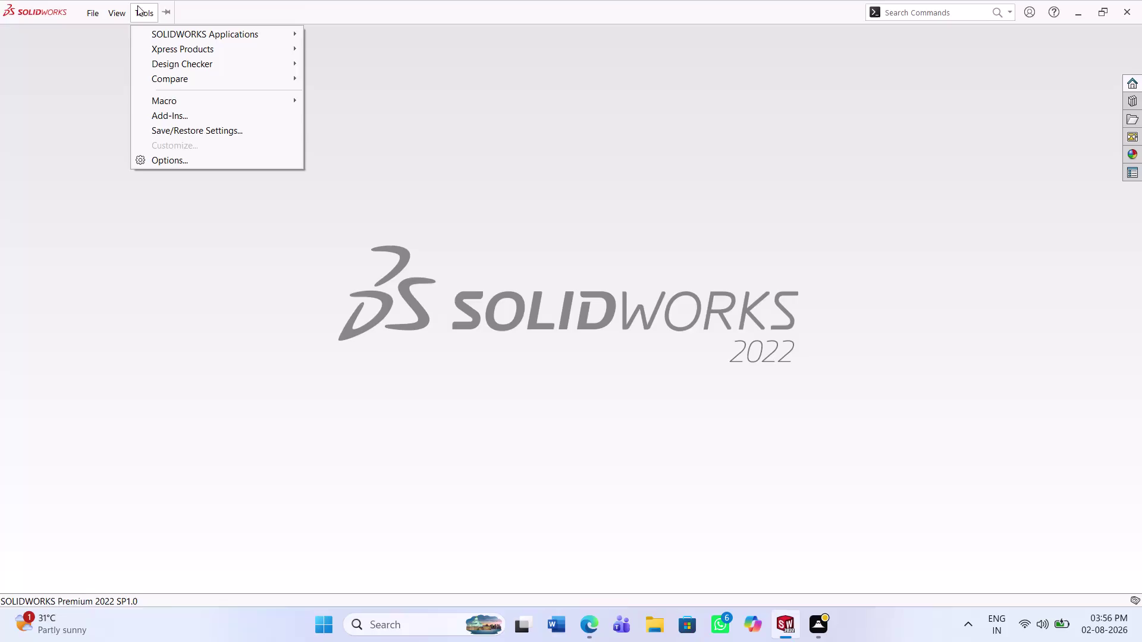
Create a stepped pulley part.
Create a new part document.
click(202, 291)
click(130, 13)
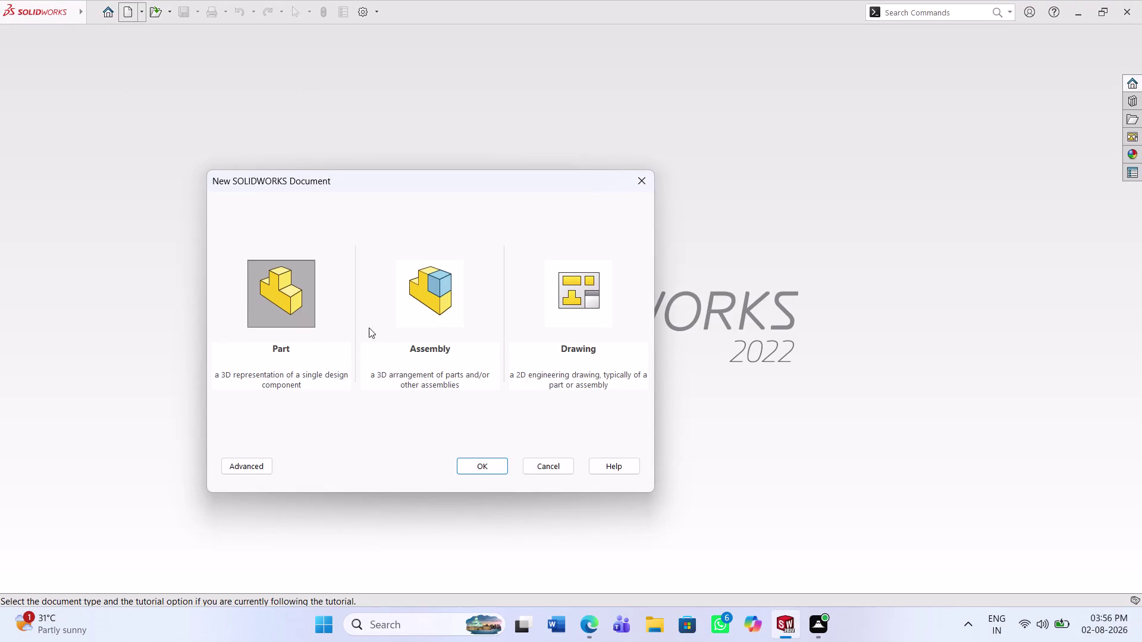
click(488, 469)
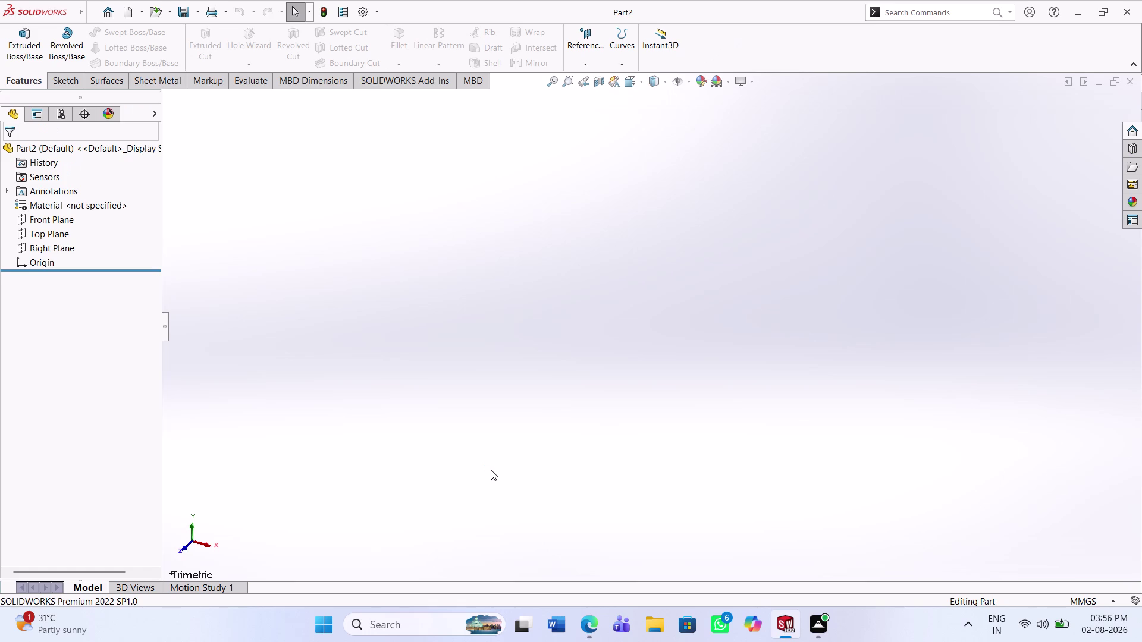
Sketch on the Front Plane a horizontal centerline ending at the origin.
click(42, 220)
click(49, 202)
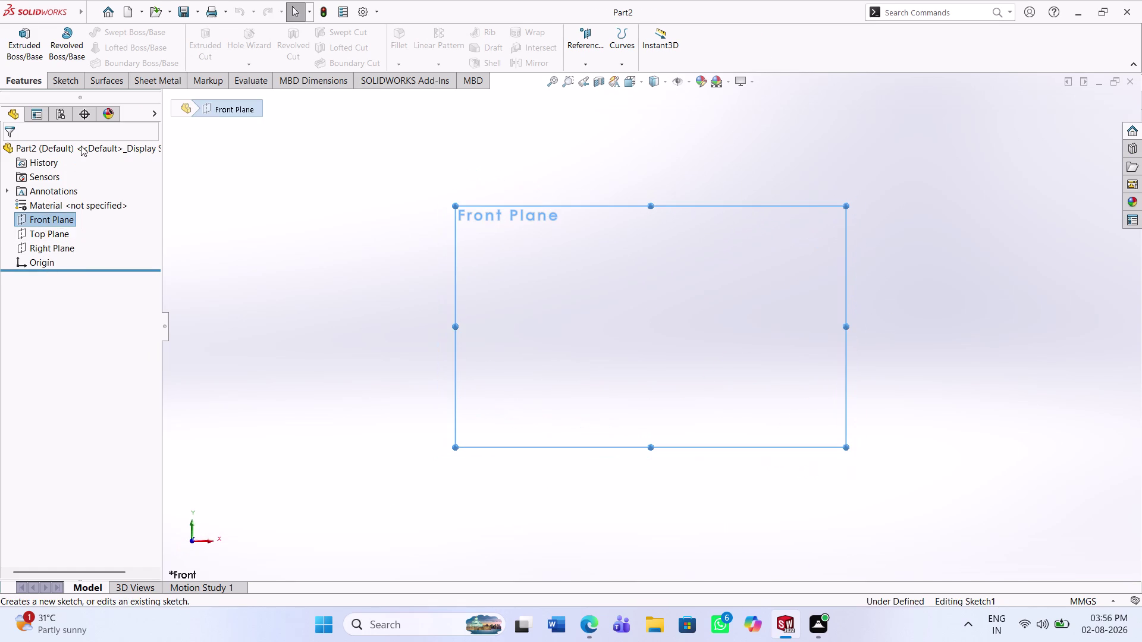
click(122, 36)
click(125, 63)
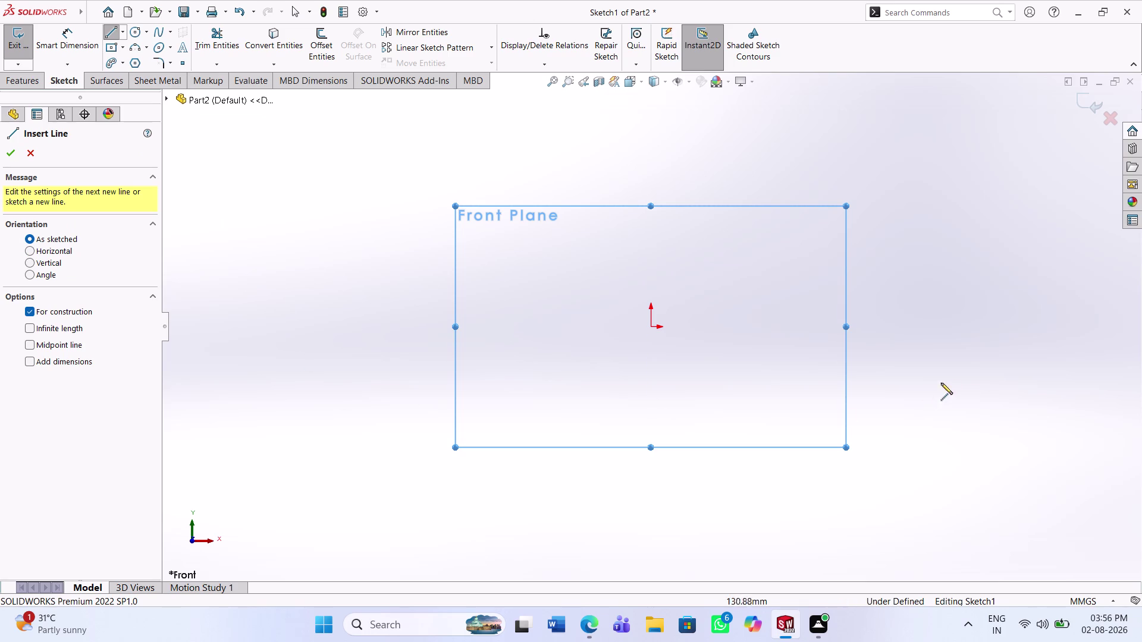
click(1005, 325)
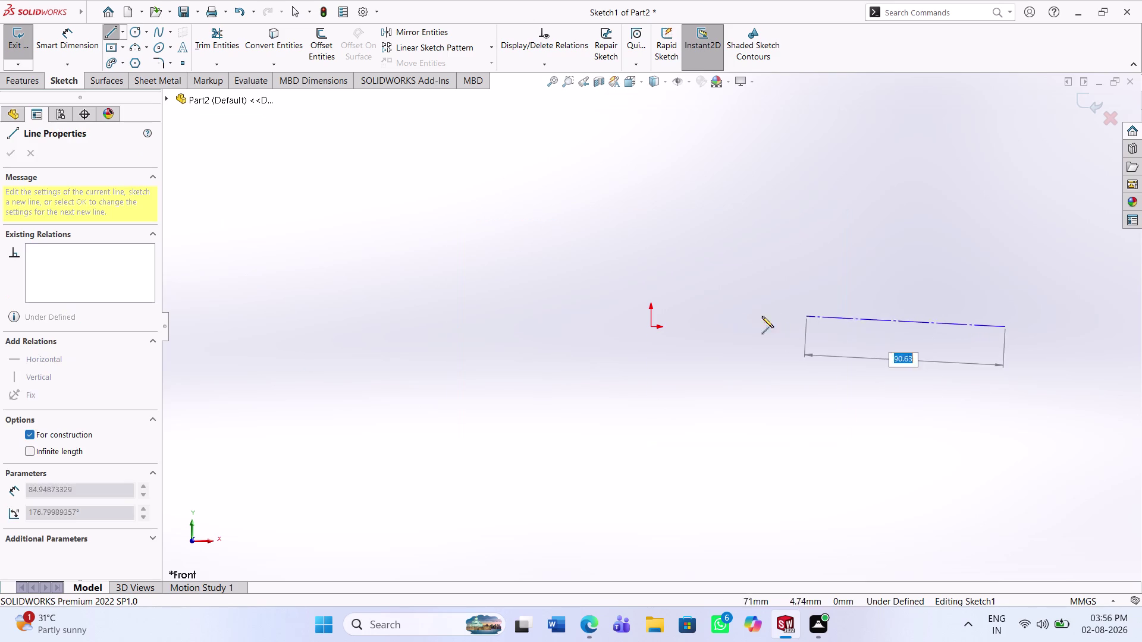
click(652, 329)
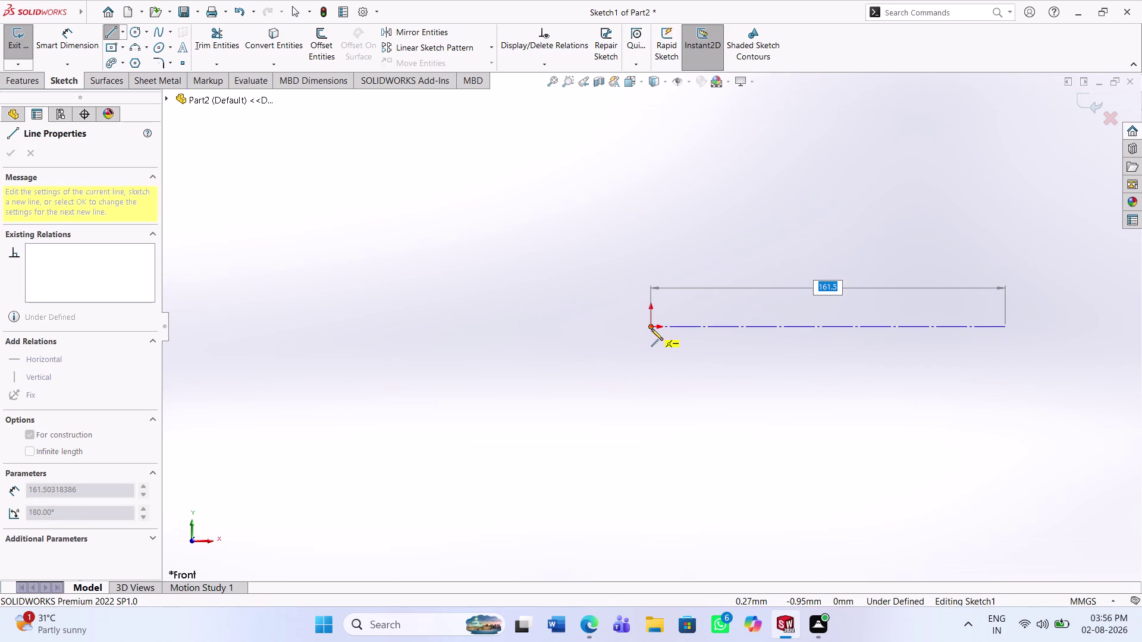
key(Escape)
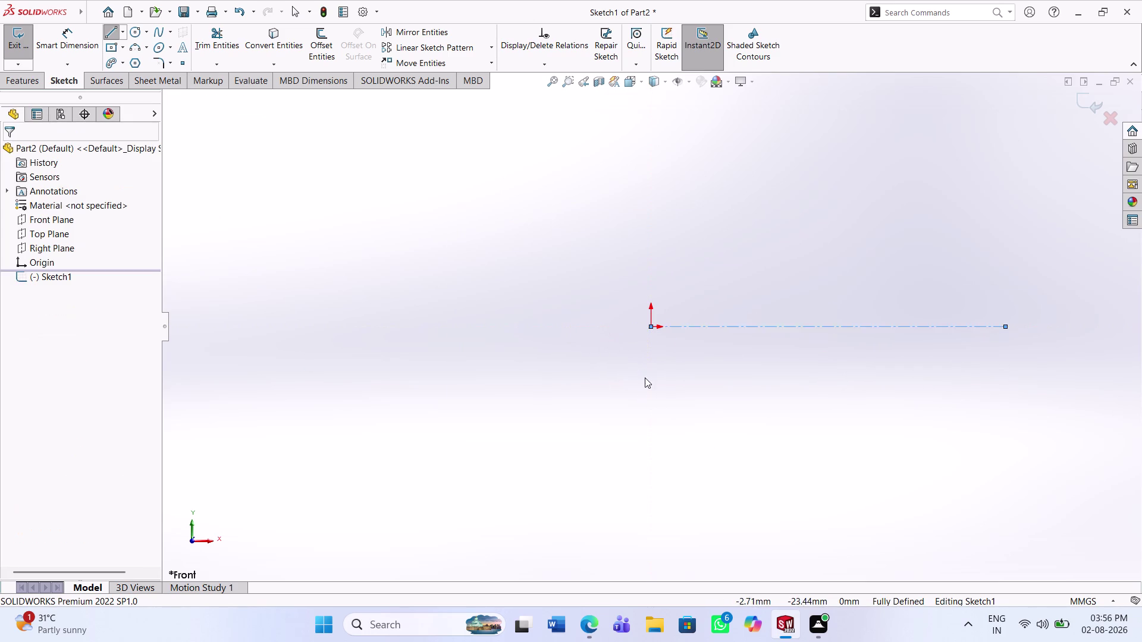
key(Escape)
scroll(down, 3)
scroll(down, 3)
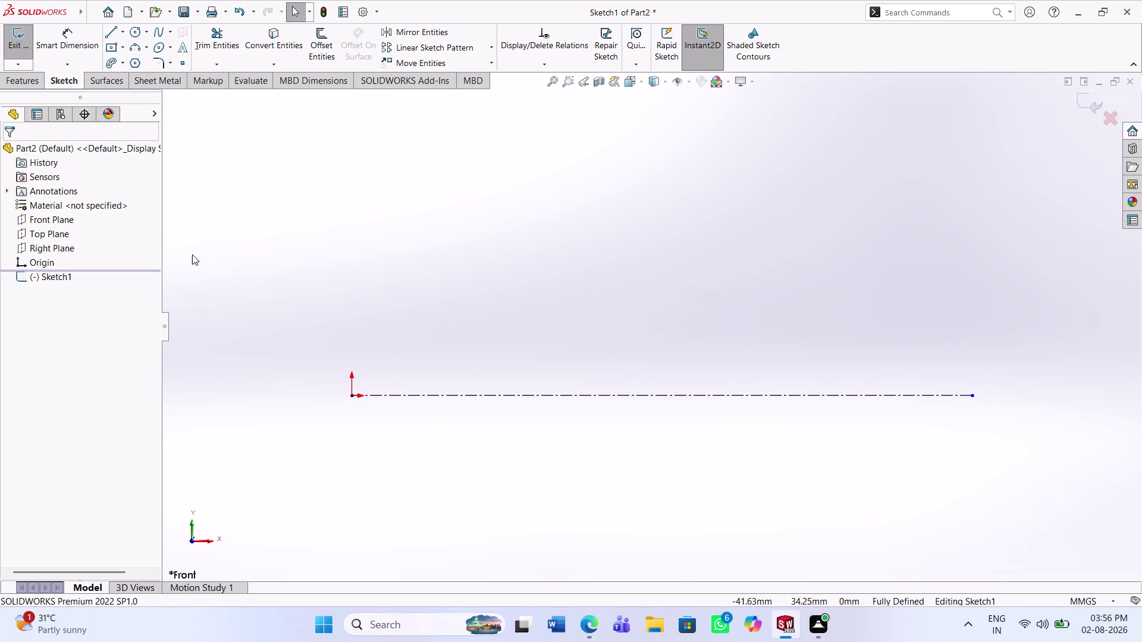
click(109, 31)
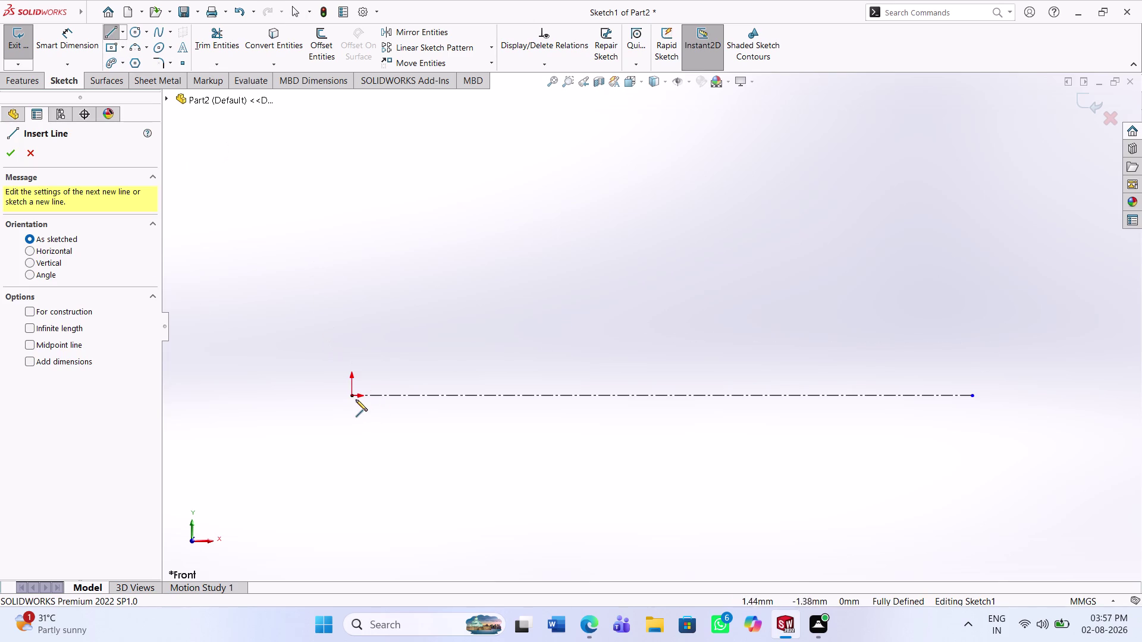
Draw the outer edge rising from the origin in three steps to the top edge.
click(354, 396)
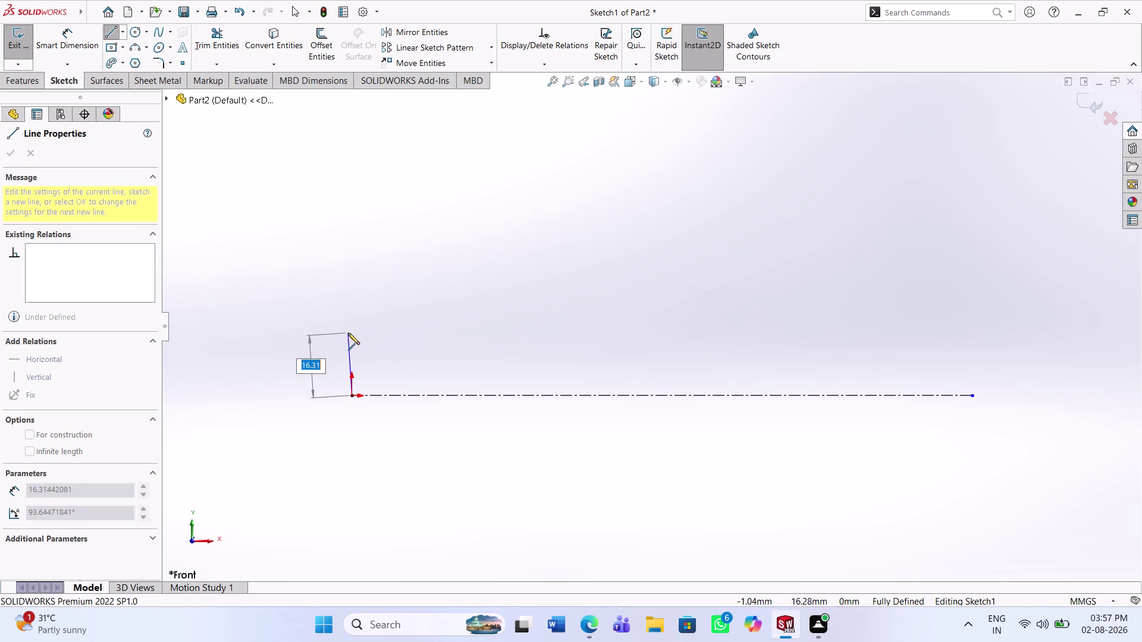
click(350, 335)
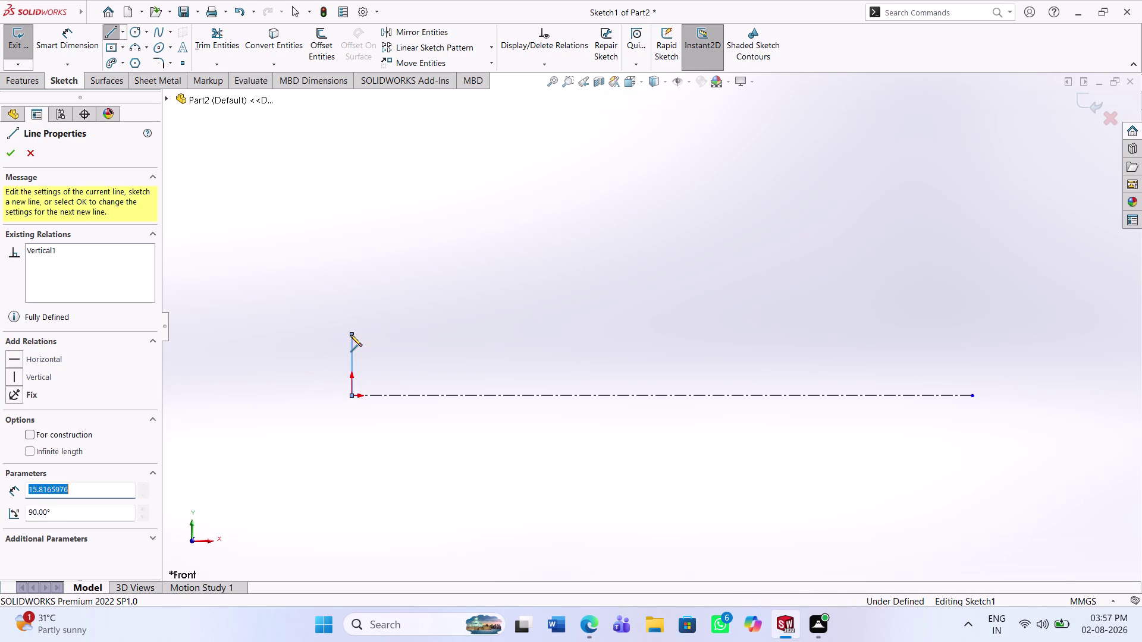
click(458, 334)
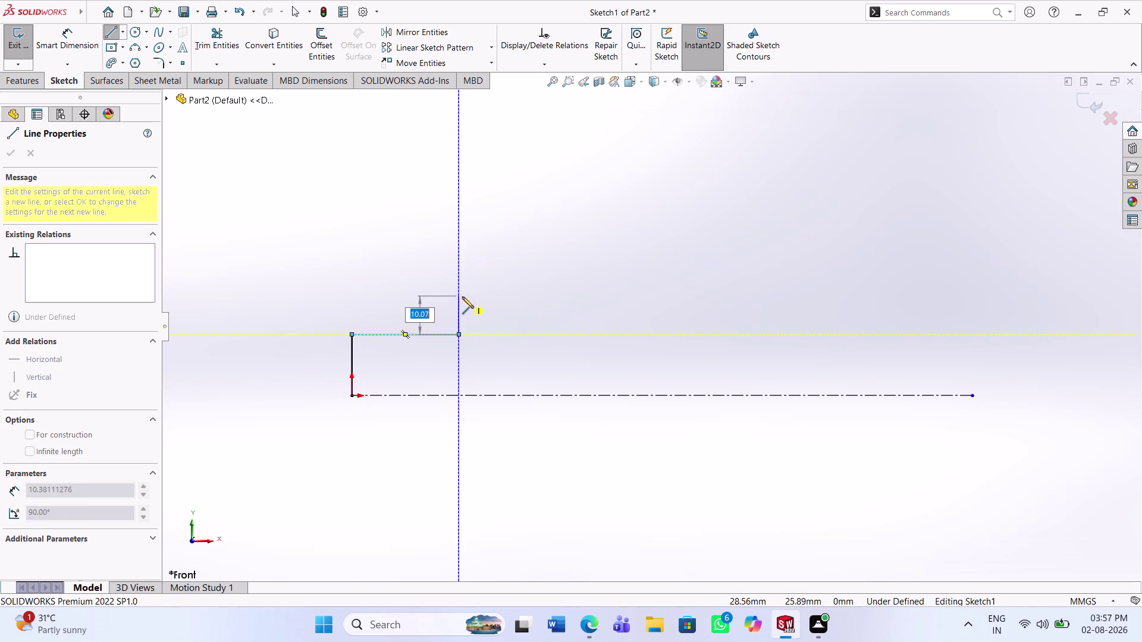
click(456, 309)
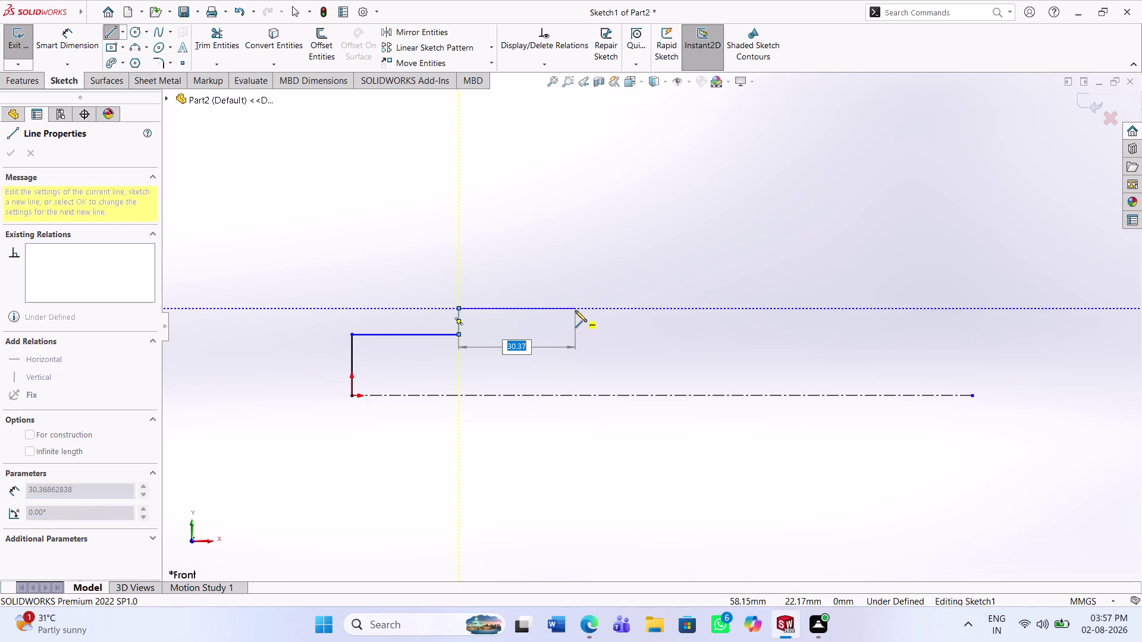
click(577, 310)
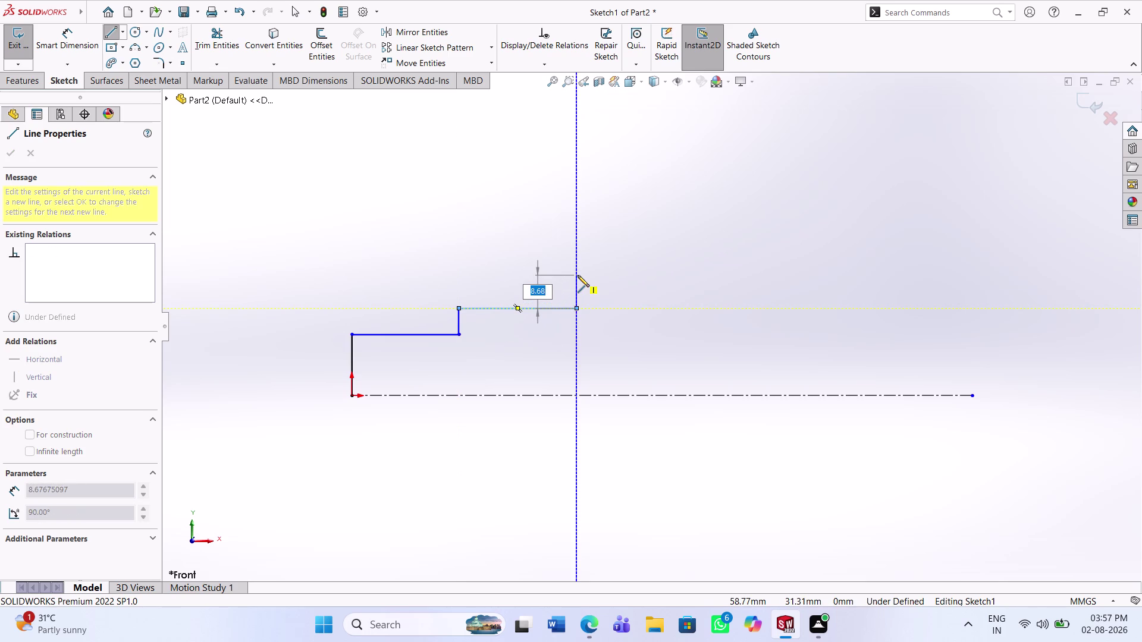
click(578, 276)
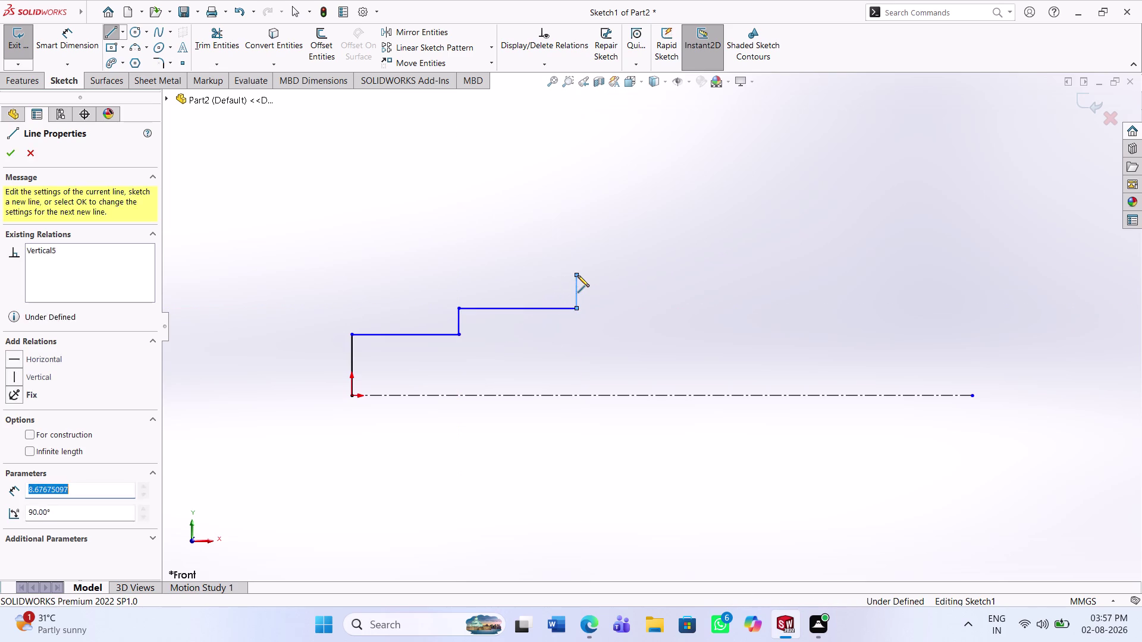
click(666, 278)
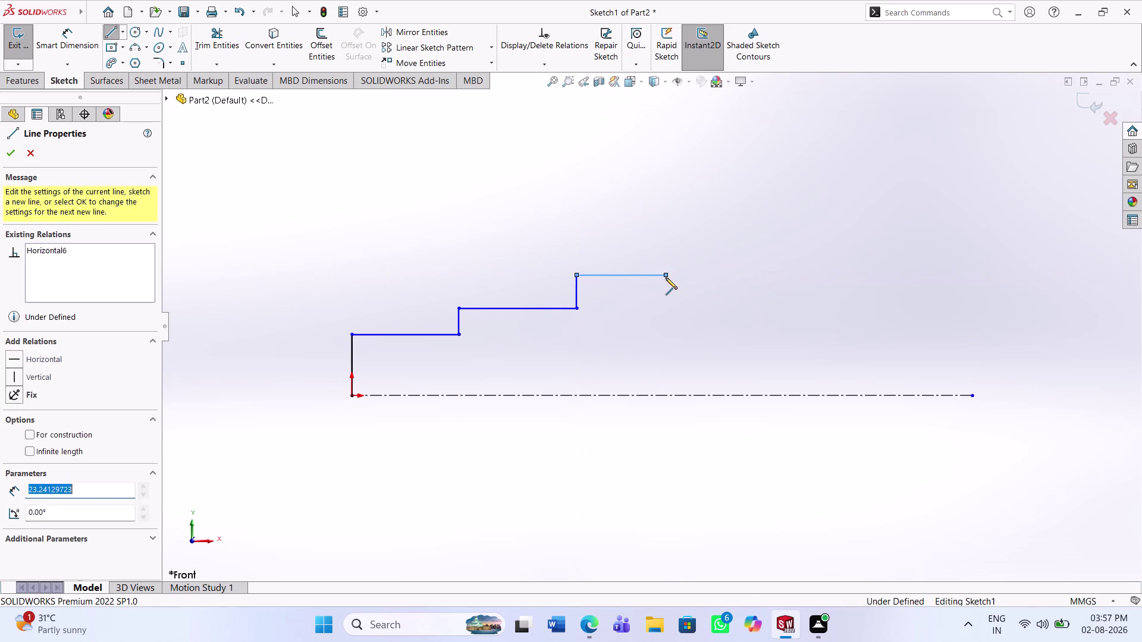
click(669, 251)
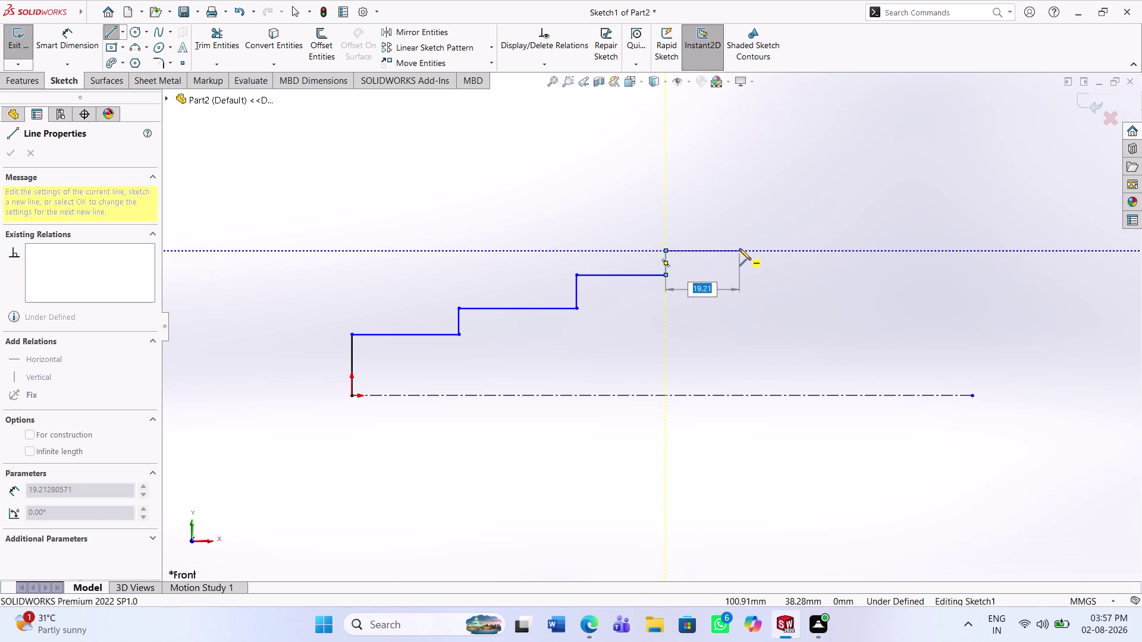
click(739, 248)
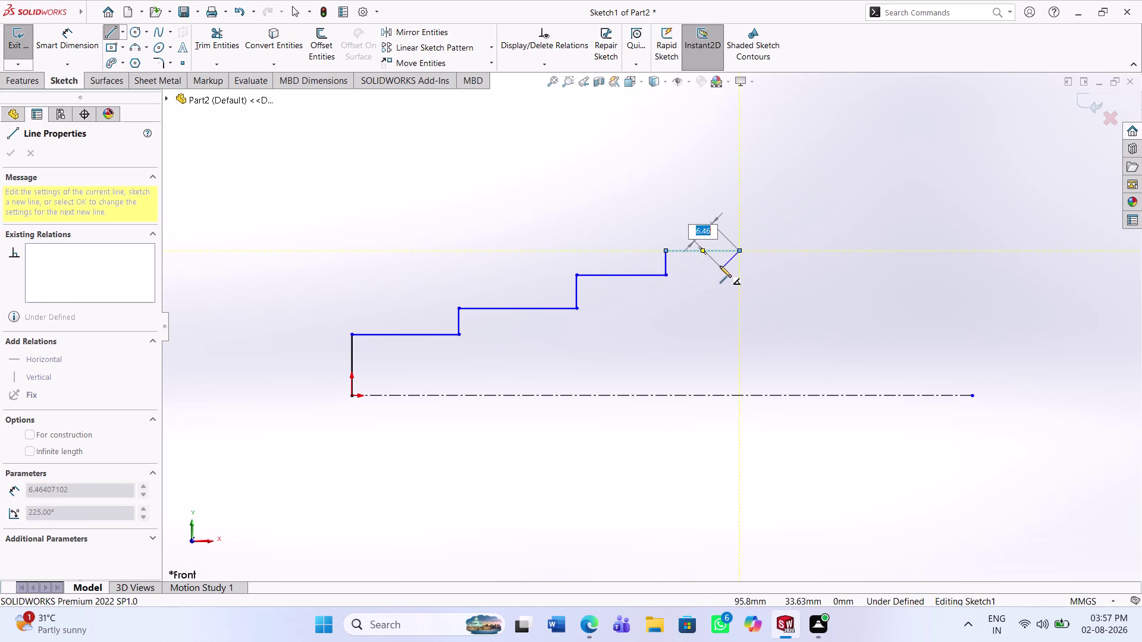
Draw the inner stepped edges down to the bore and close the outline at the centerline.
click(738, 270)
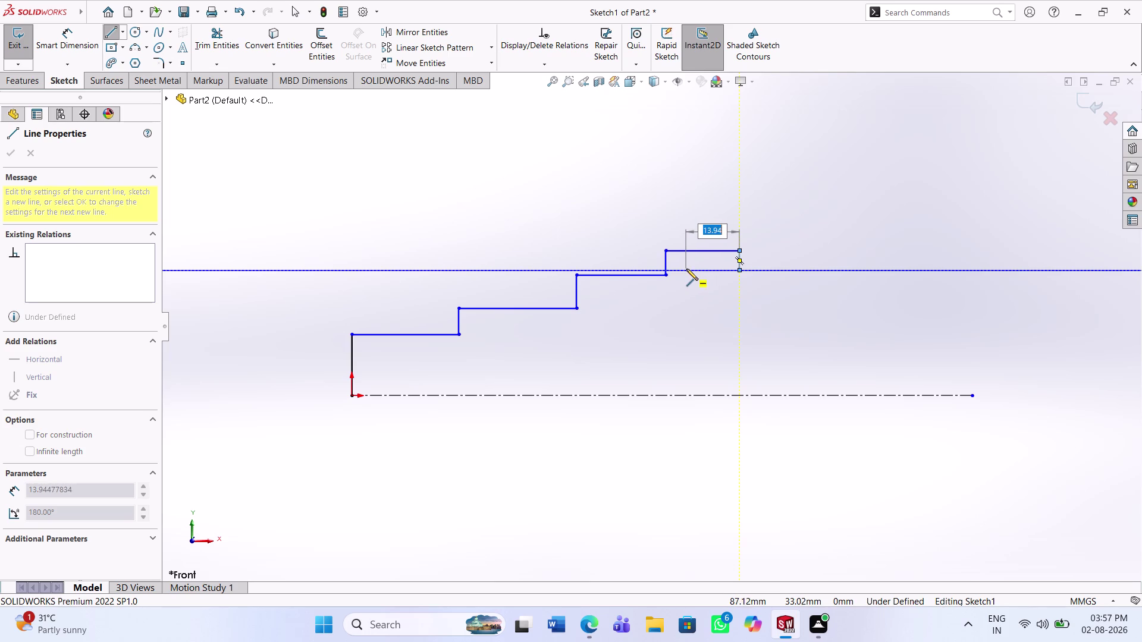
click(687, 269)
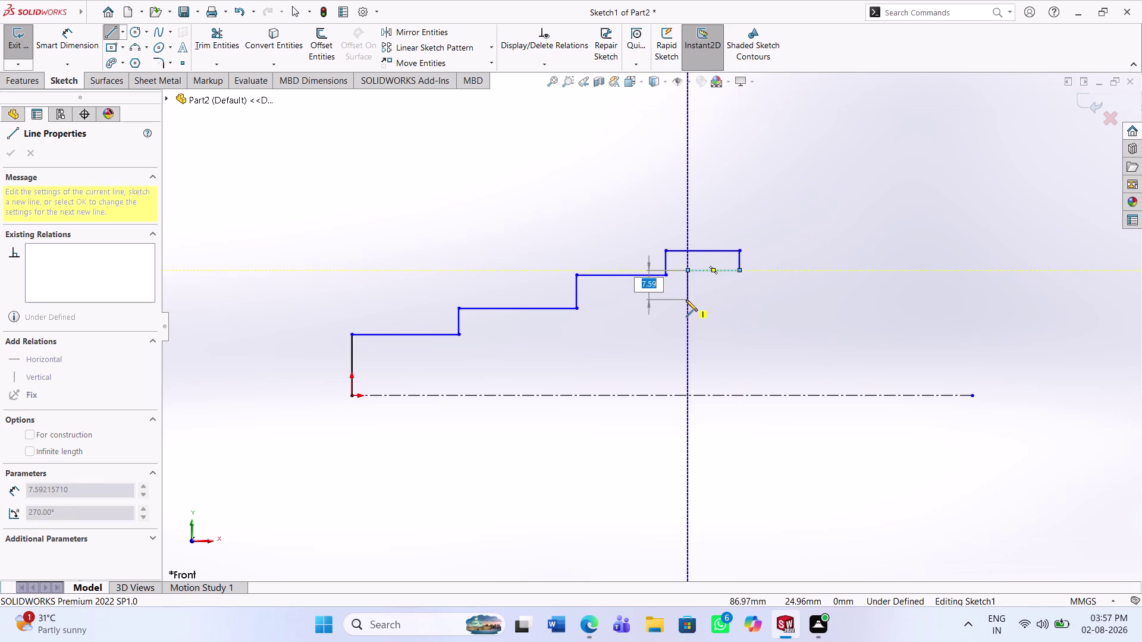
click(686, 300)
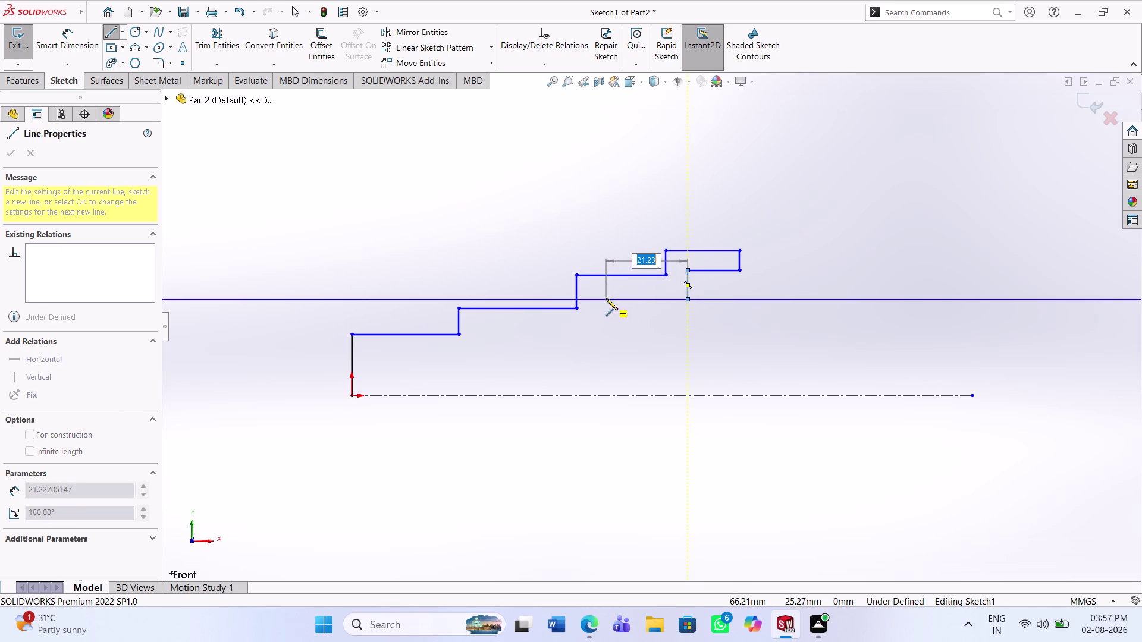
click(606, 298)
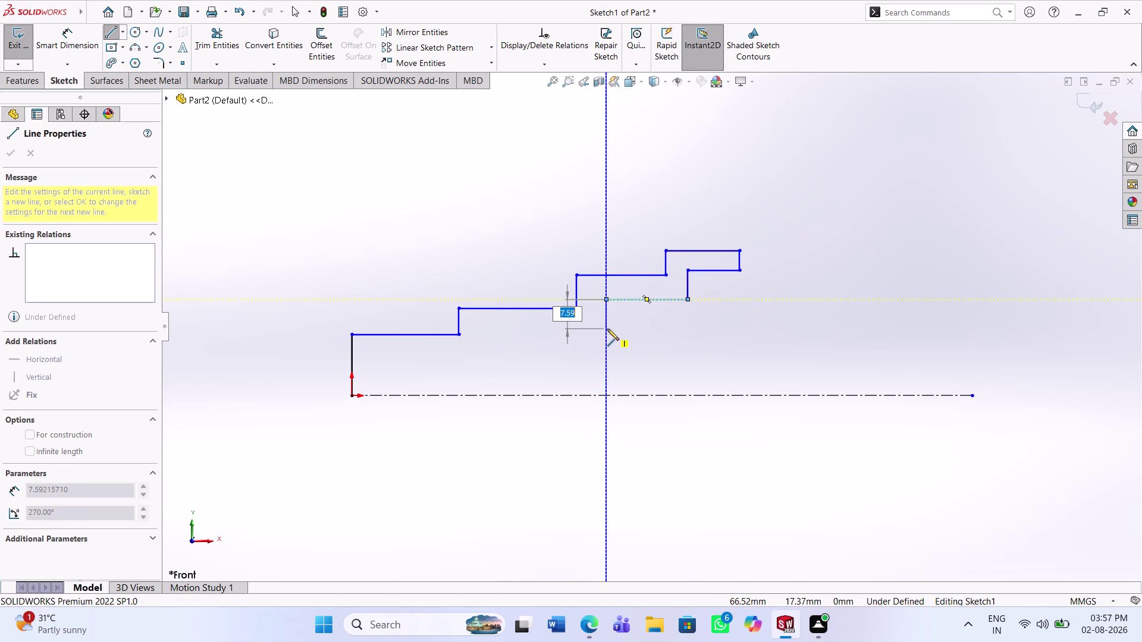
click(608, 329)
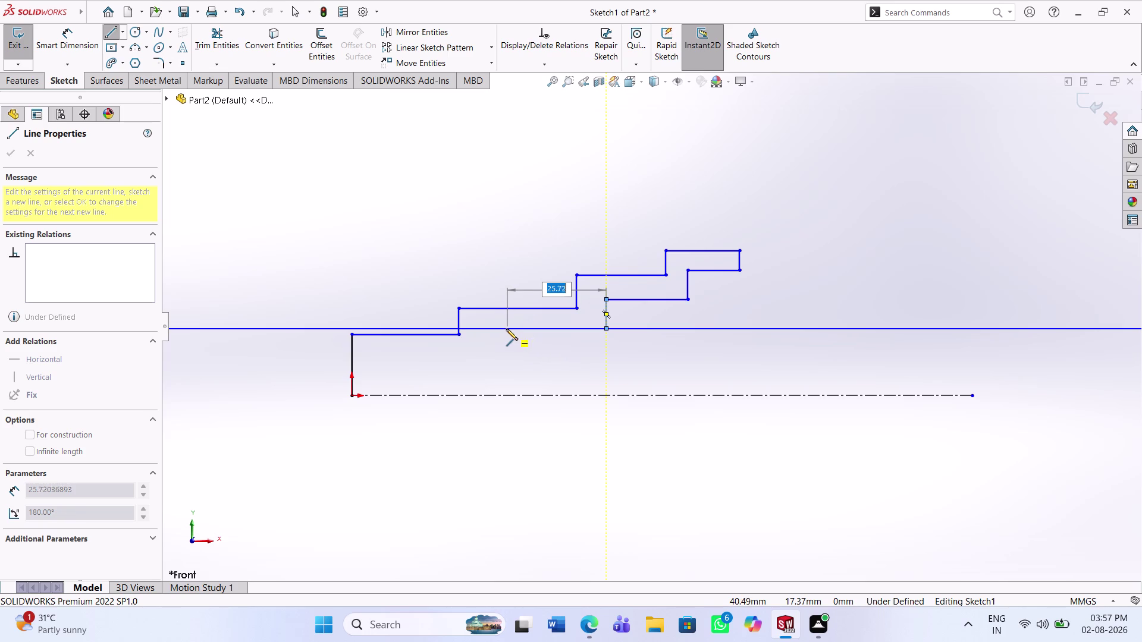
click(498, 329)
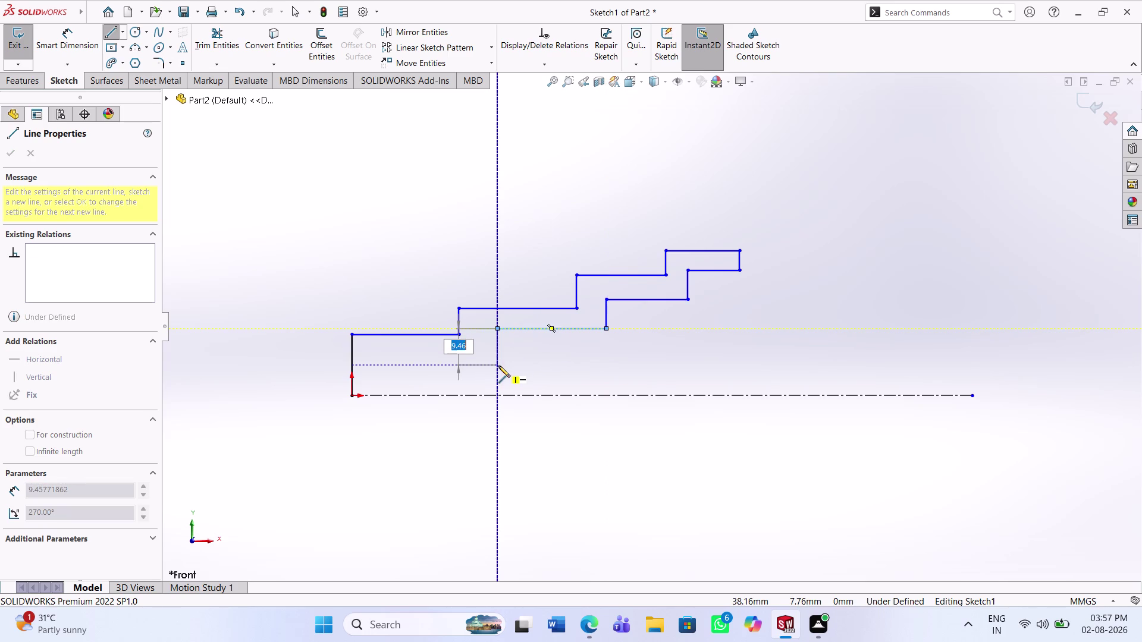
click(499, 365)
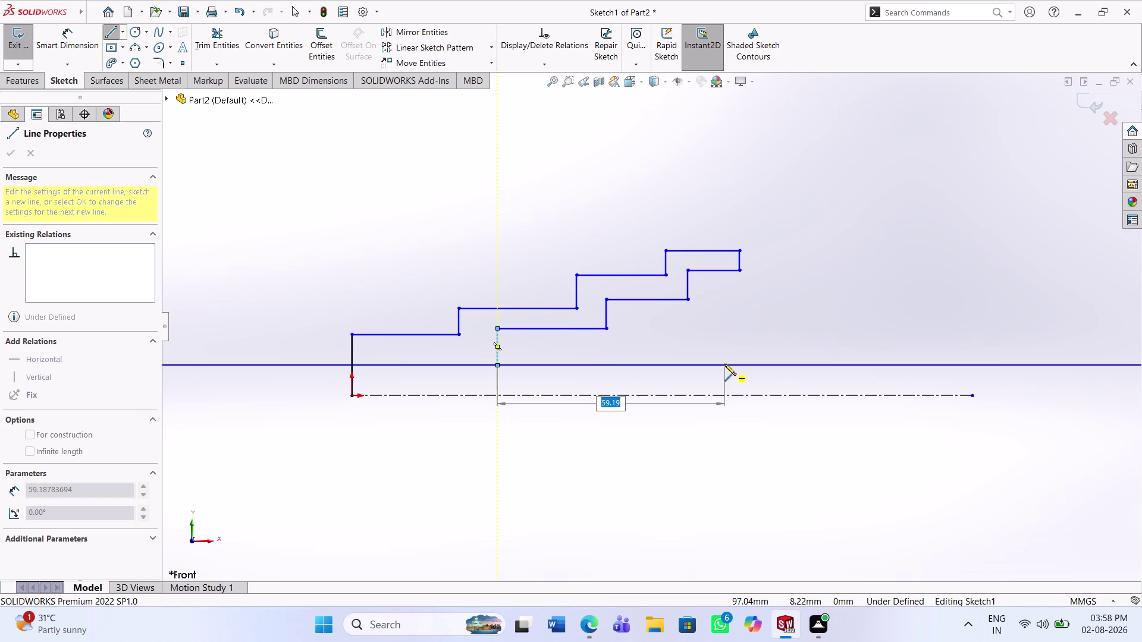
click(725, 364)
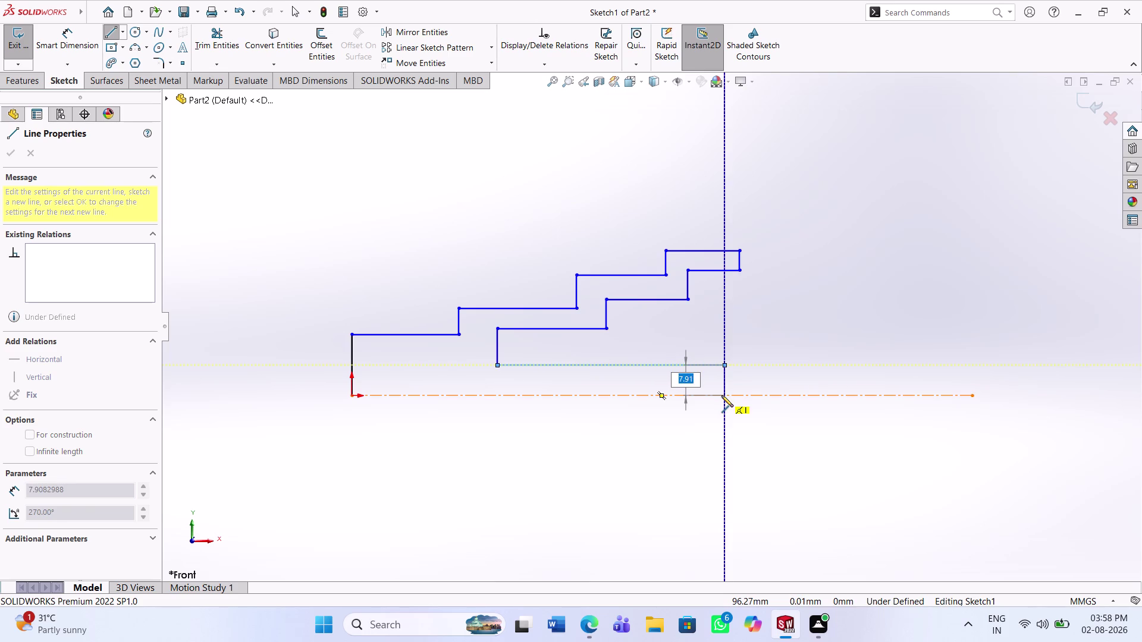
click(721, 396)
key(Escape)
key(Escape)
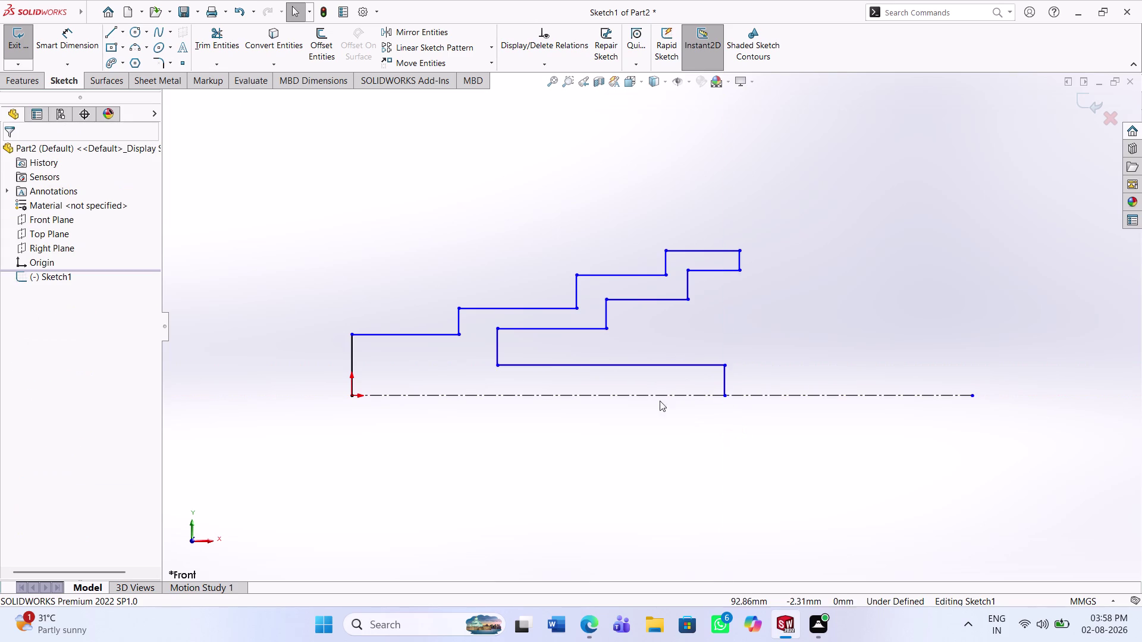
click(58, 46)
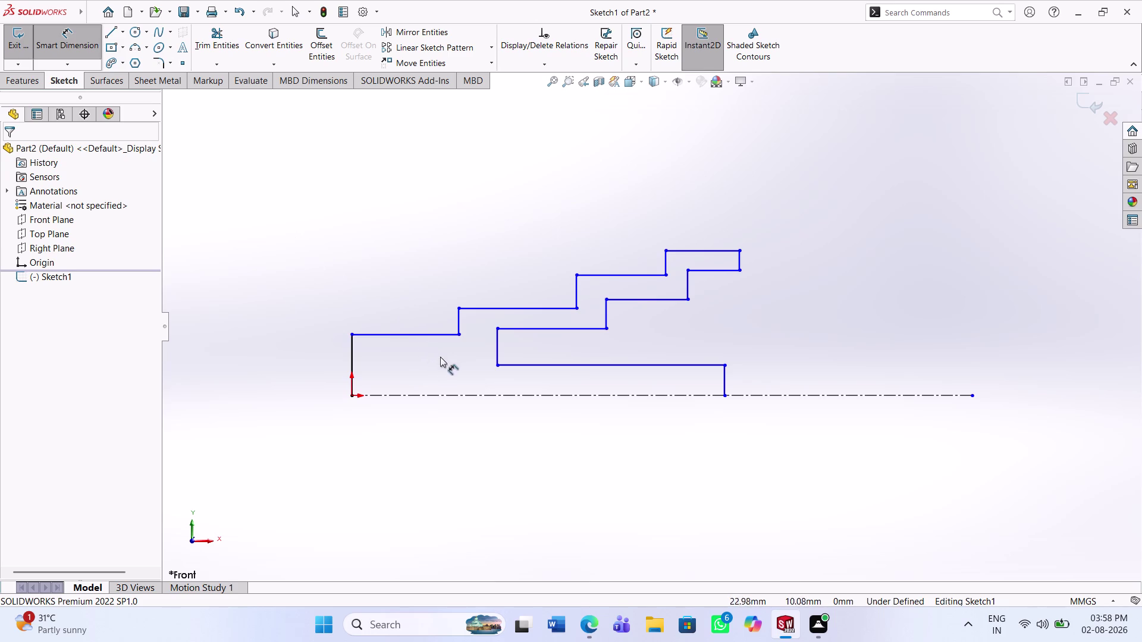
Dimension the first vertical rise to 40 mm.
click(351, 351)
click(305, 358)
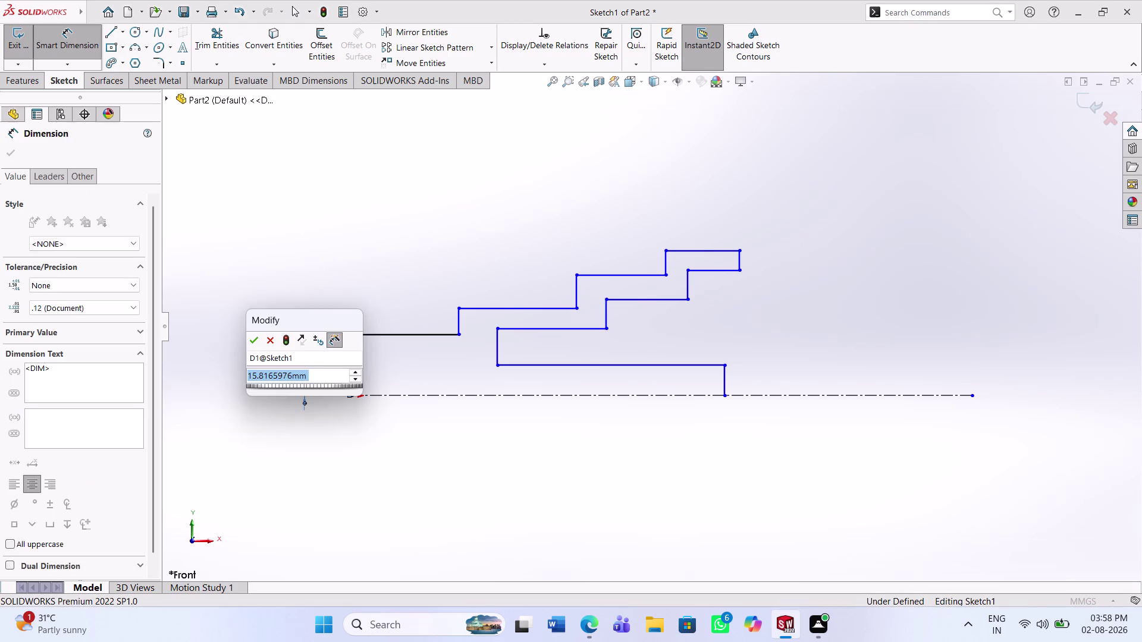
text(40)
key(Return)
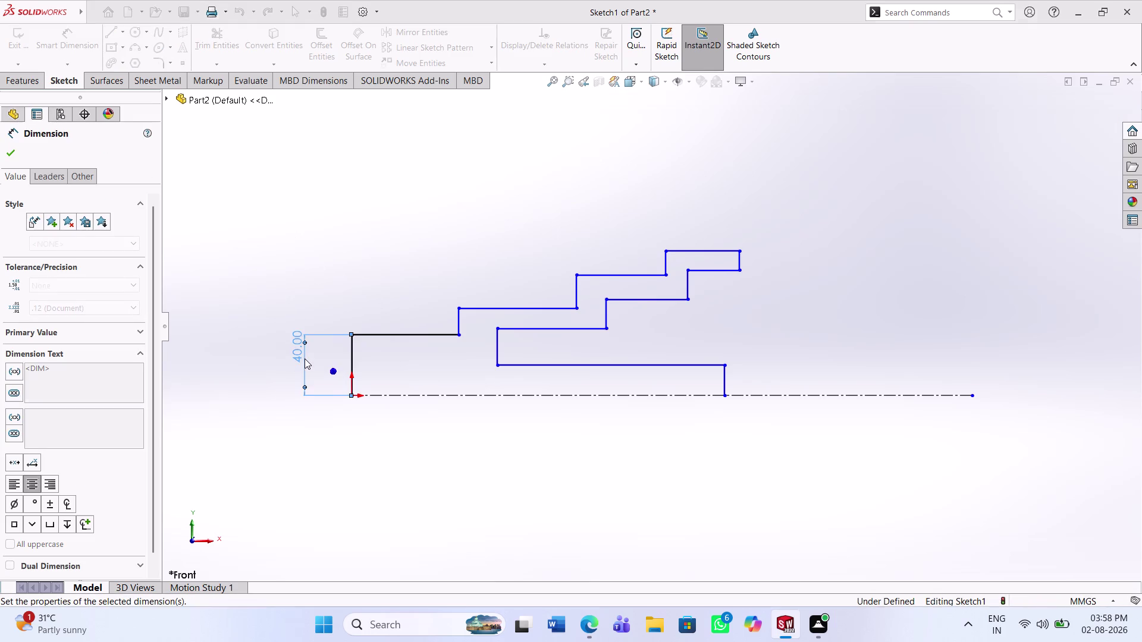
key(Escape)
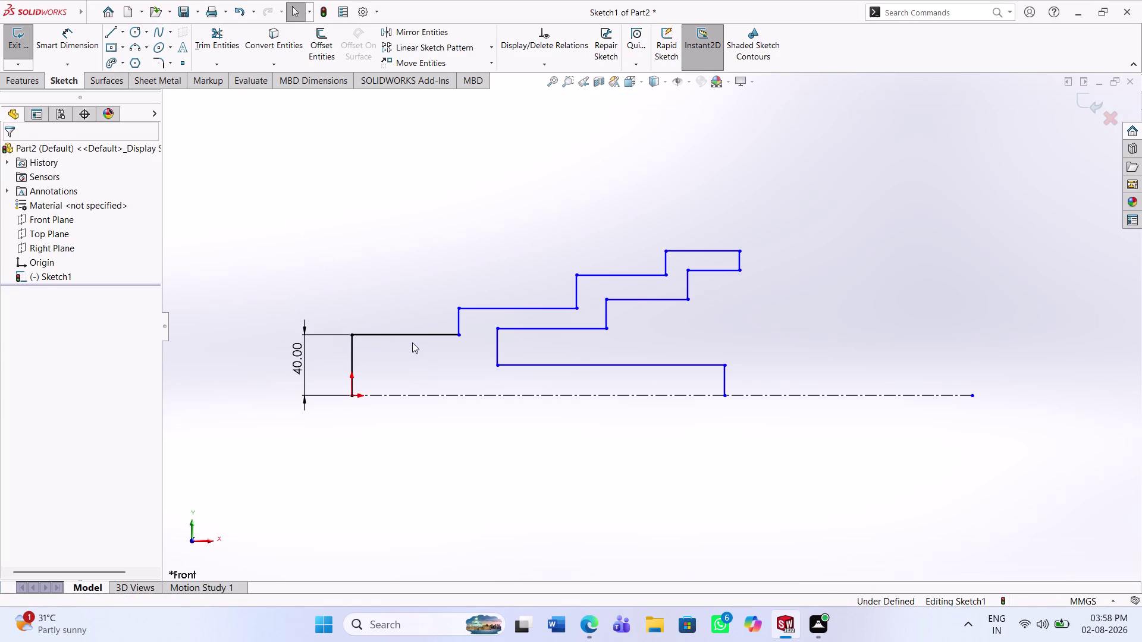
Apply an Equal relation to the four outer tread lines.
click(412, 334)
click(491, 333)
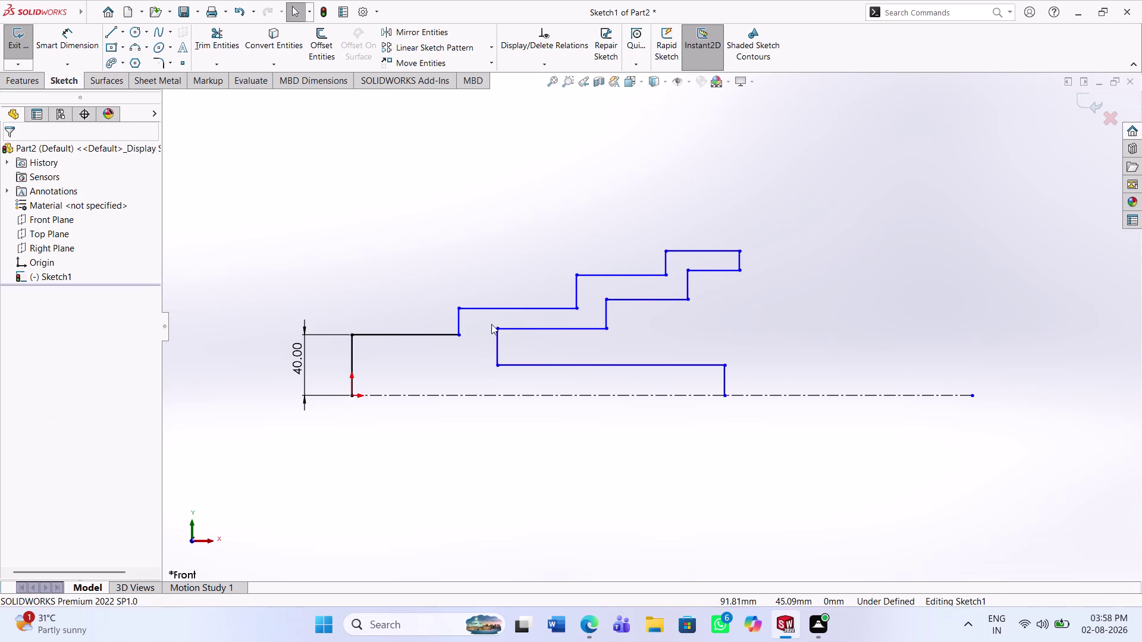
click(497, 310)
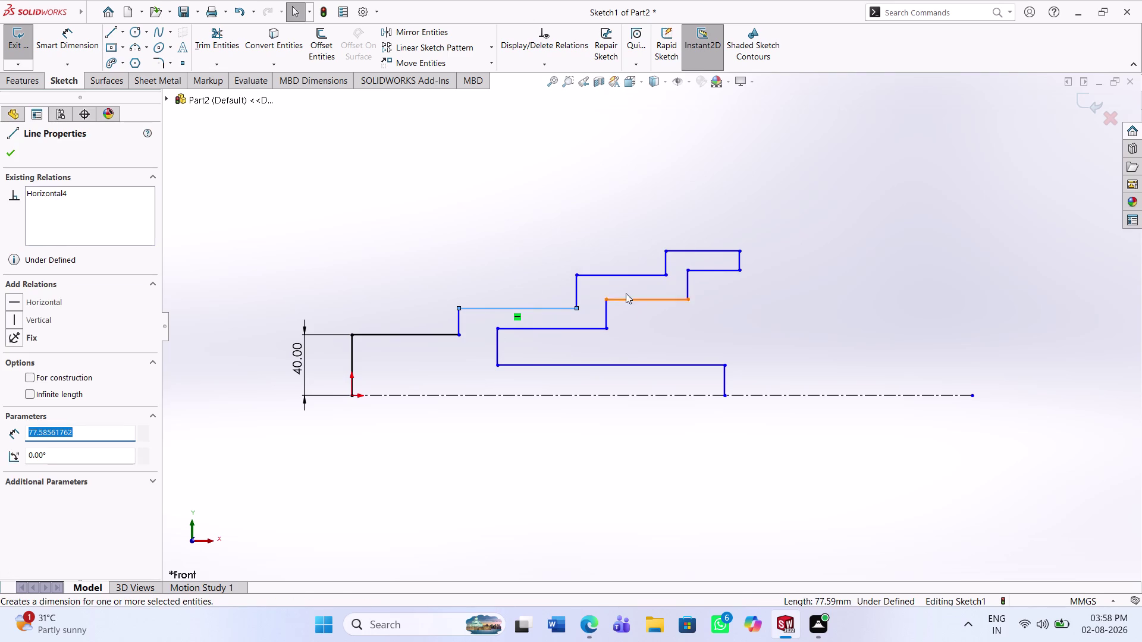
click(620, 277)
click(680, 248)
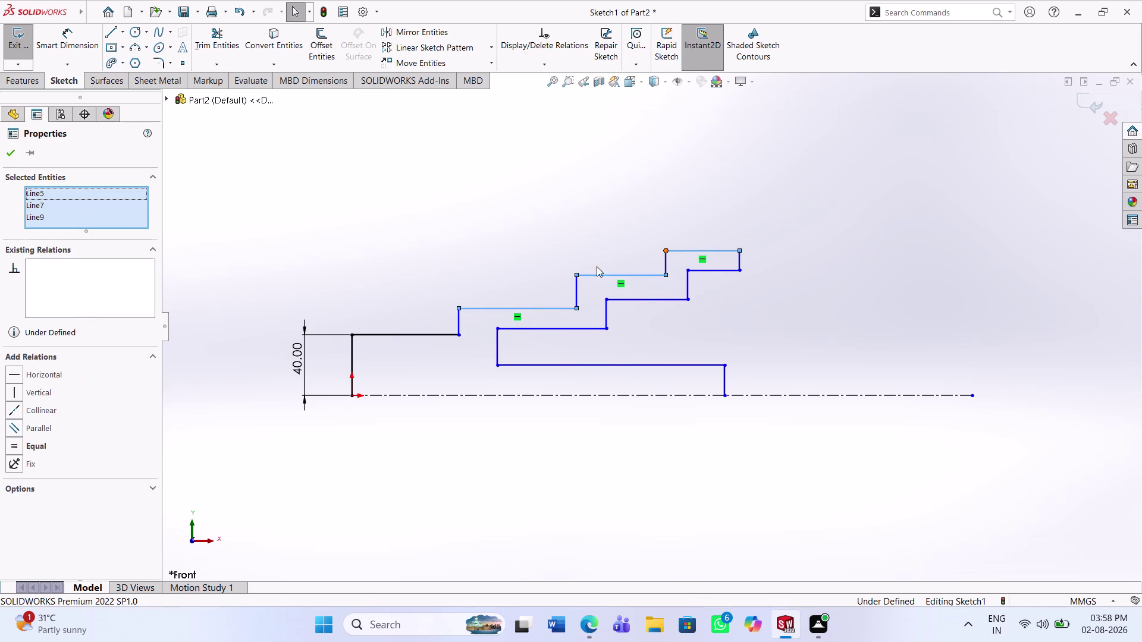
click(383, 338)
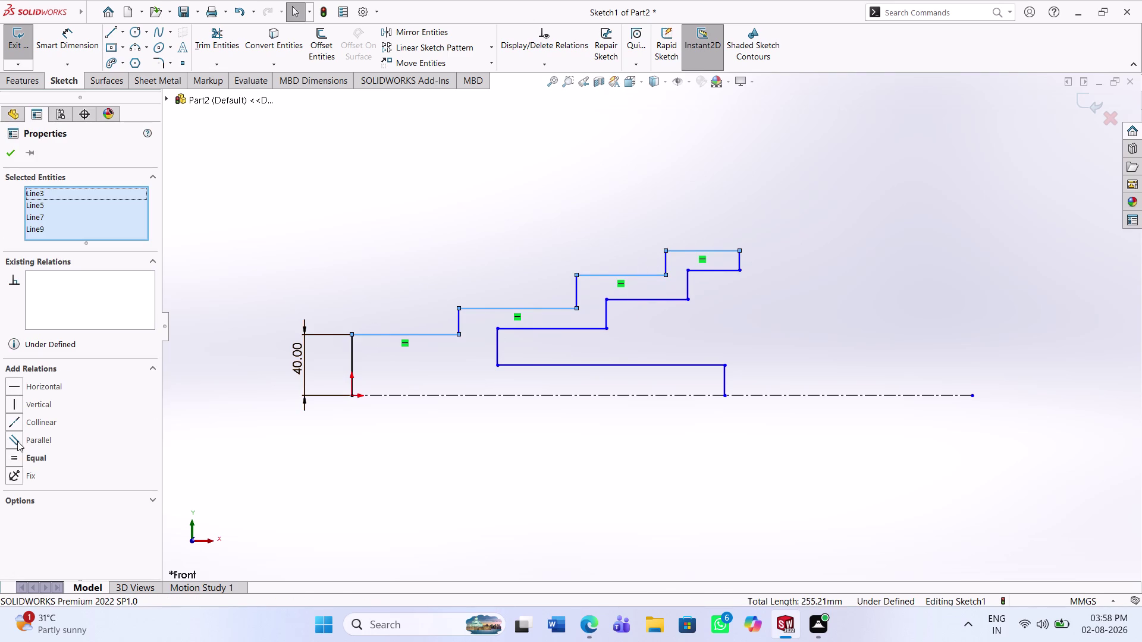
click(24, 453)
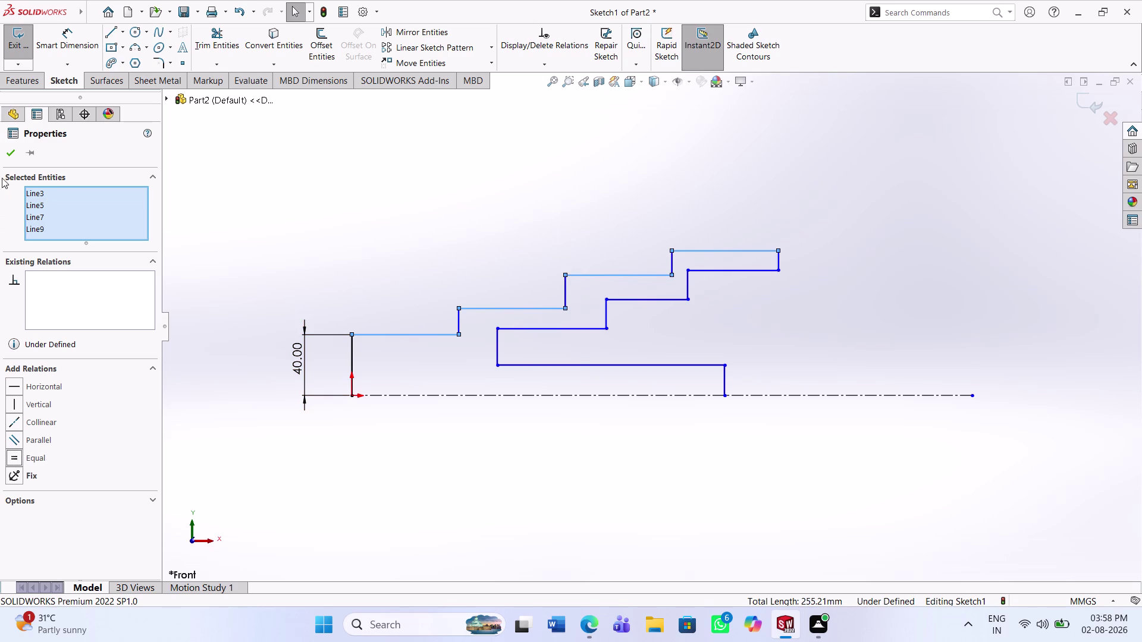
click(9, 159)
click(38, 38)
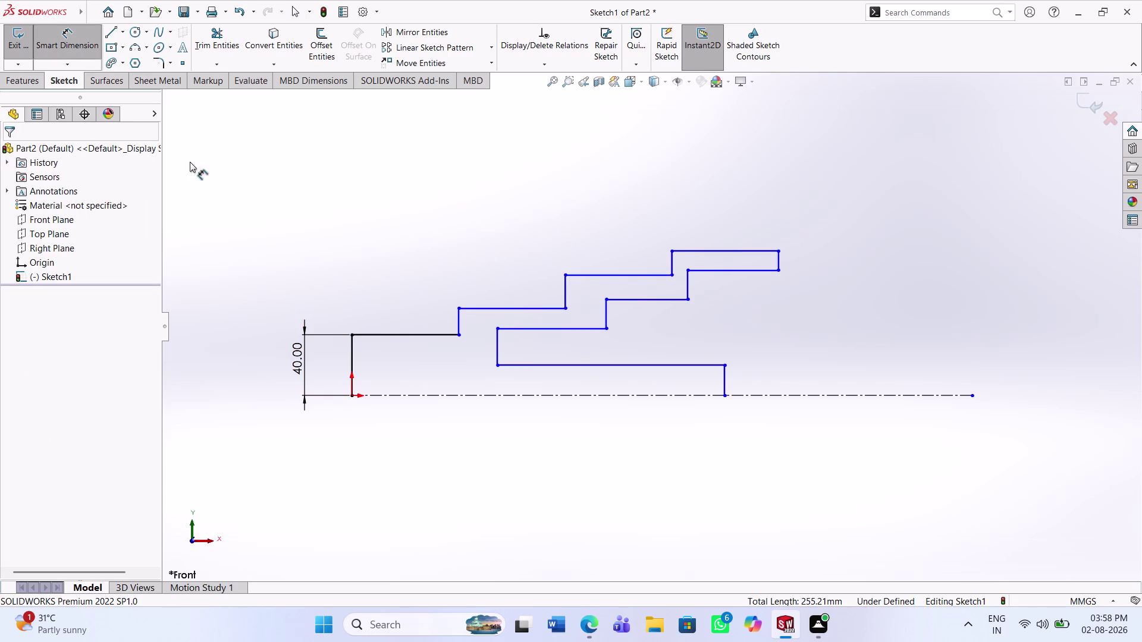
Dimension the lowest tread to 40 mm, discarding a redundant top tread dimension.
click(390, 336)
click(390, 306)
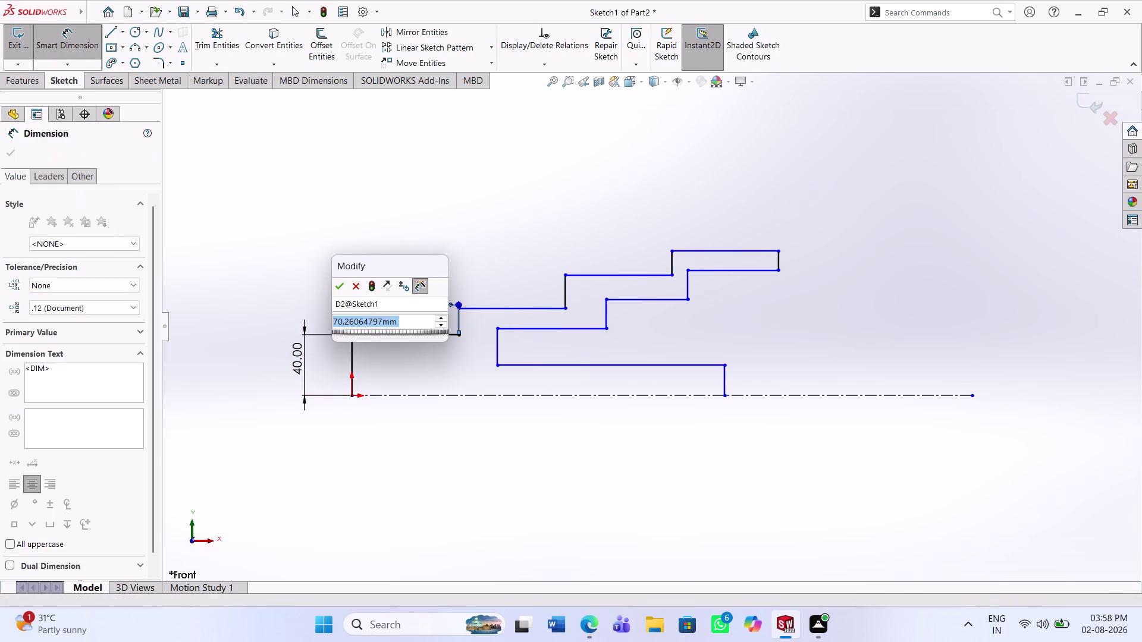
text(40)
key(Return)
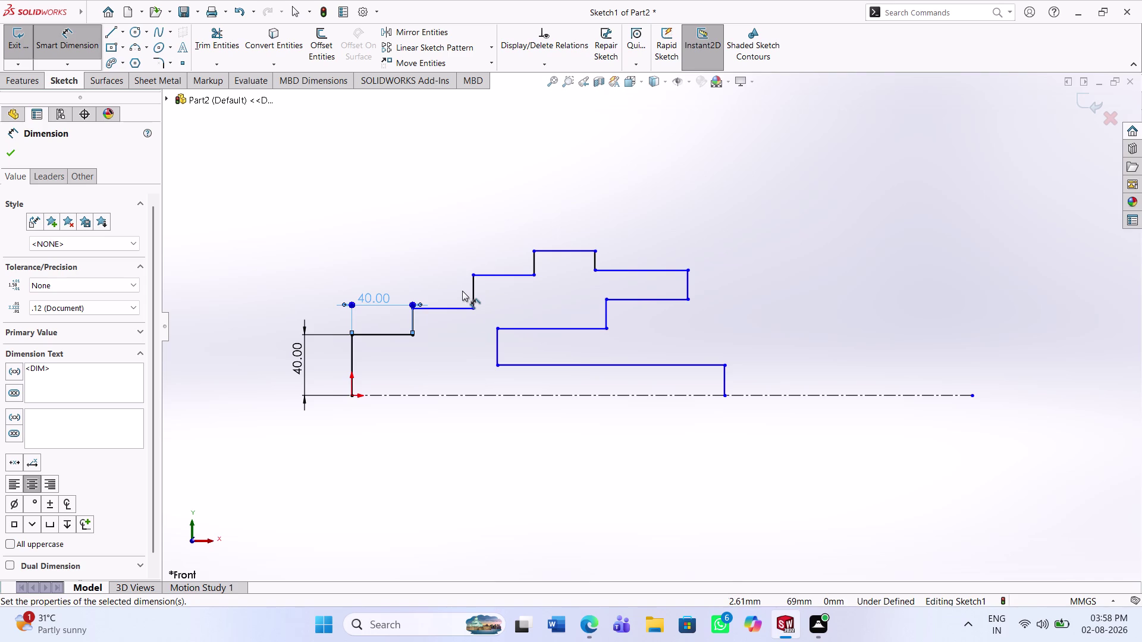
click(553, 254)
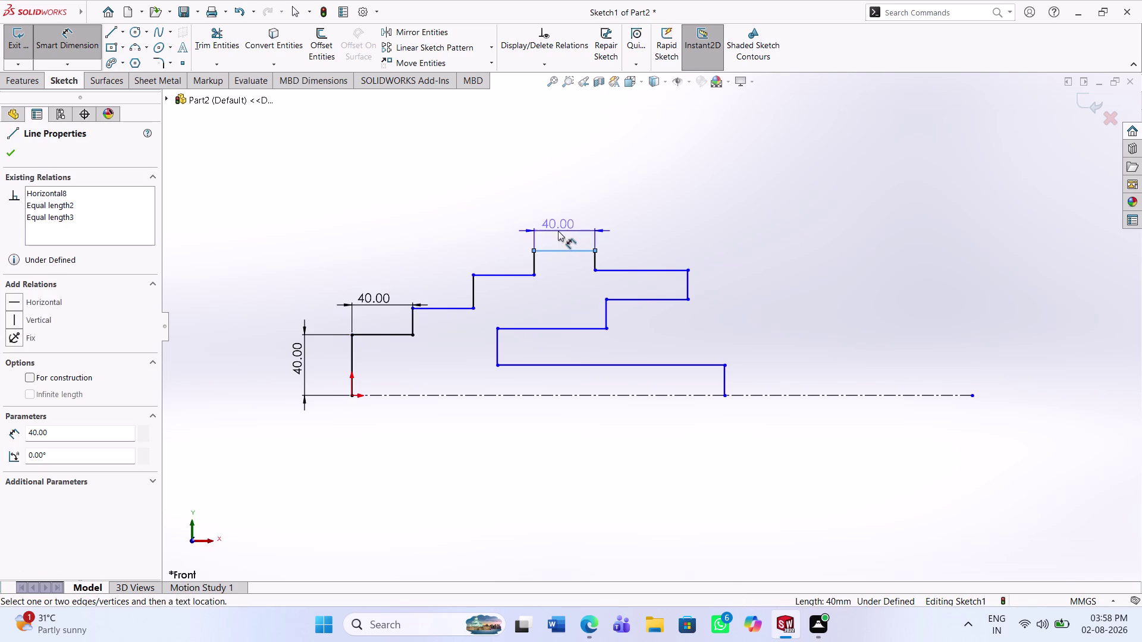
click(558, 231)
click(658, 325)
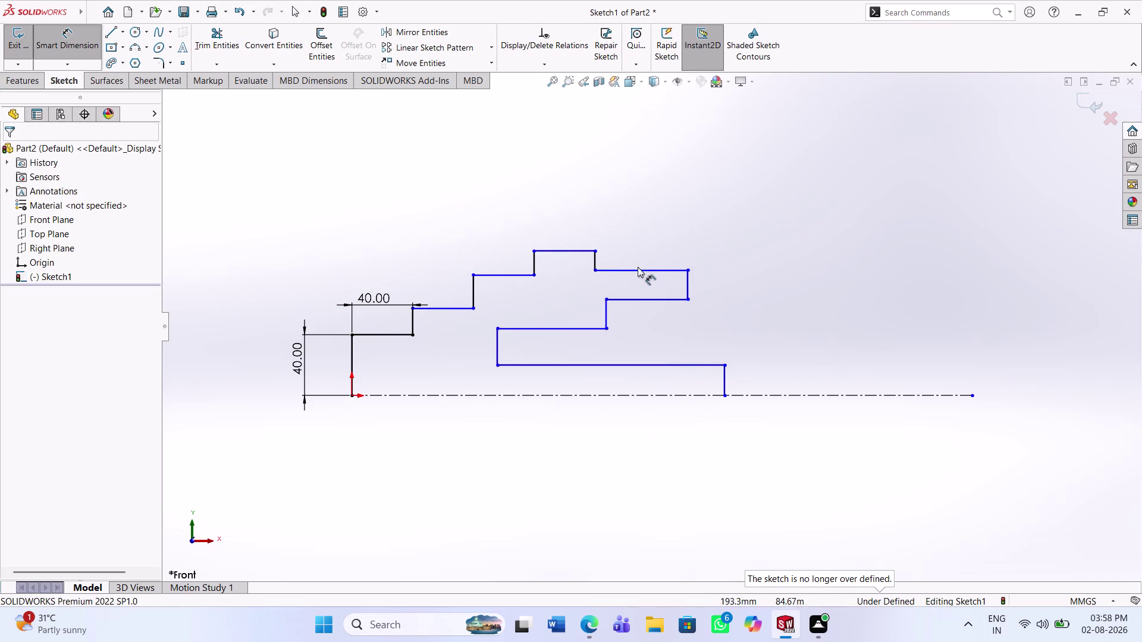
click(450, 313)
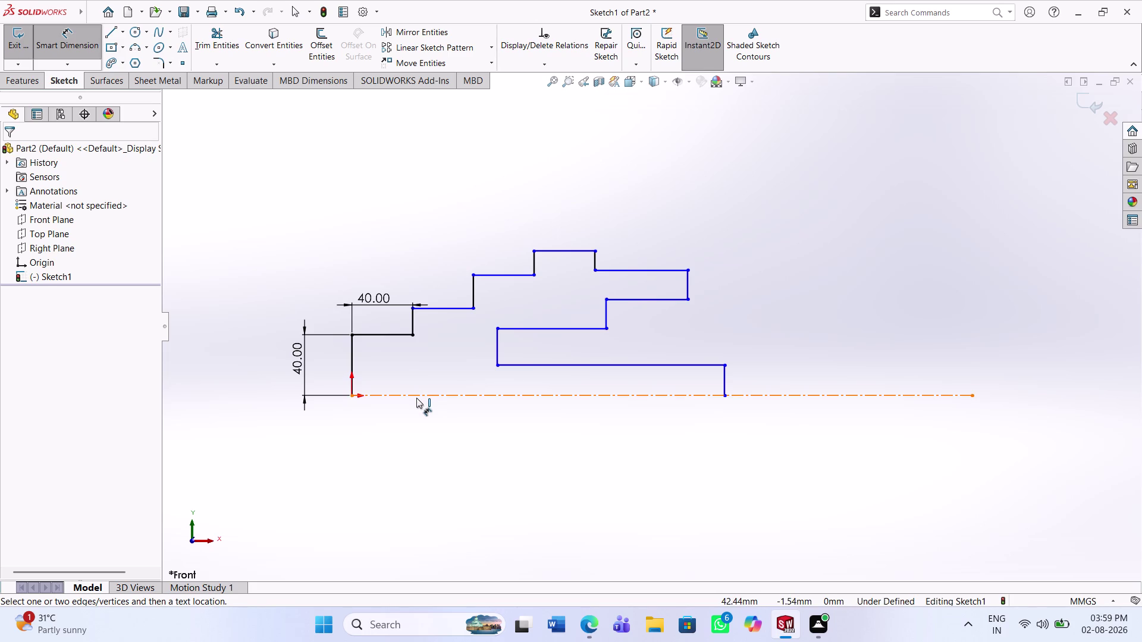
Dimension the tread heights from the centreline as 55, 70 and 80 mm.
click(416, 398)
click(432, 309)
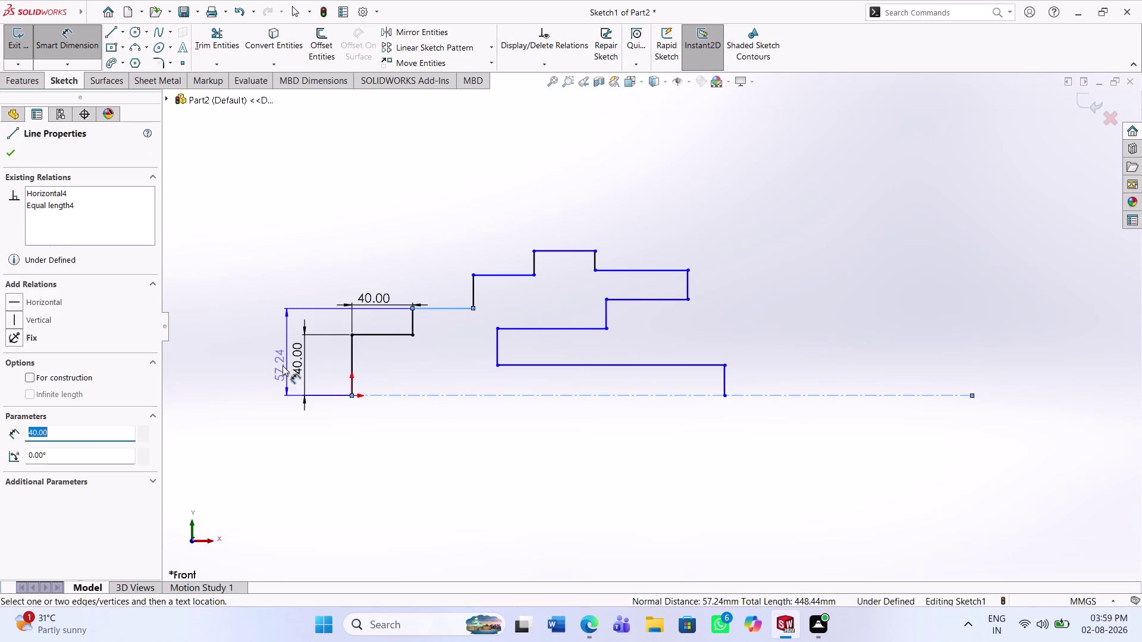
click(263, 361)
text(55)
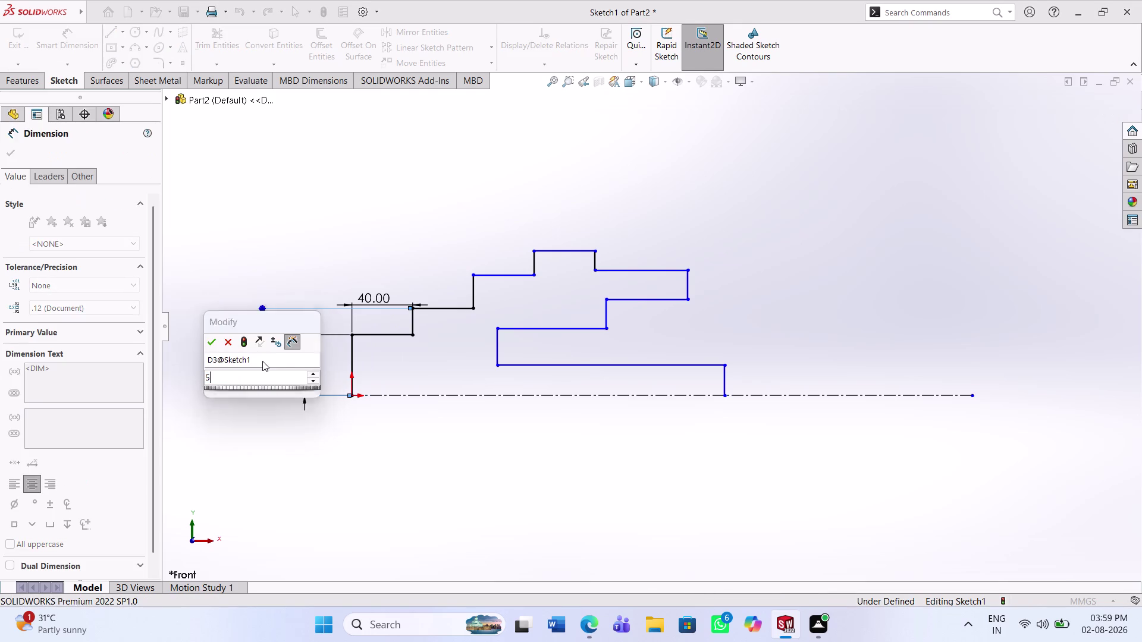
key(Return)
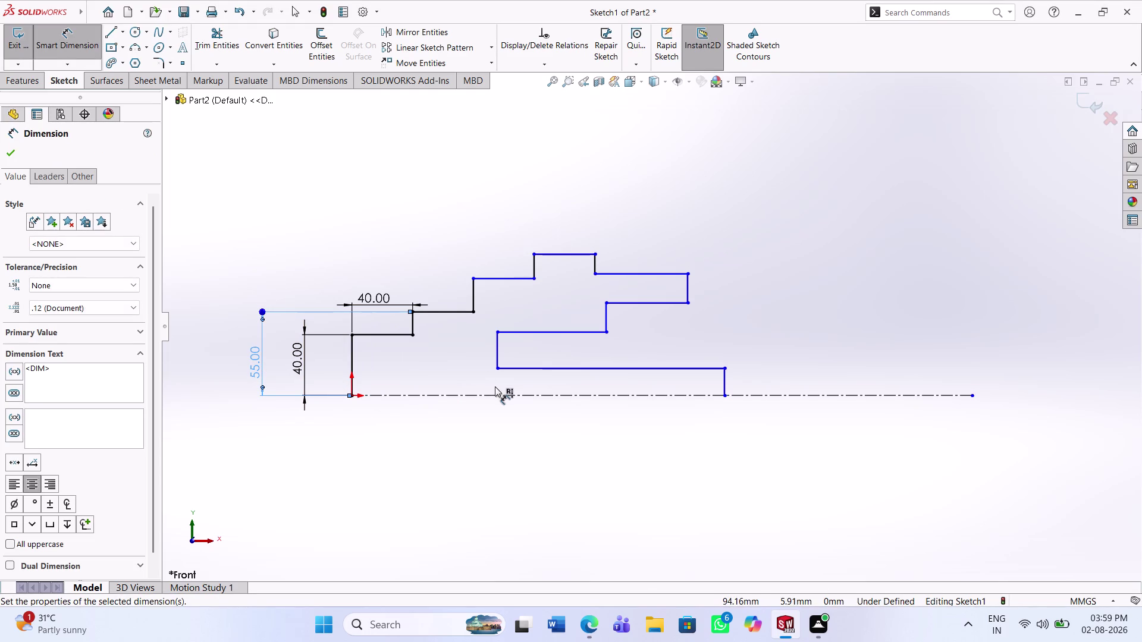
click(510, 277)
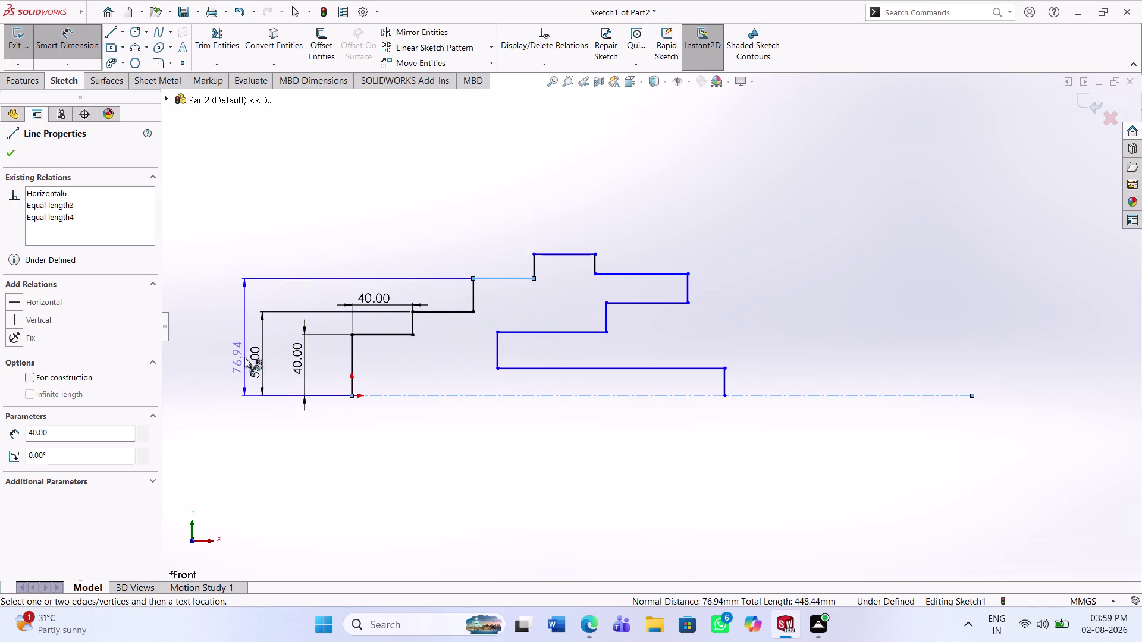
click(236, 354)
text(70)
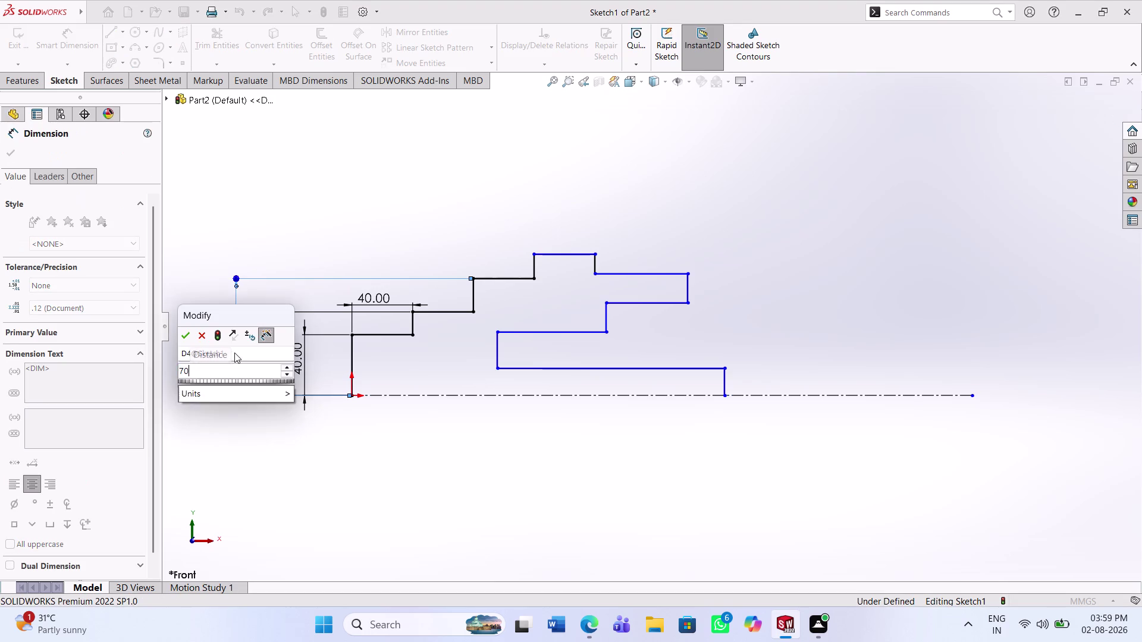
key(Return)
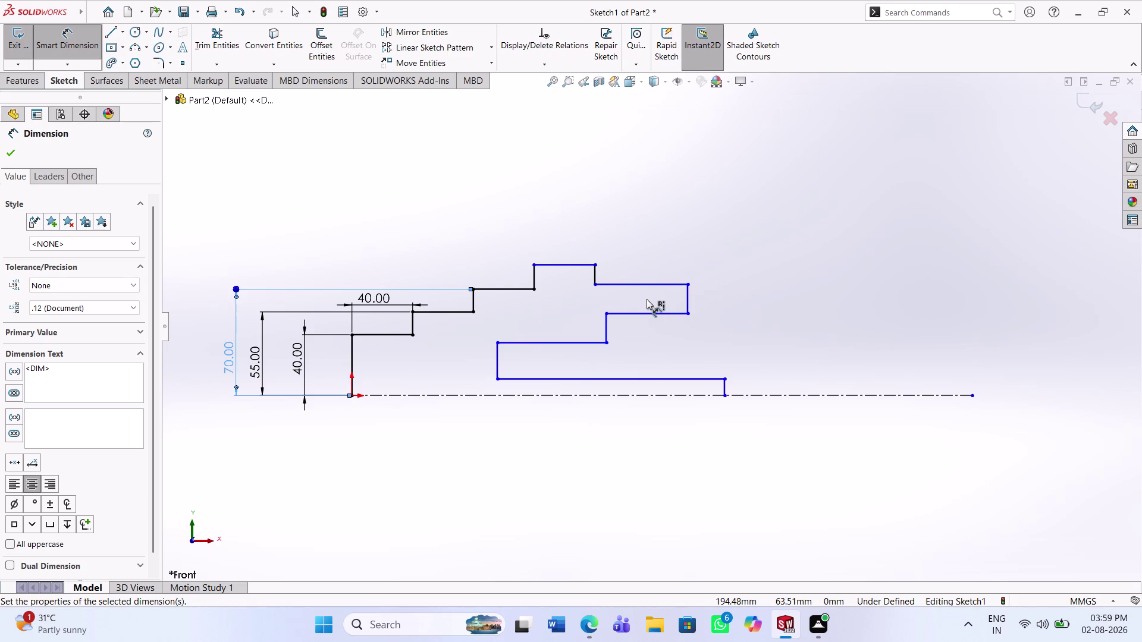
click(577, 265)
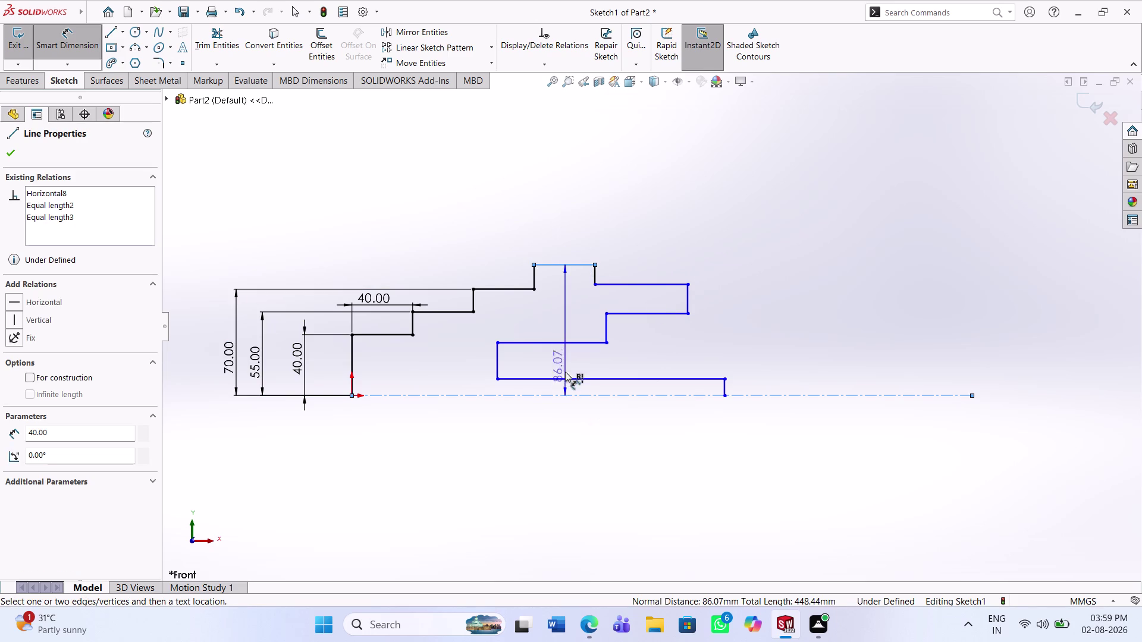
click(195, 359)
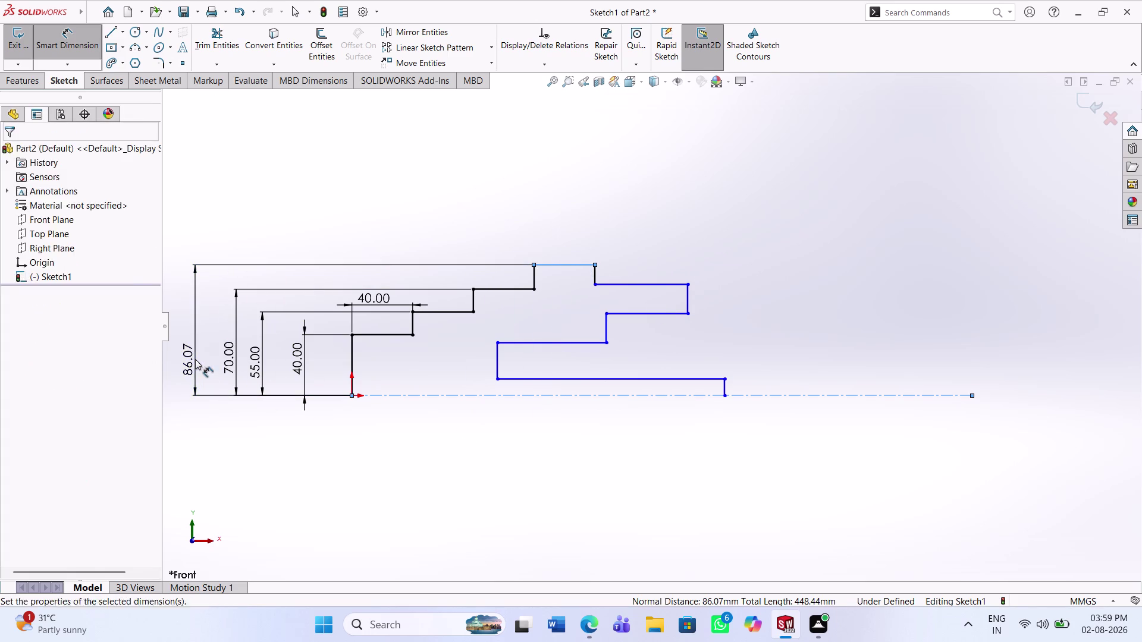
text(80)
key(Return)
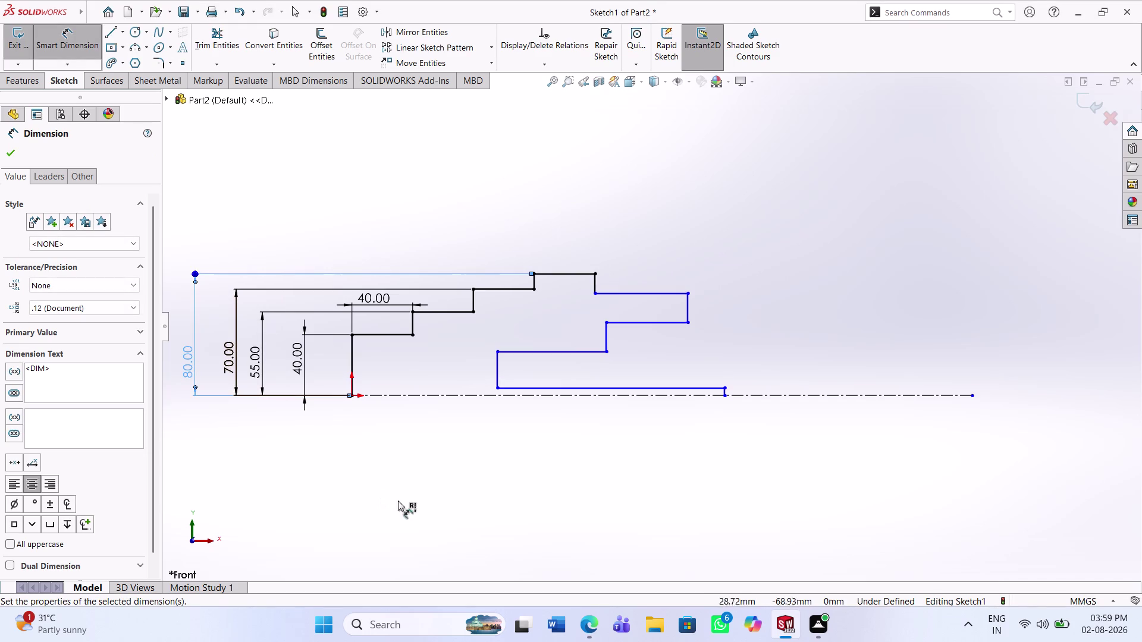
click(529, 525)
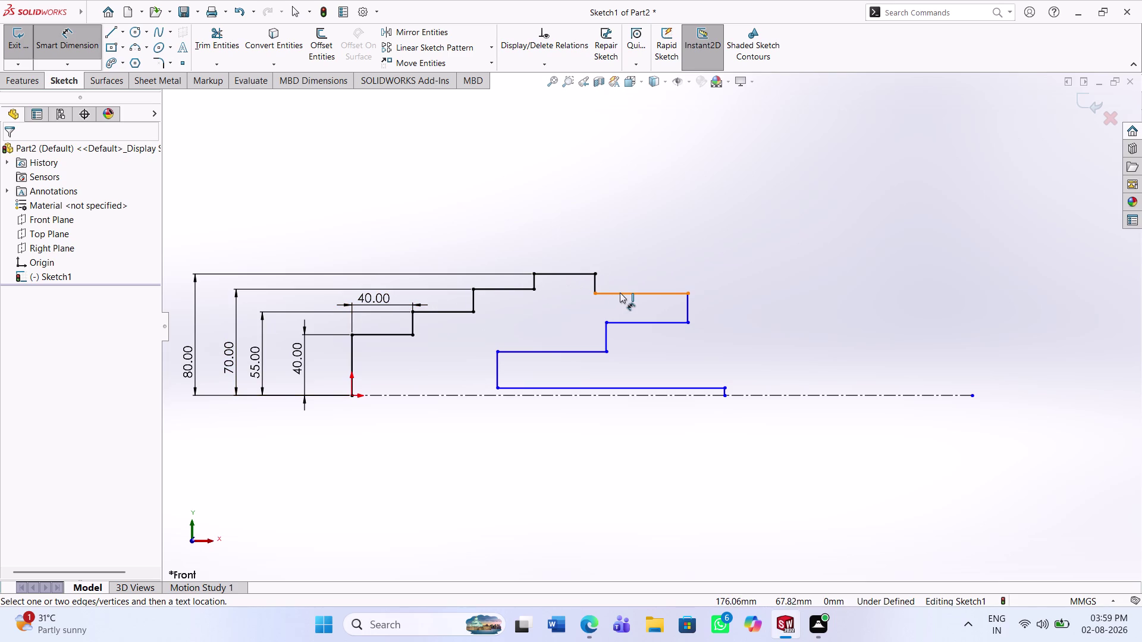
Delete the inner stepped outline lines.
key(Escape)
drag(770, 365, 609, 278)
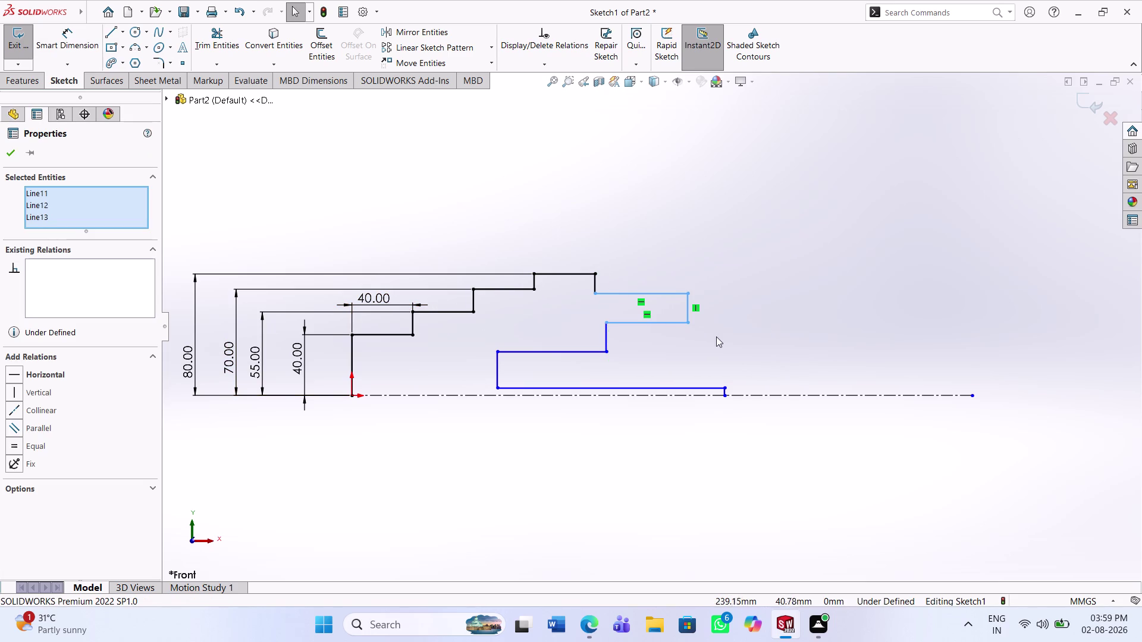
right_click(717, 337)
click(770, 497)
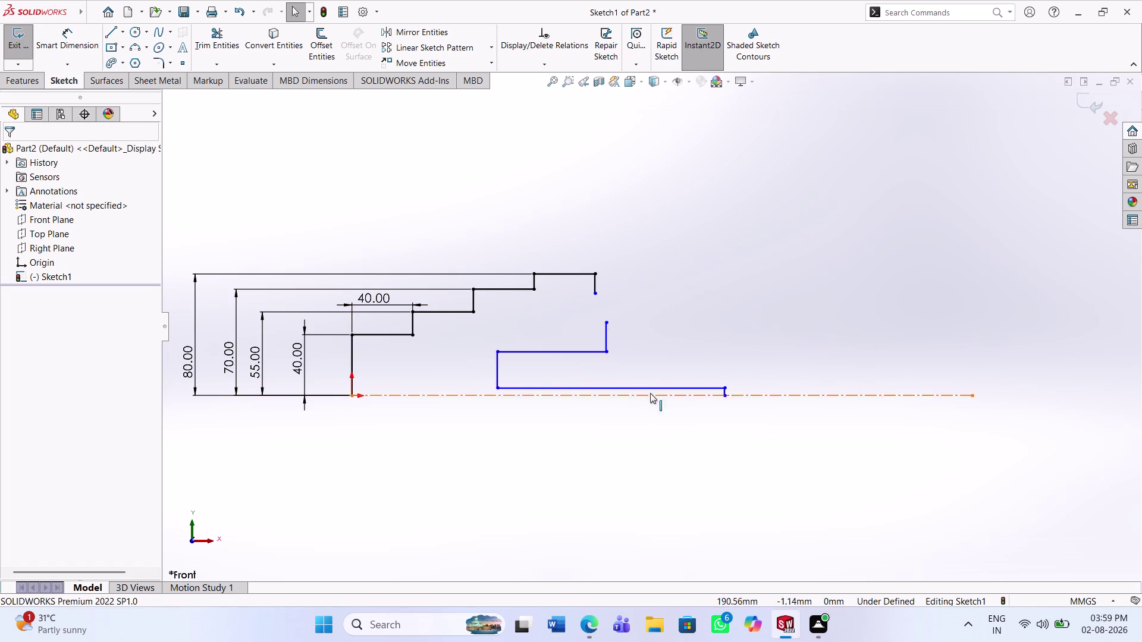
drag(664, 385, 618, 352)
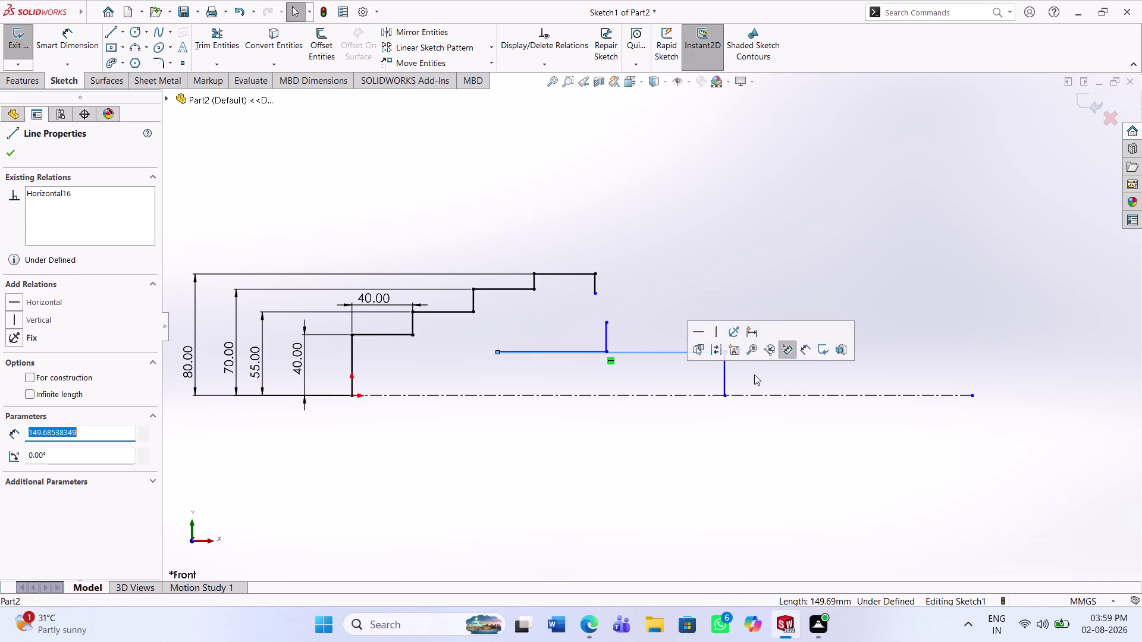
drag(748, 375, 539, 321)
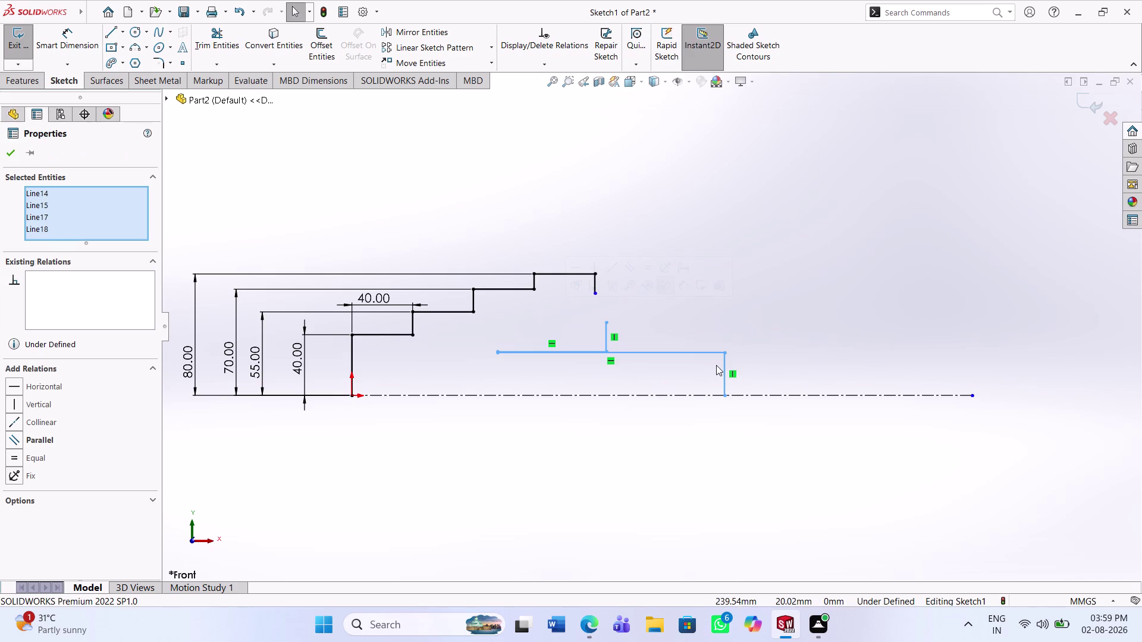
key(Delete)
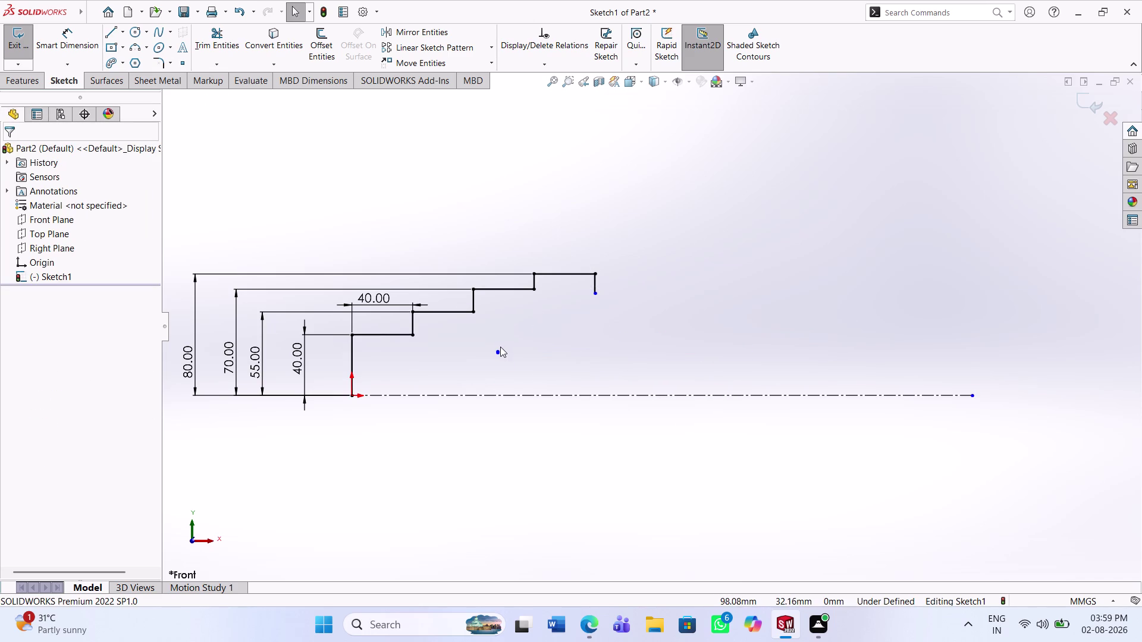
Delete the leftover sketch point.
right_click(495, 354)
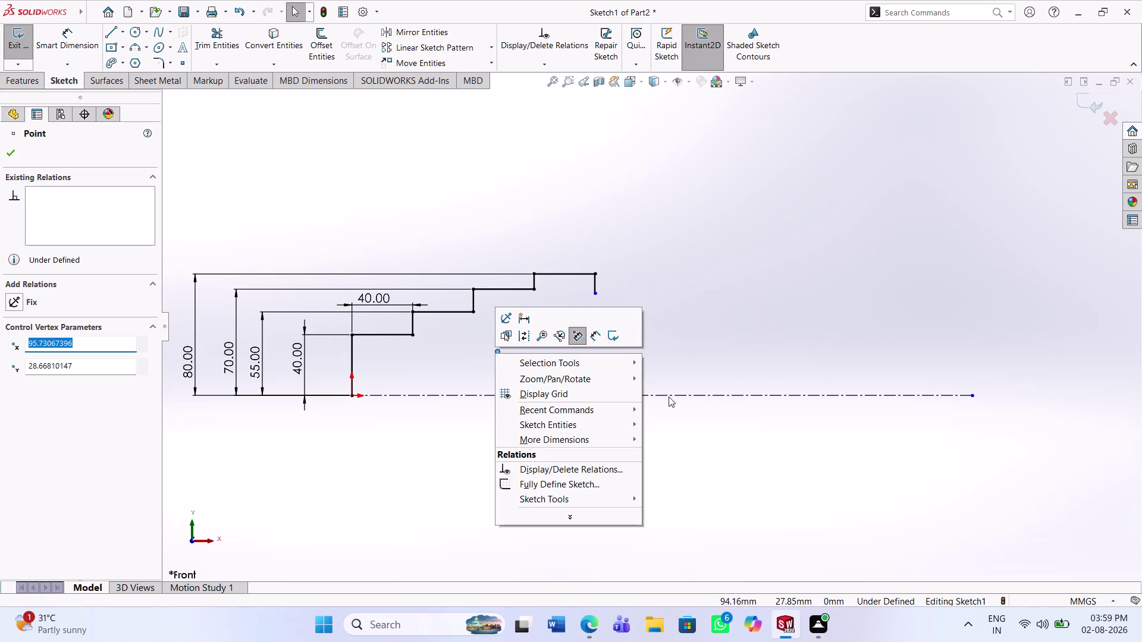
click(686, 346)
drag(529, 363, 466, 344)
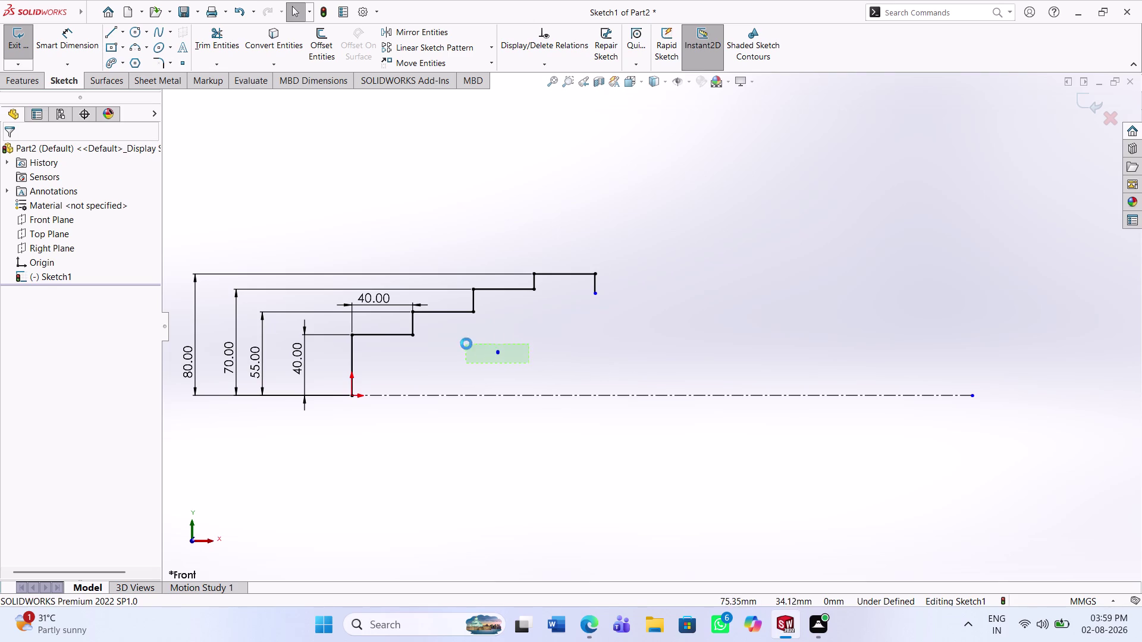
key(Delete)
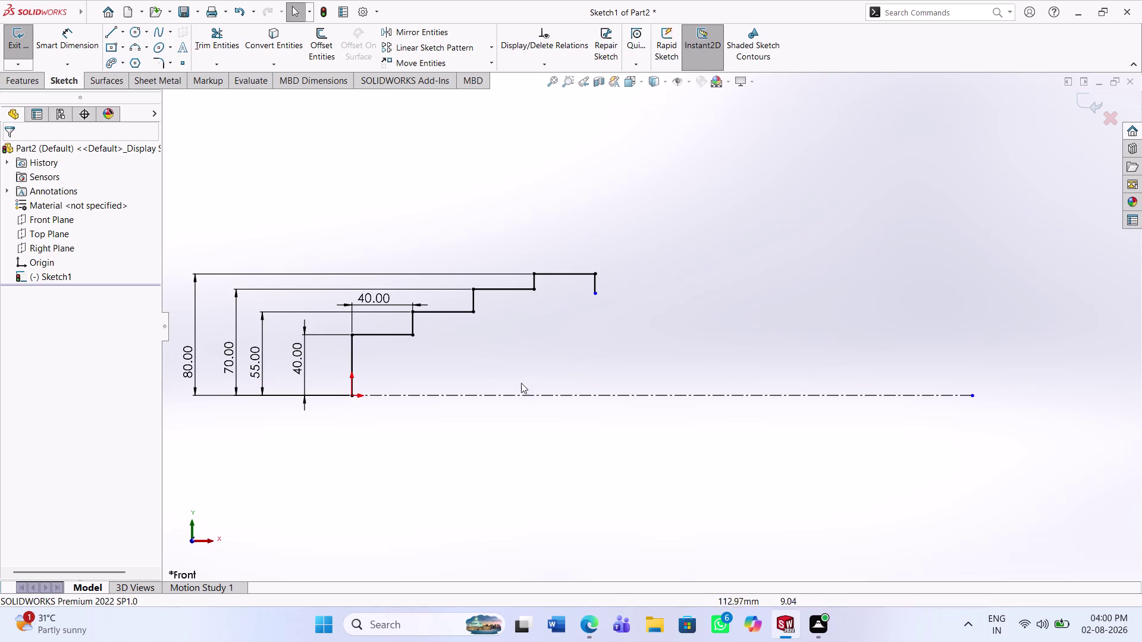
click(115, 33)
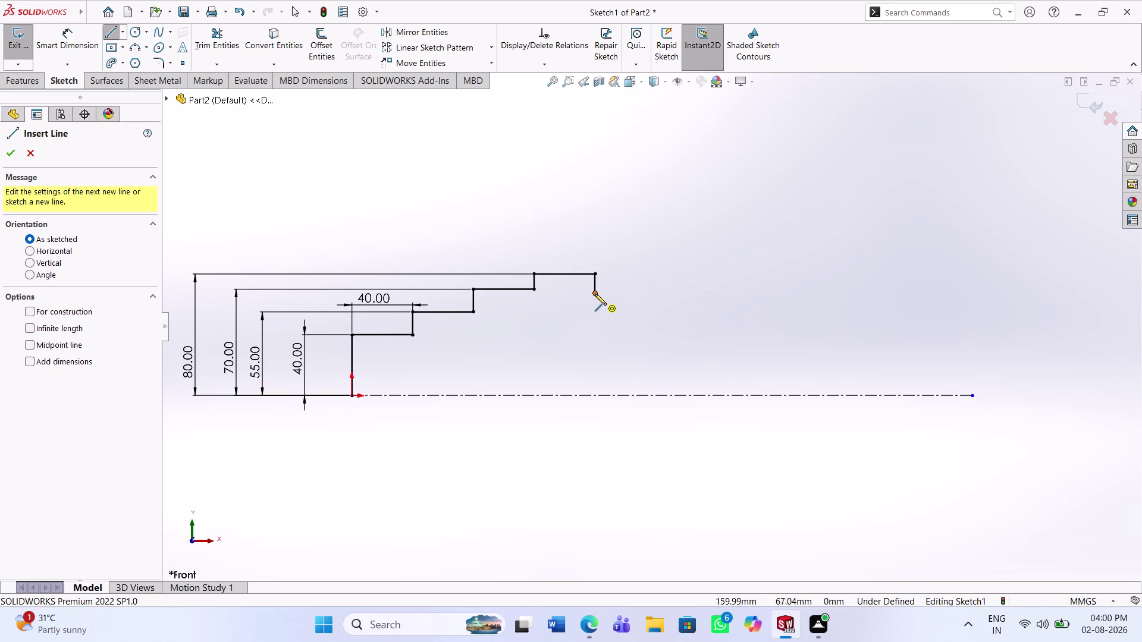
Draw an inner stepped line chain from the top step's open end, descending toward the centreline.
click(595, 294)
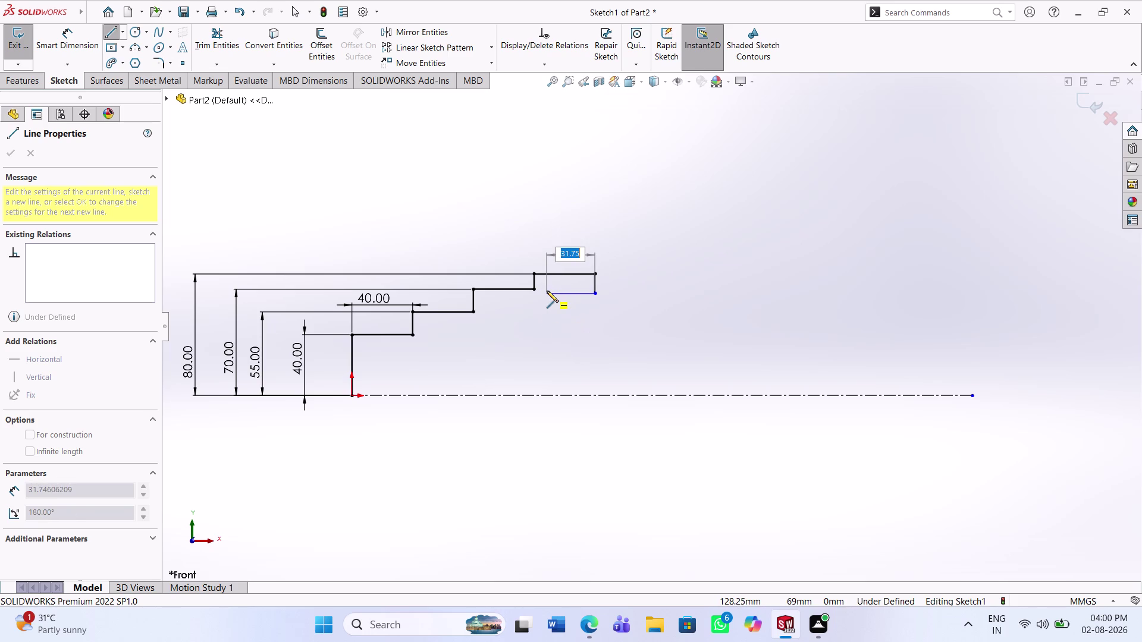
click(546, 291)
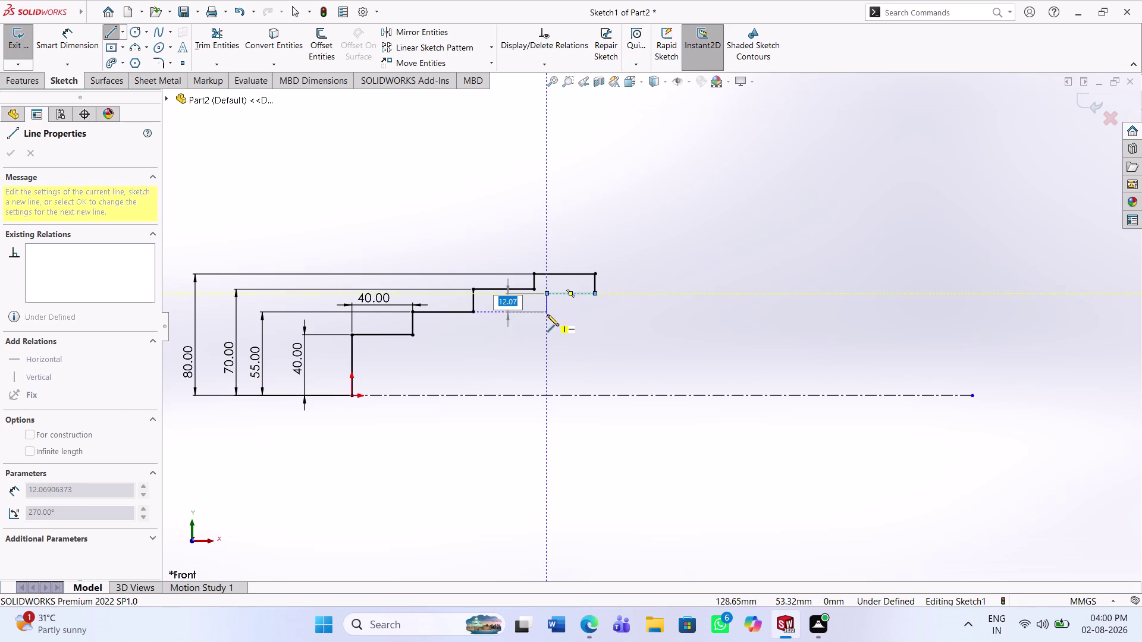
click(547, 315)
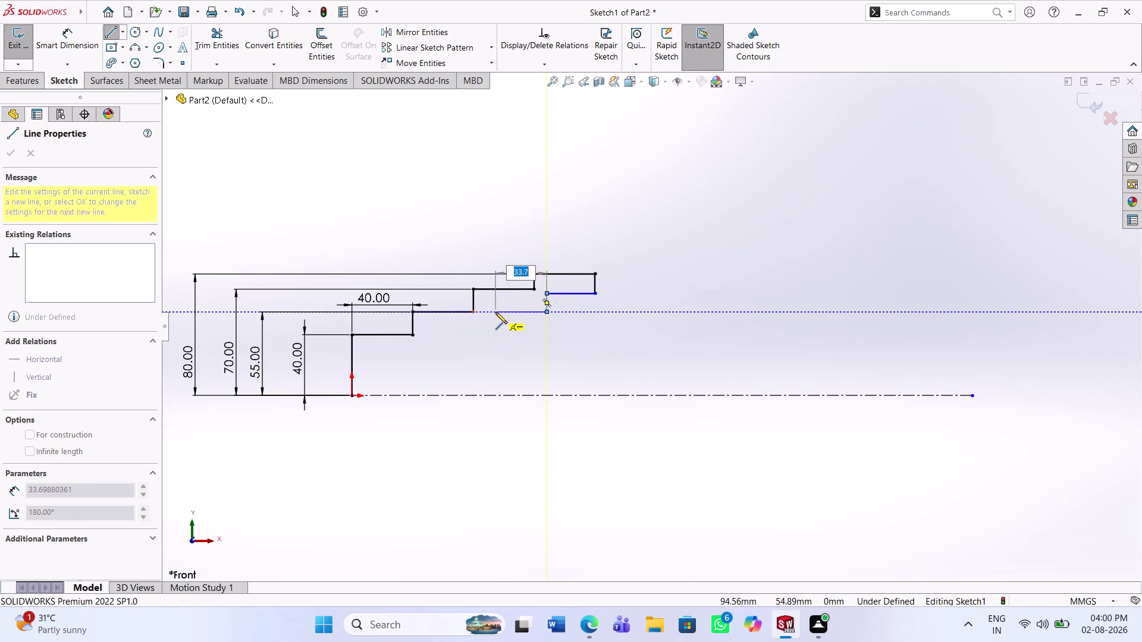
click(496, 313)
click(494, 337)
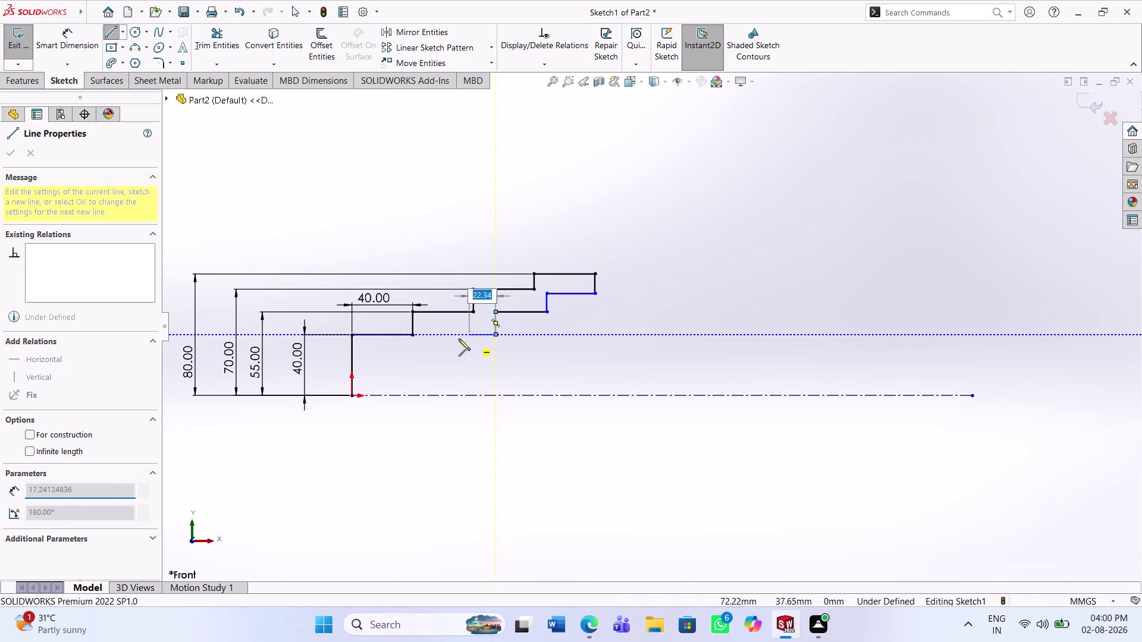
click(435, 333)
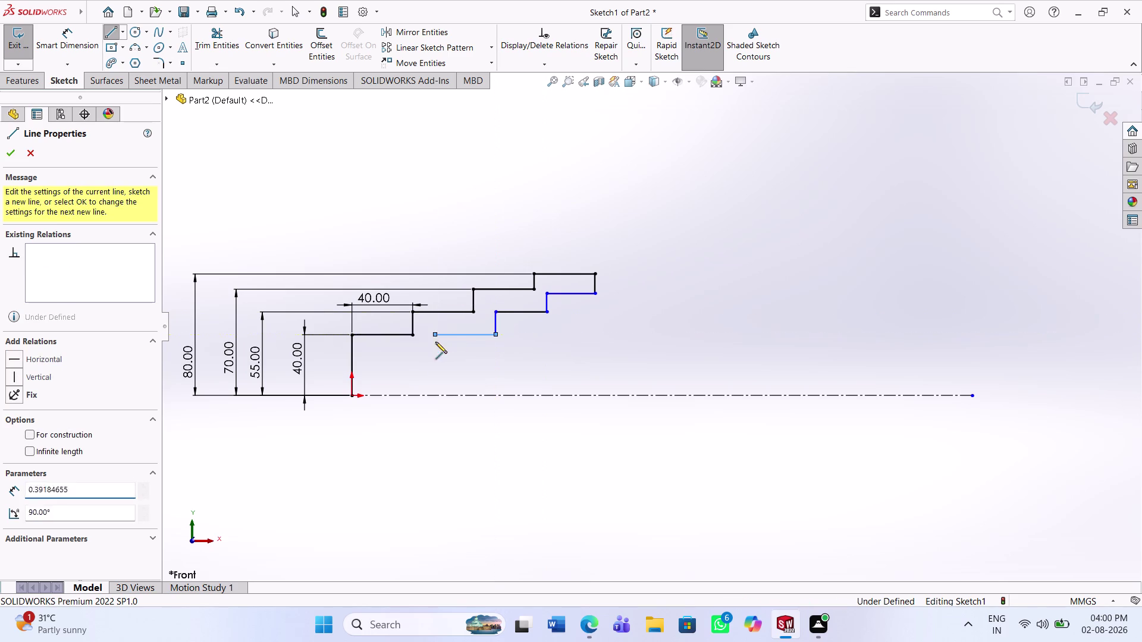
click(435, 374)
key(Escape)
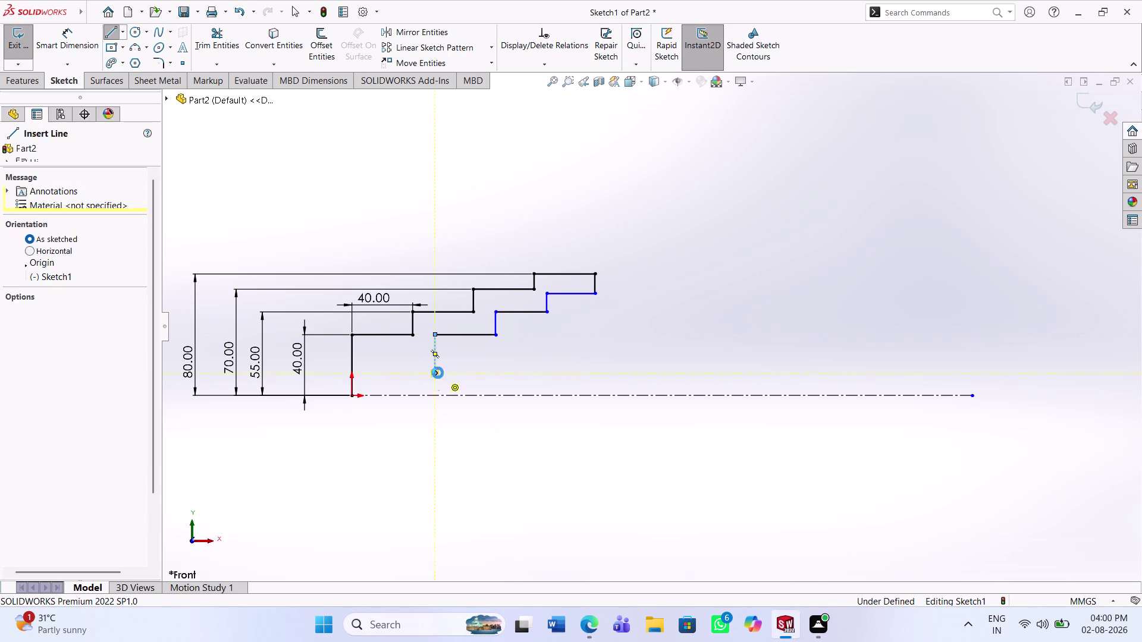
key(Escape)
click(93, 49)
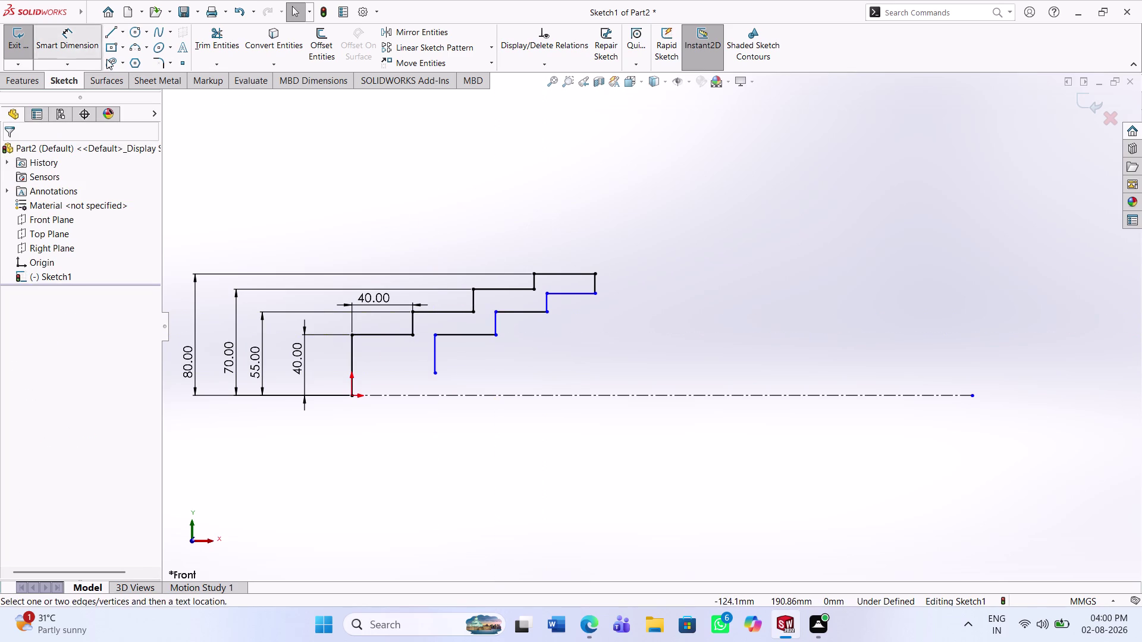
Dimension the top inner step with a 10 height and 30 width.
click(593, 280)
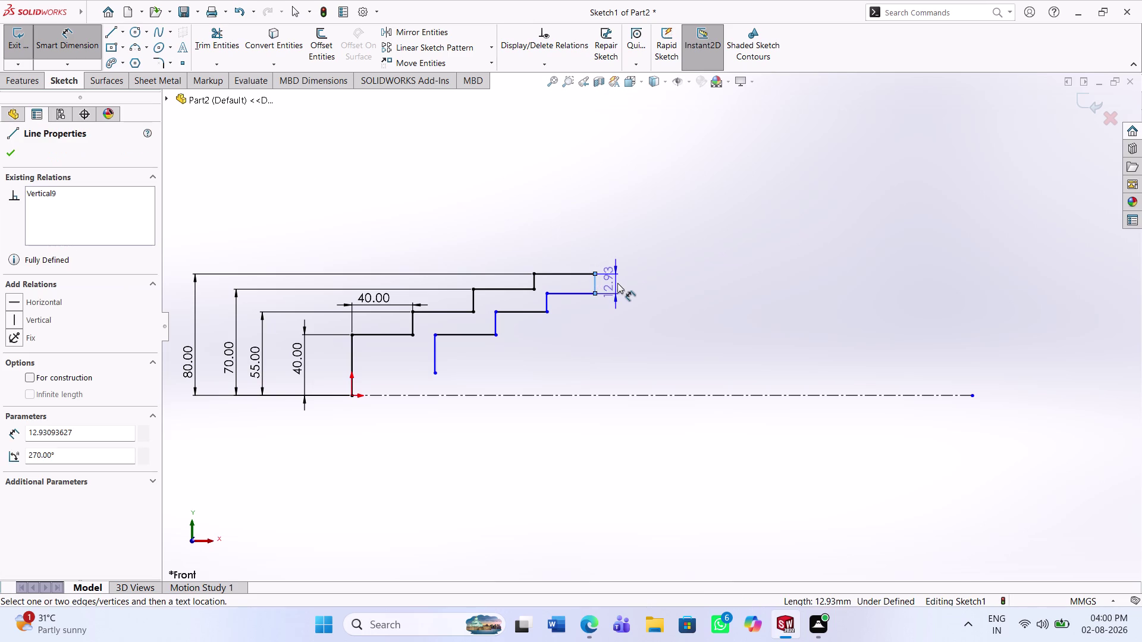
click(621, 283)
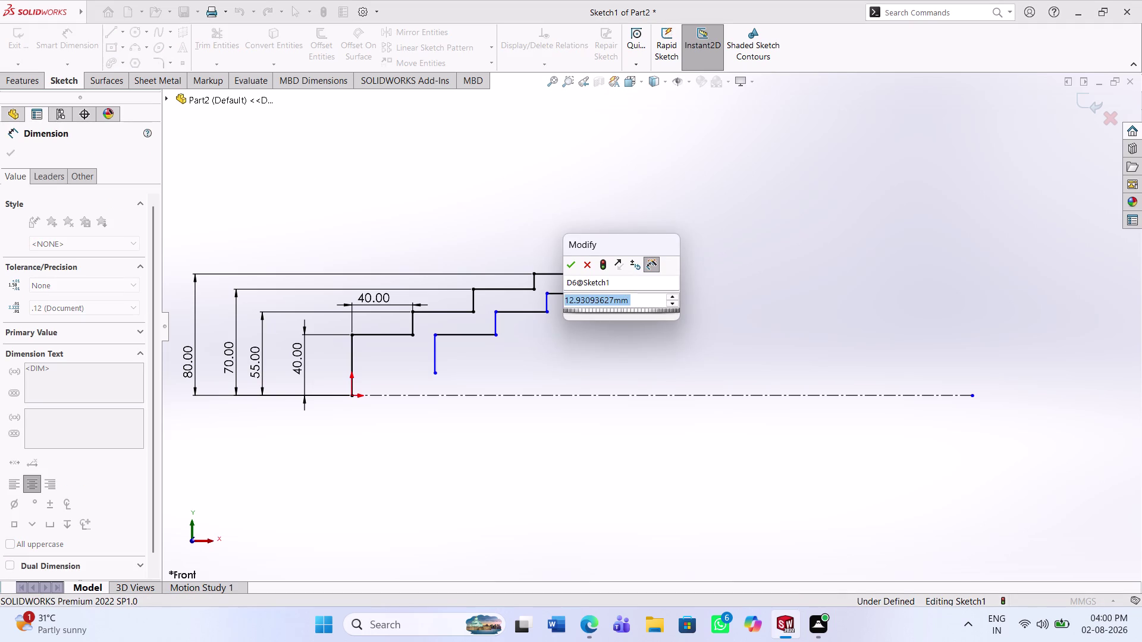
text(10)
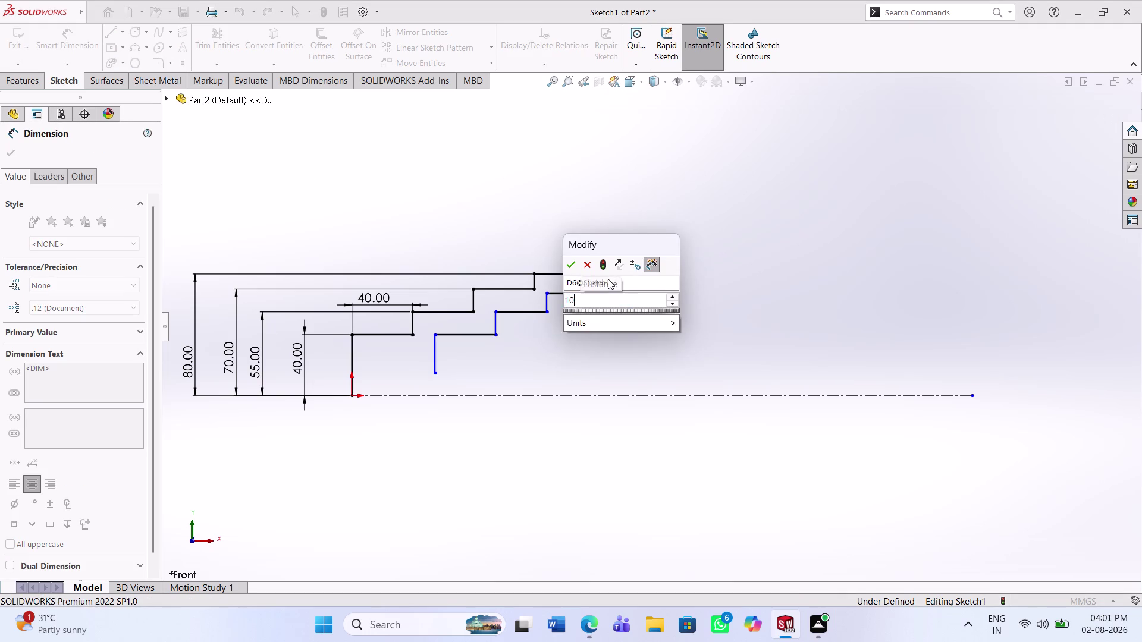
key(Return)
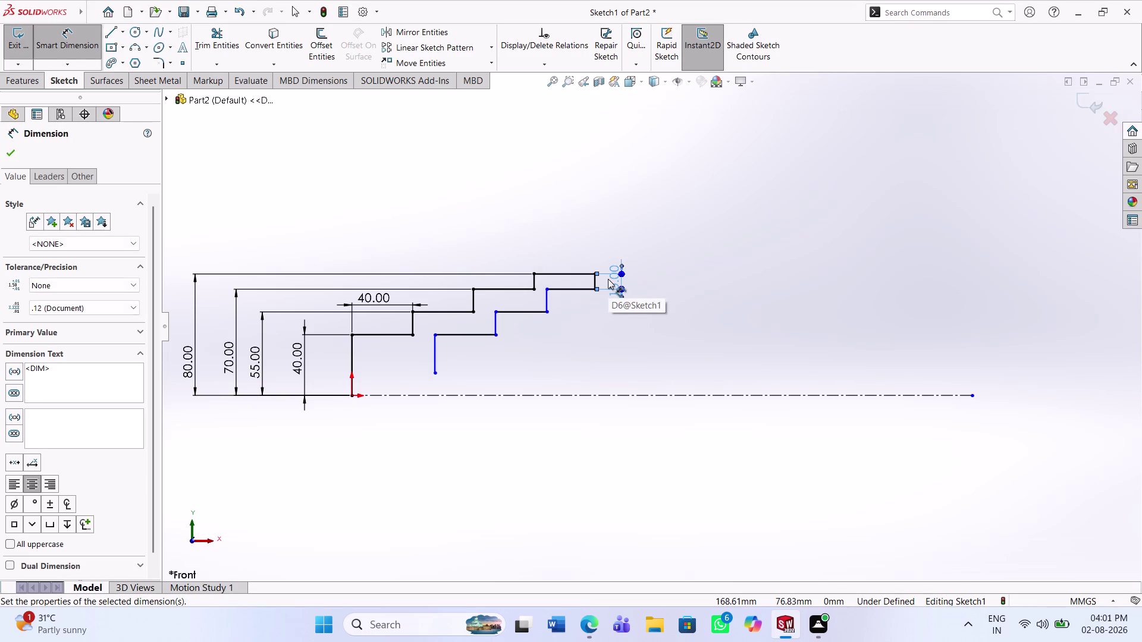
click(609, 320)
click(572, 287)
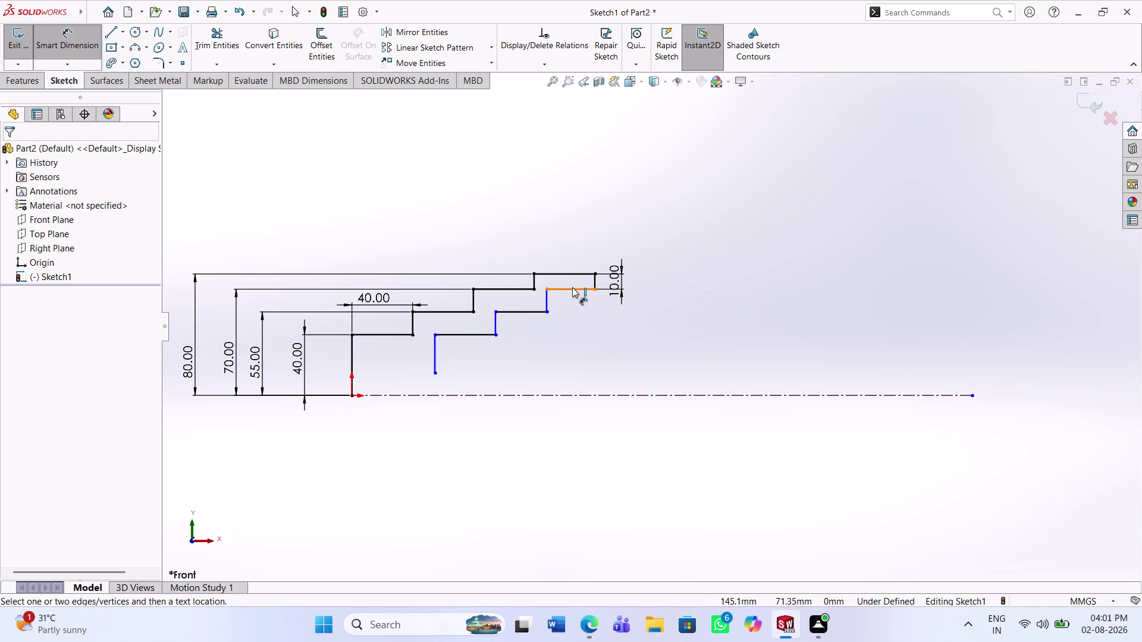
click(575, 253)
text(30)
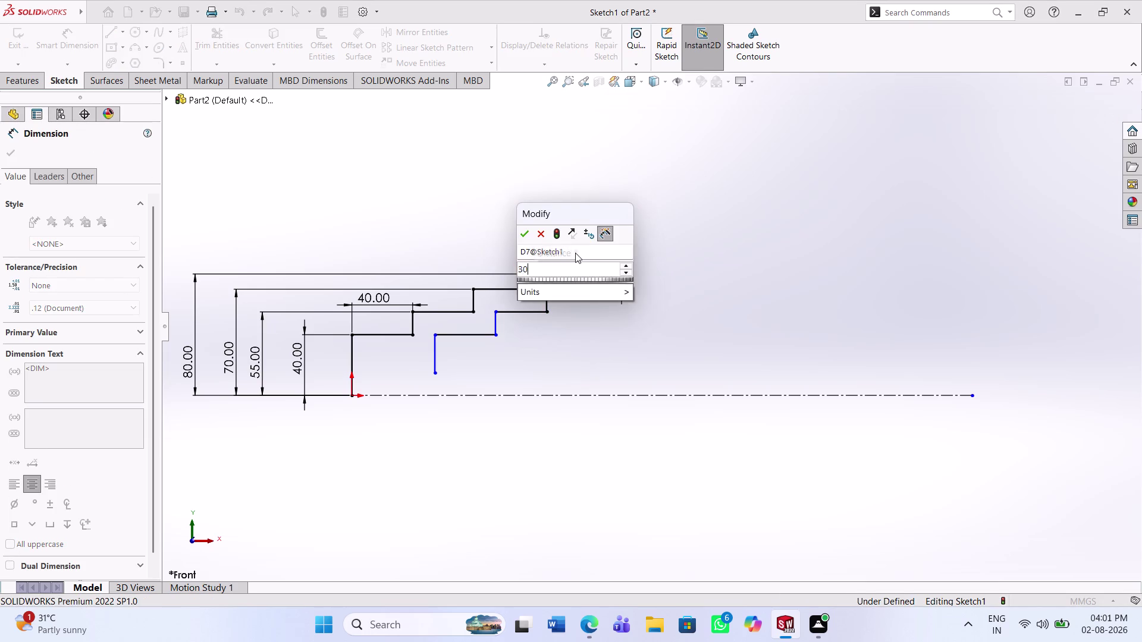
key(Return)
click(623, 358)
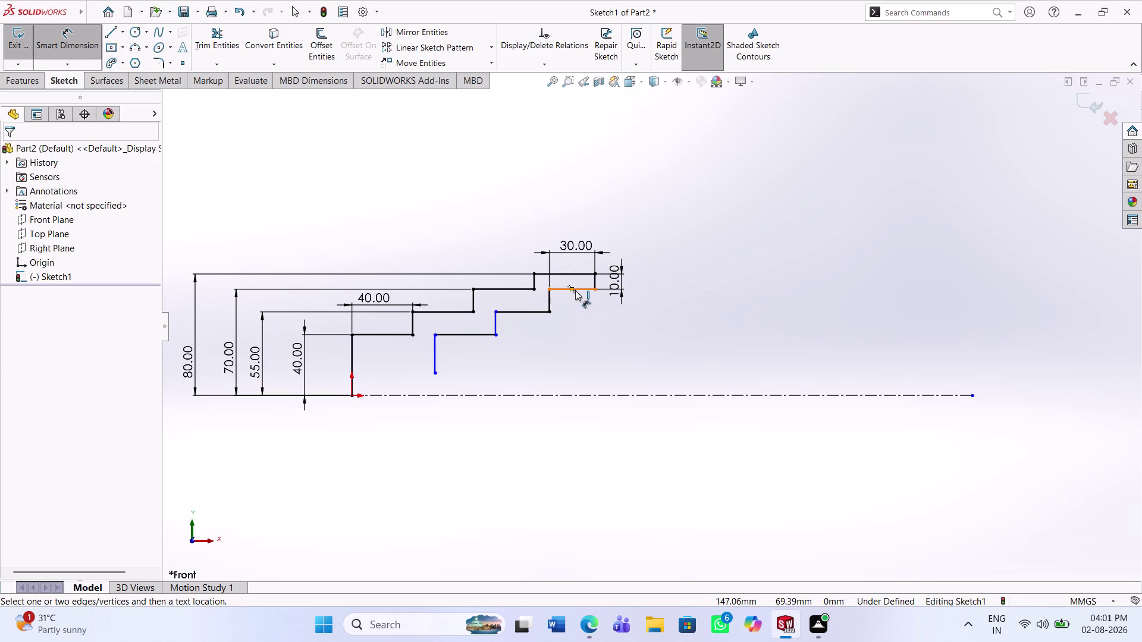
key(Escape)
Try a relation on six inner lines and delete the 30 dimension, then undo both.
click(598, 280)
click(581, 287)
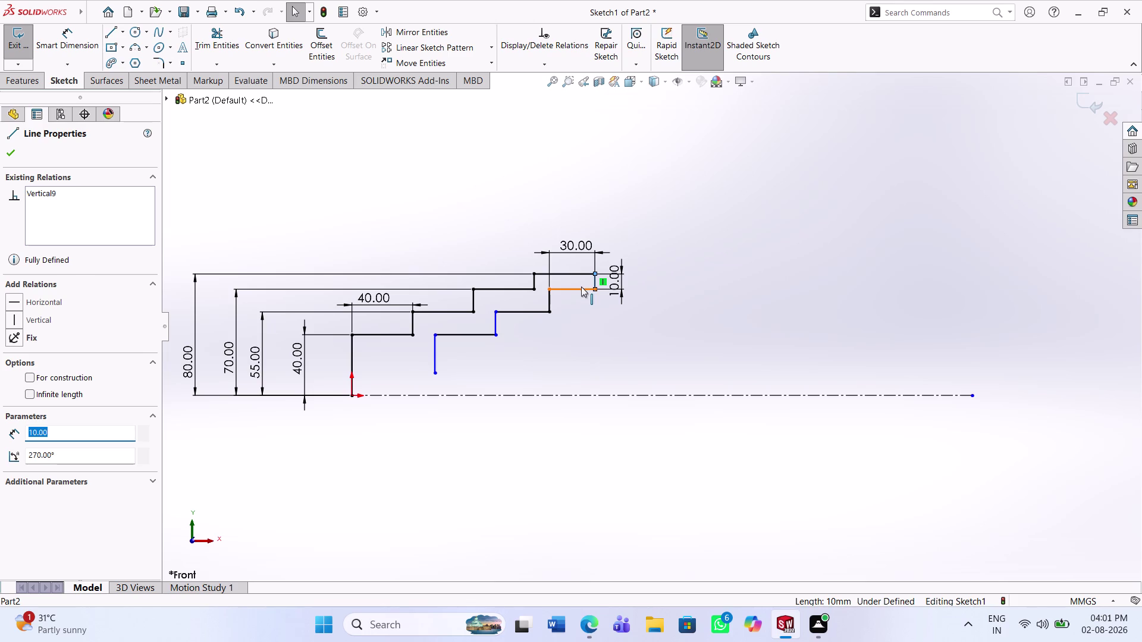
click(548, 304)
click(530, 312)
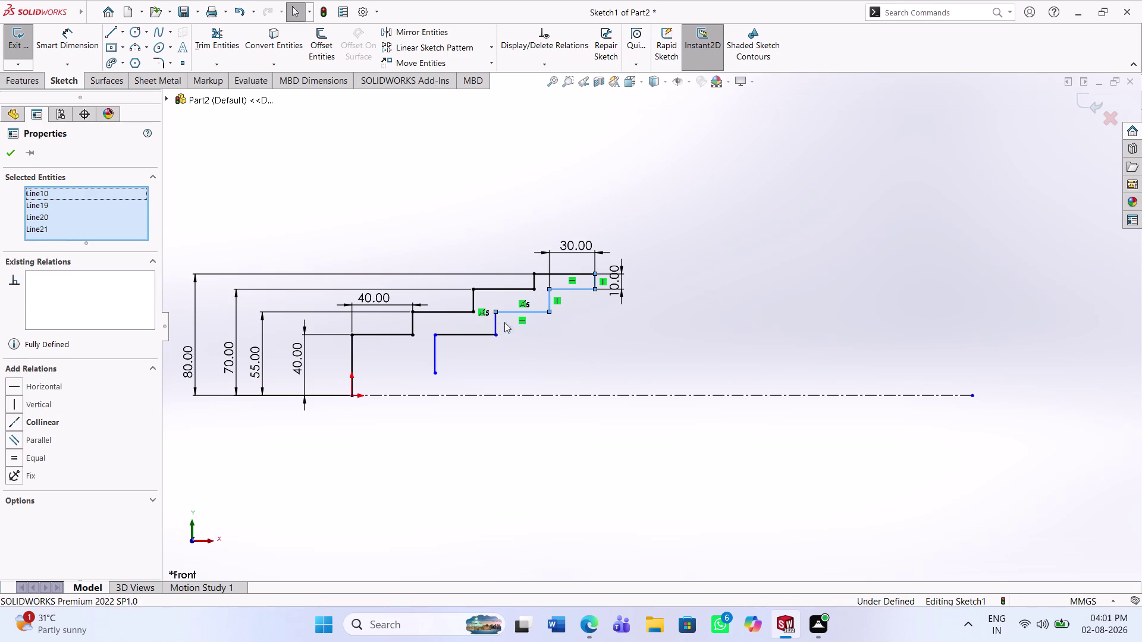
click(495, 324)
click(469, 335)
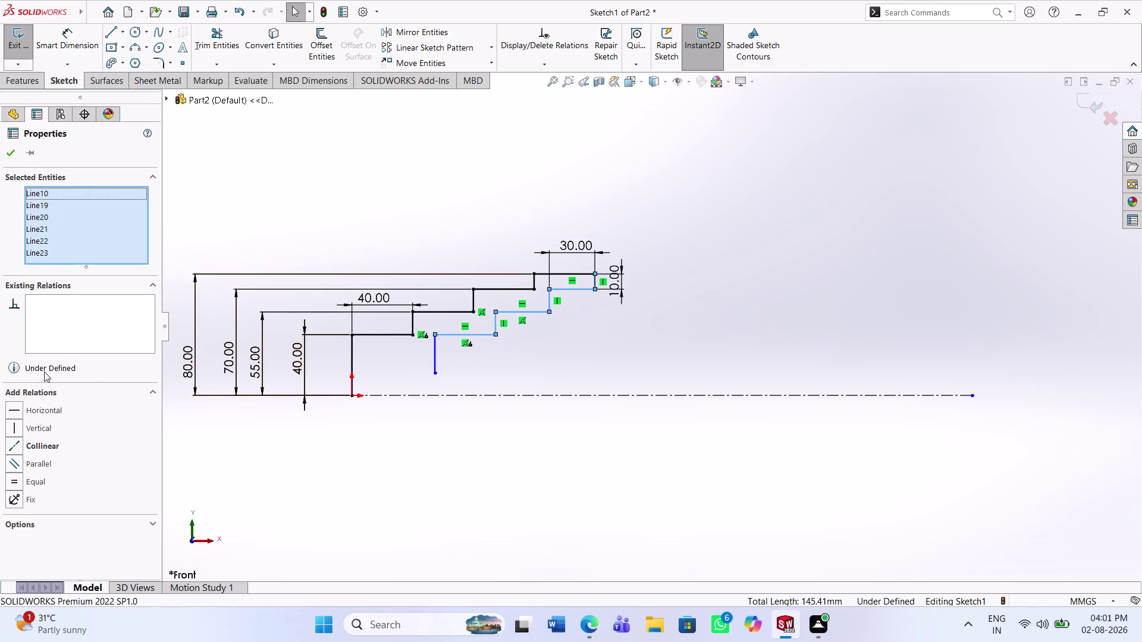
click(22, 482)
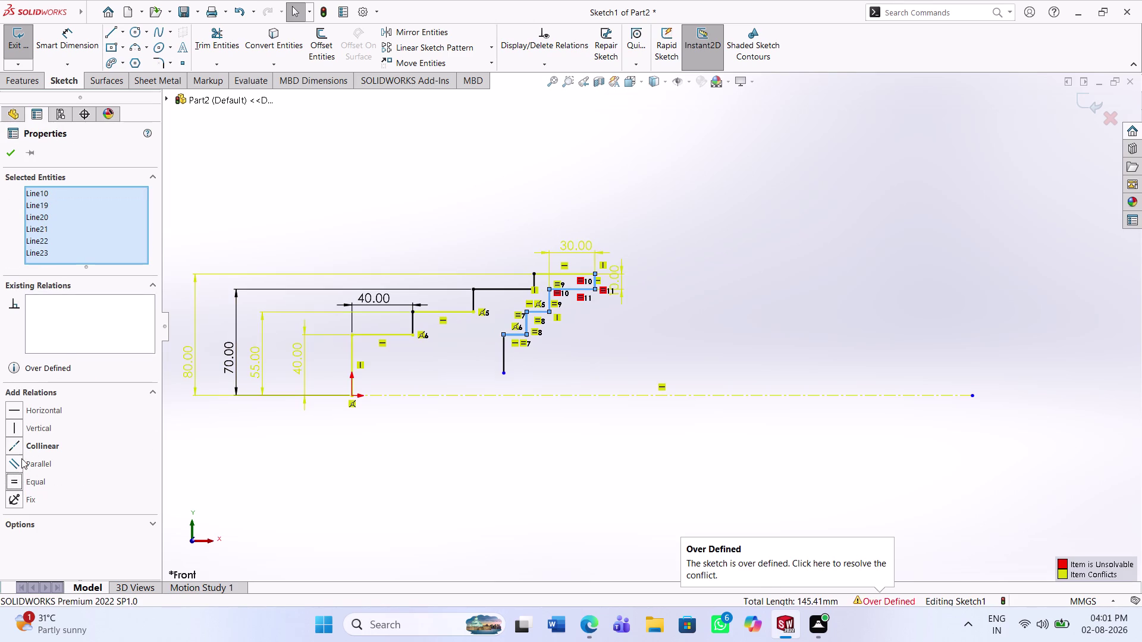
right_click(592, 258)
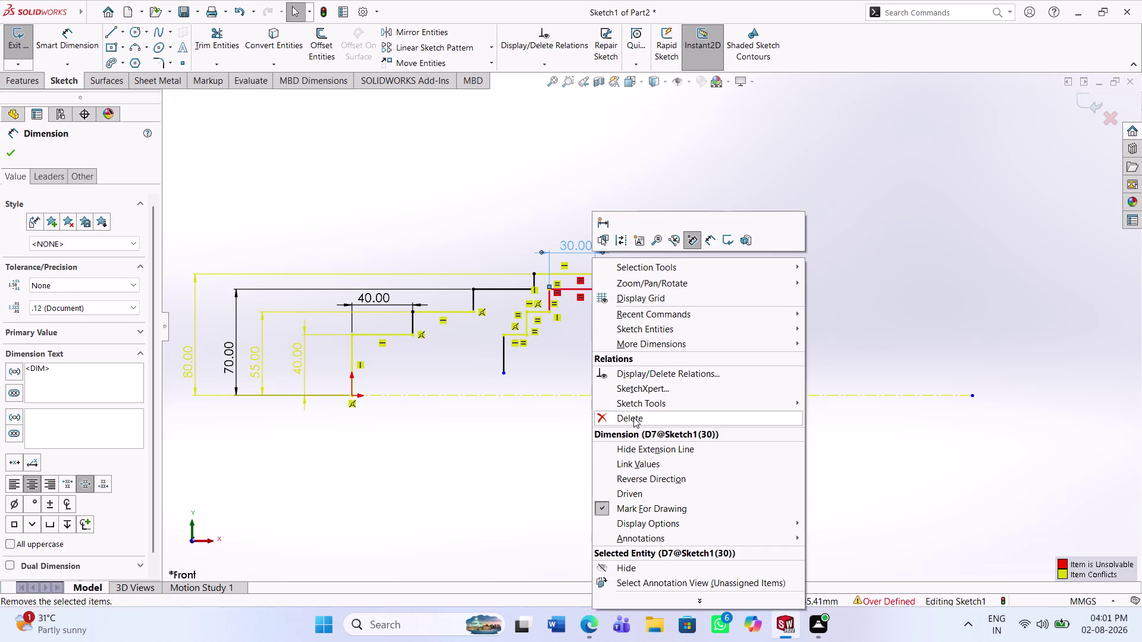
click(633, 419)
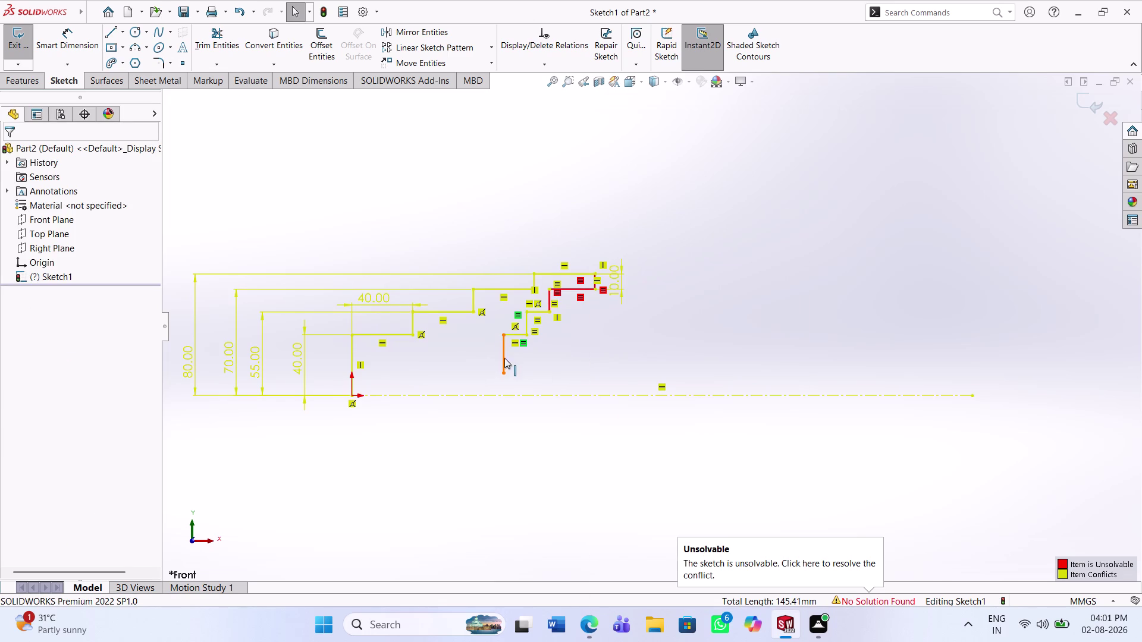
key(ctrl+z)
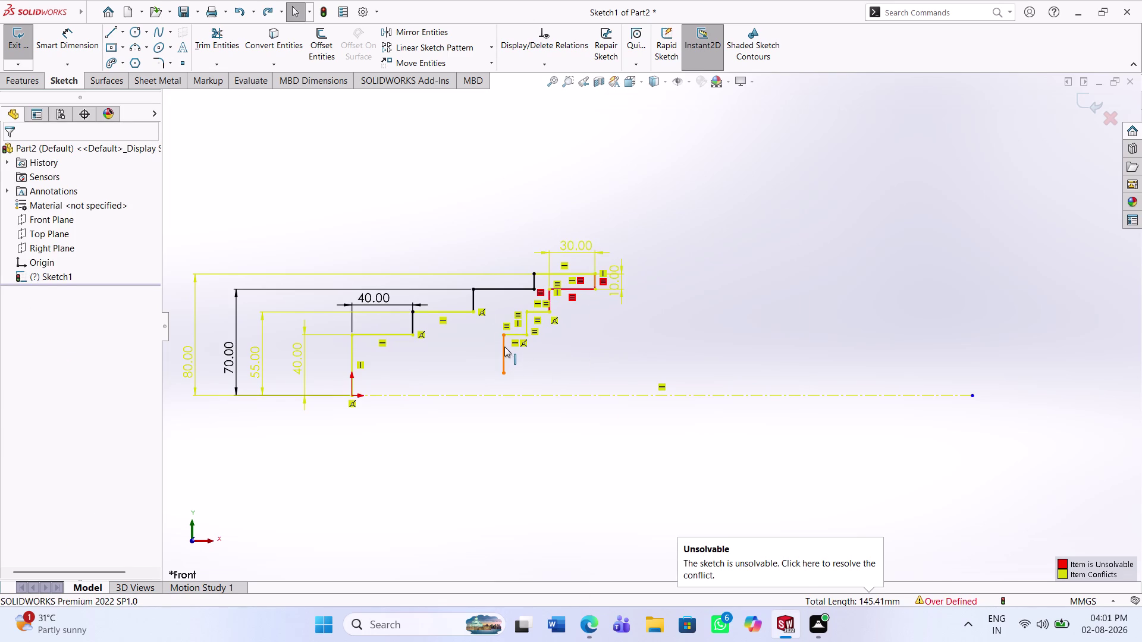
key(ctrl+z)
click(679, 356)
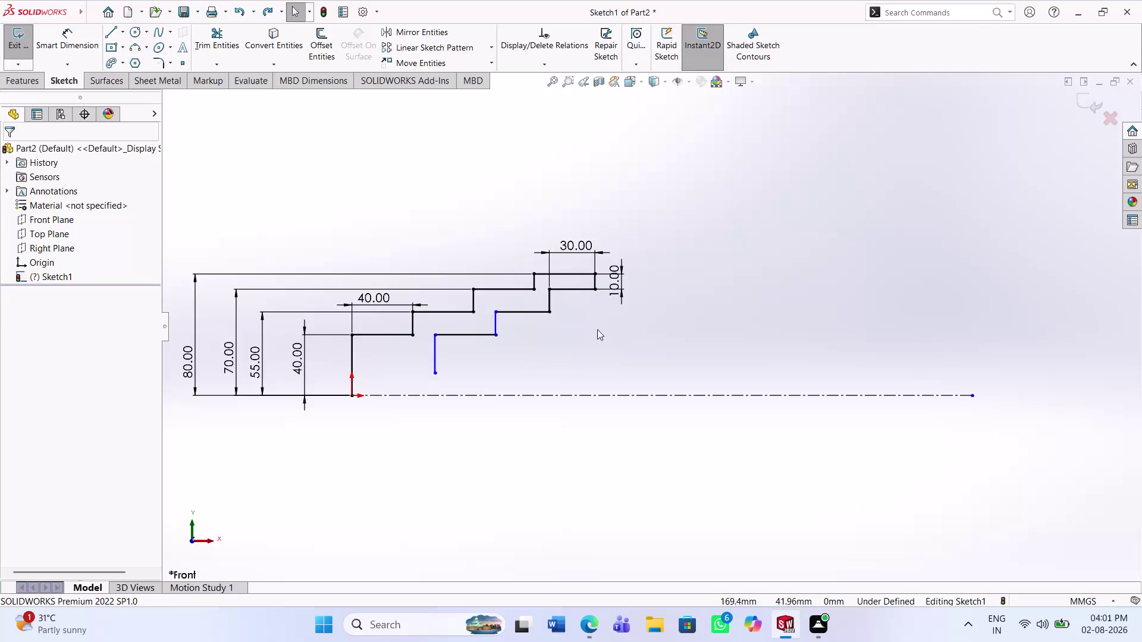
Attempt to dimension the second inner vertical edge, declining the over-defining dimension.
click(577, 315)
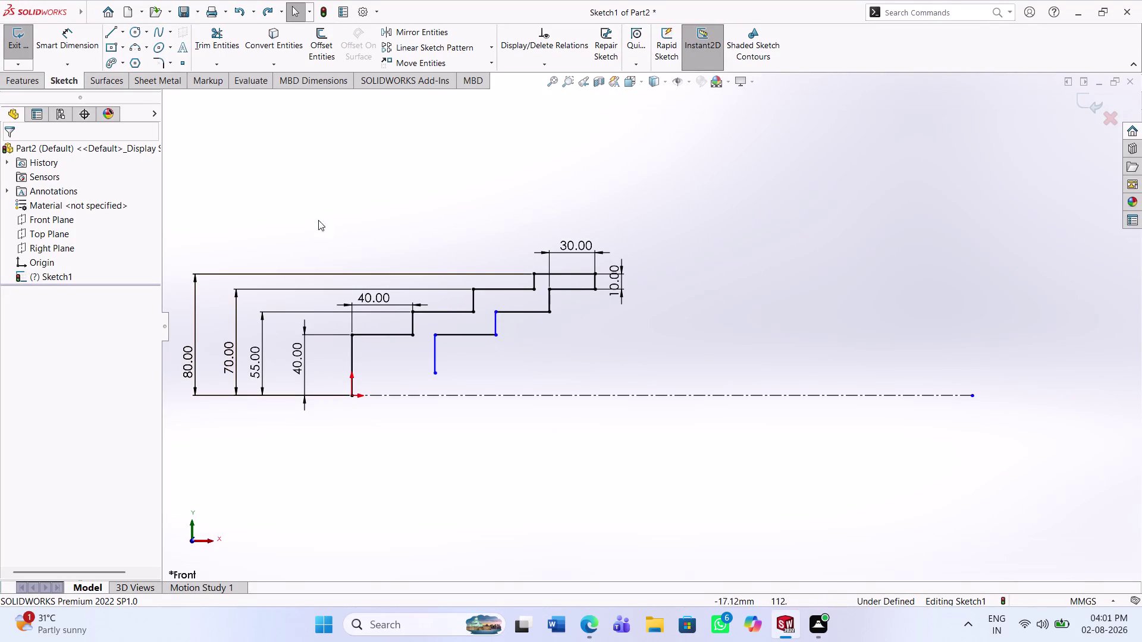
click(65, 48)
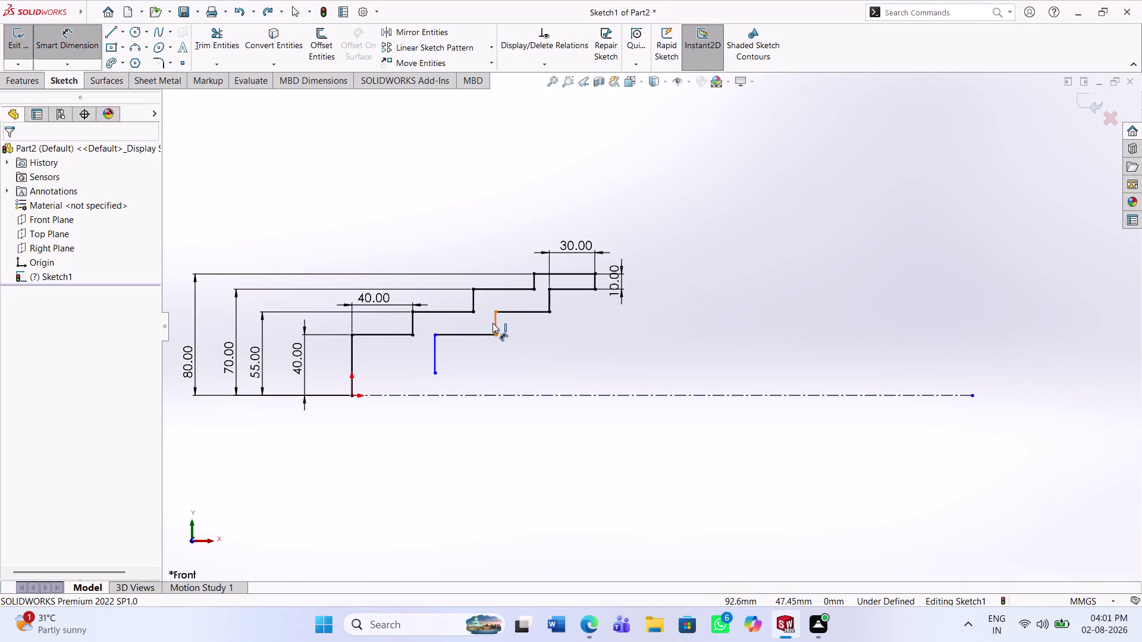
click(492, 323)
click(515, 323)
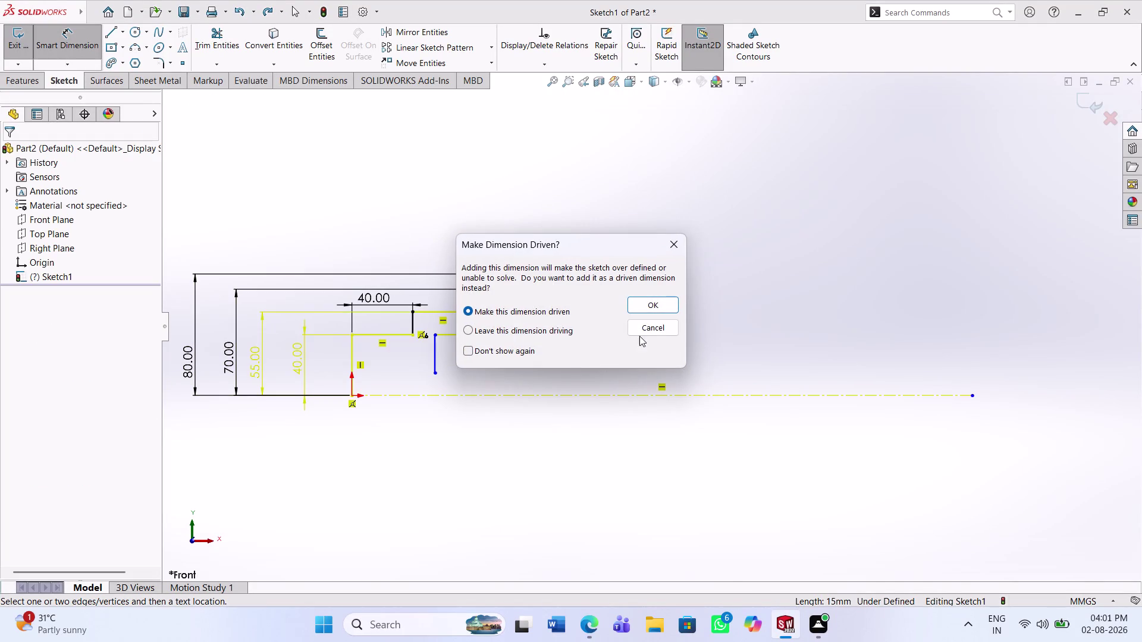
click(640, 336)
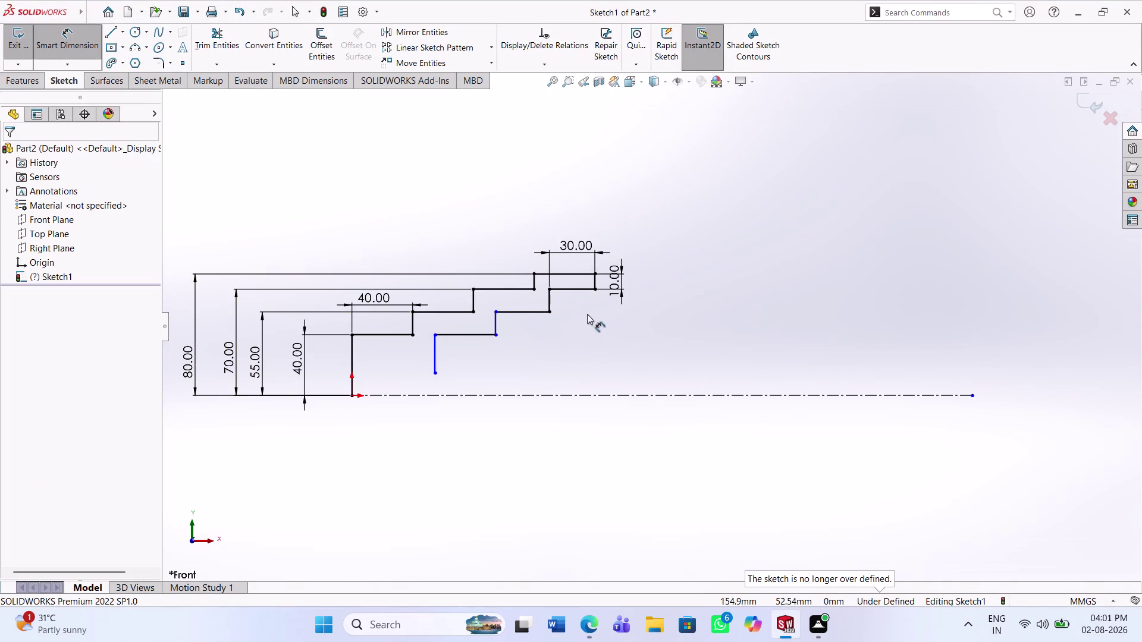
Undo the inner step lines and their 30 and 10 mm dimensions.
key(ctrl+z)
key(ctrl+z)
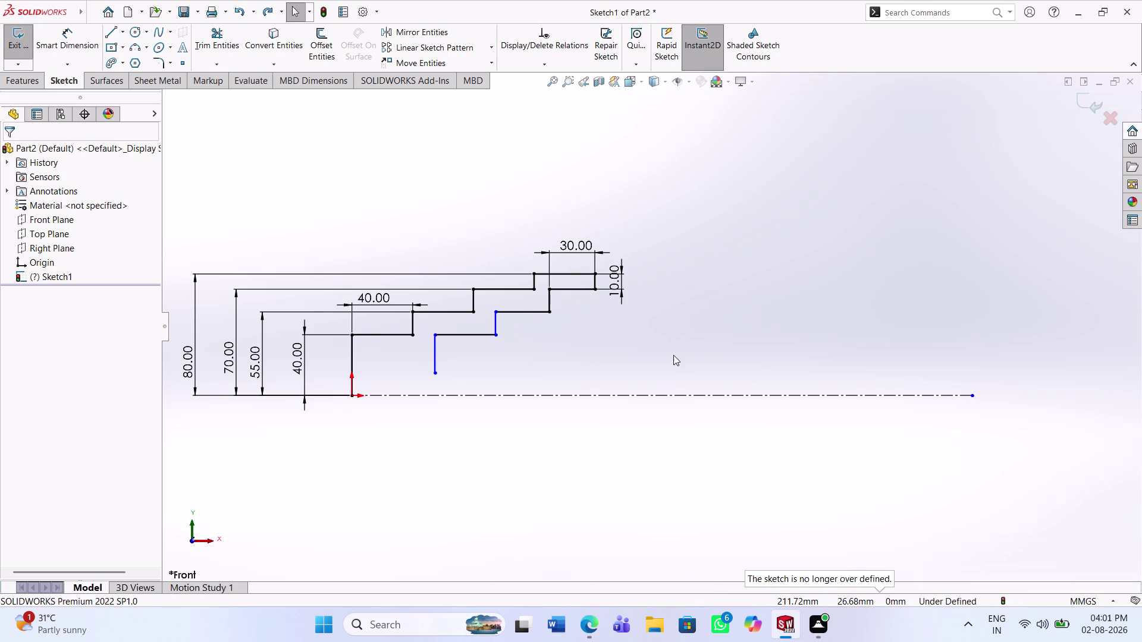
key(ctrl+z)
key(ctrl+z)
key(ctrl+z)
key(ctrl+z)
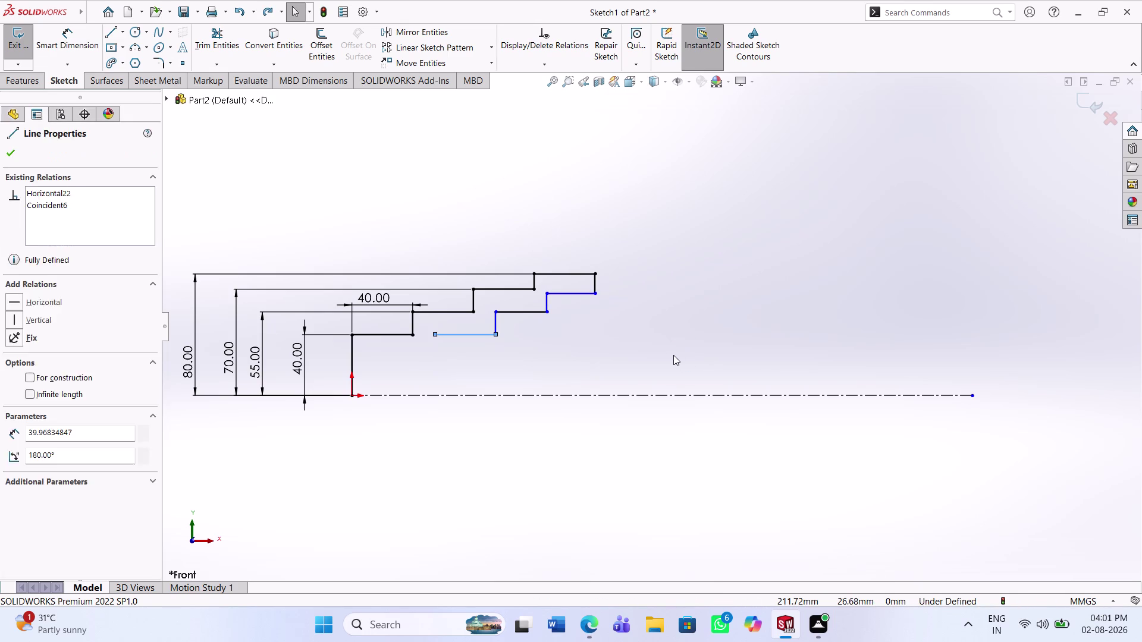
key(ctrl+z)
key(ctrl+z)
key(ctrl+z)
key(ctrl+z)
key(z)
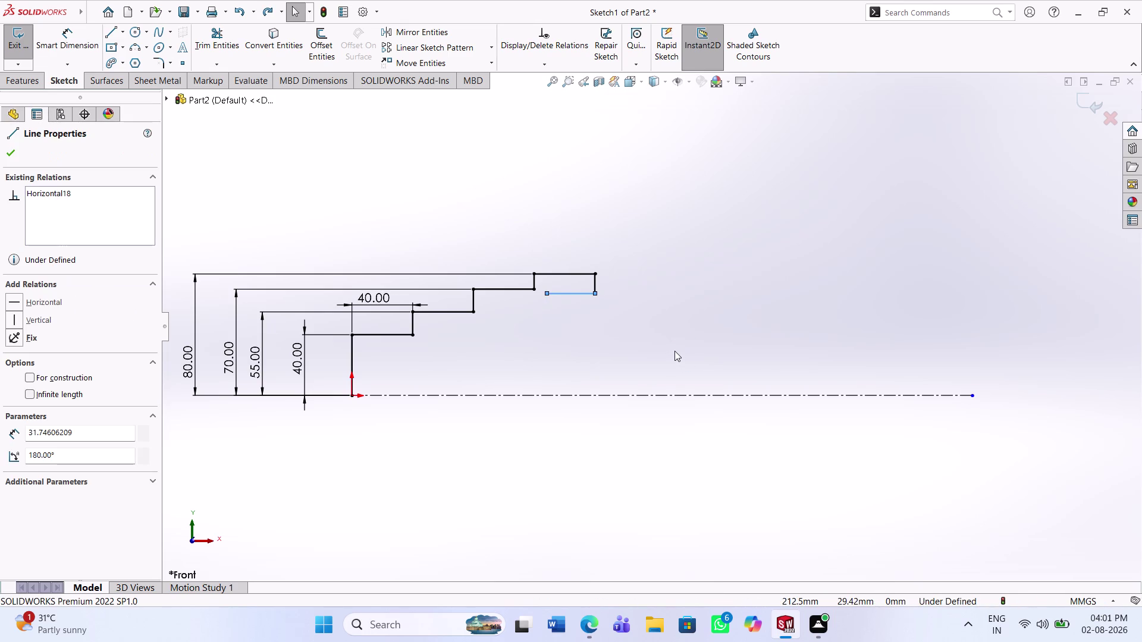
key(ctrl+z)
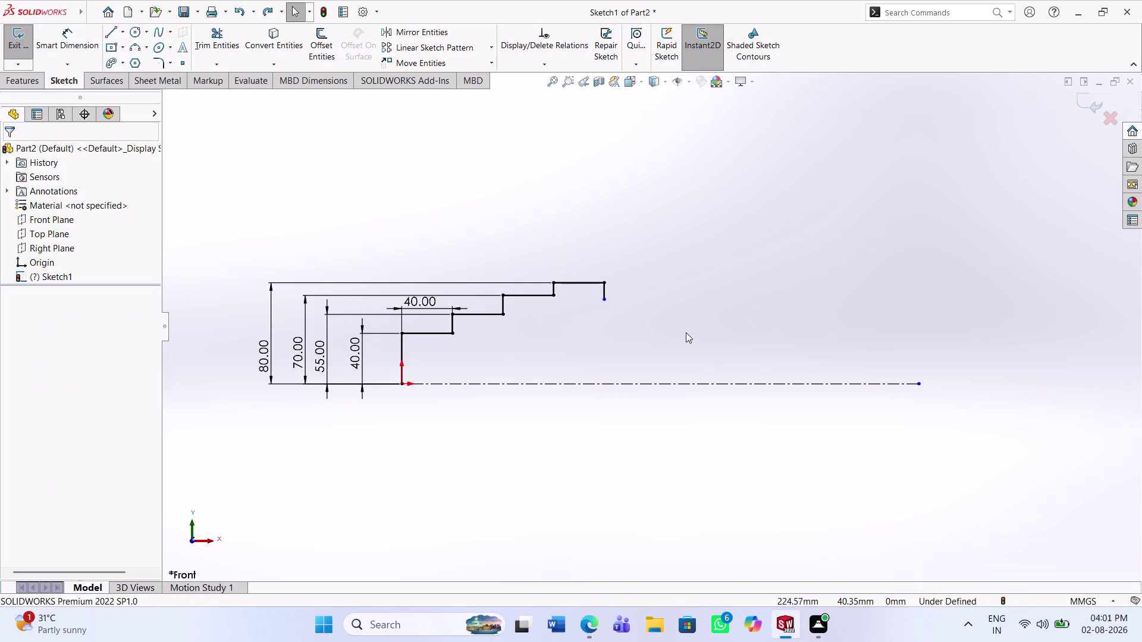
scroll(down, 3)
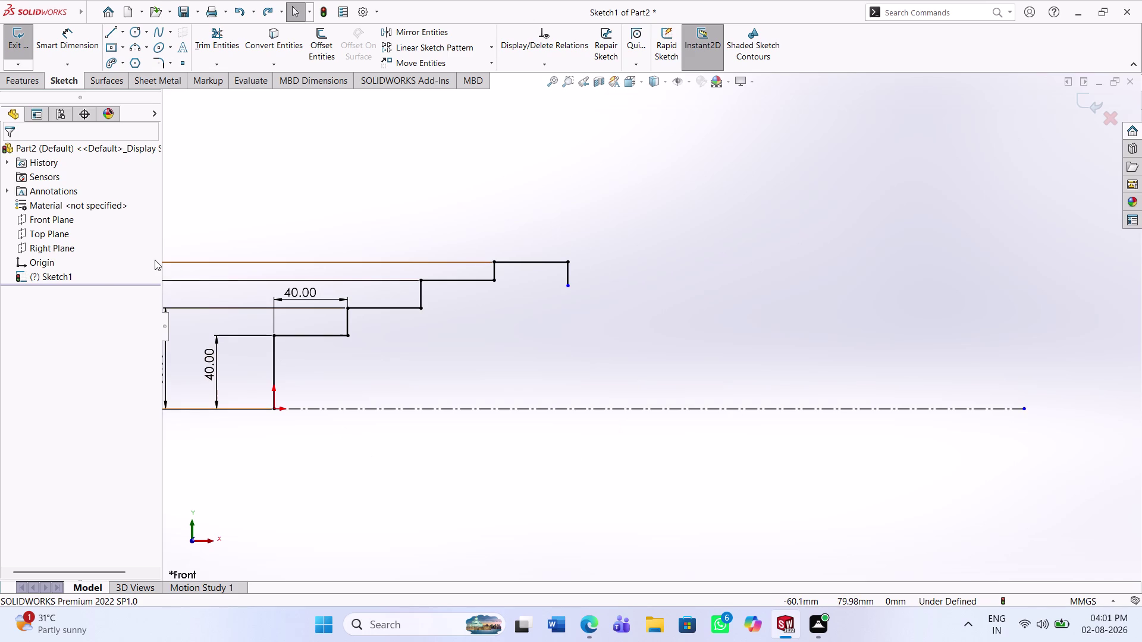
click(113, 28)
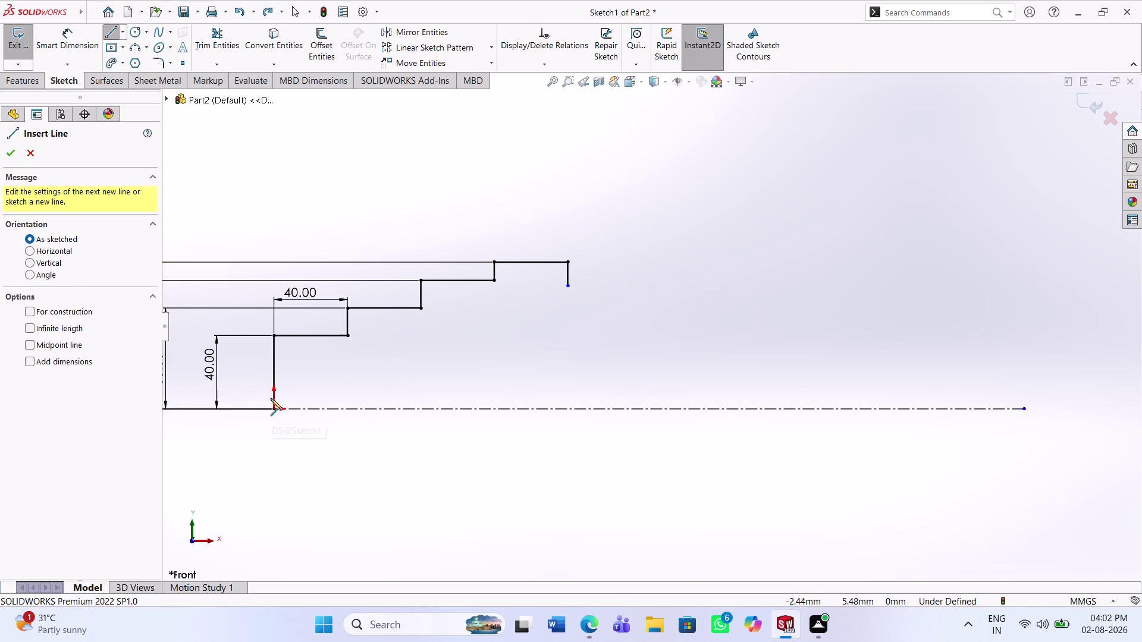
Draw the inner line chain from the origin, rising in three steps to the outer corner.
click(275, 372)
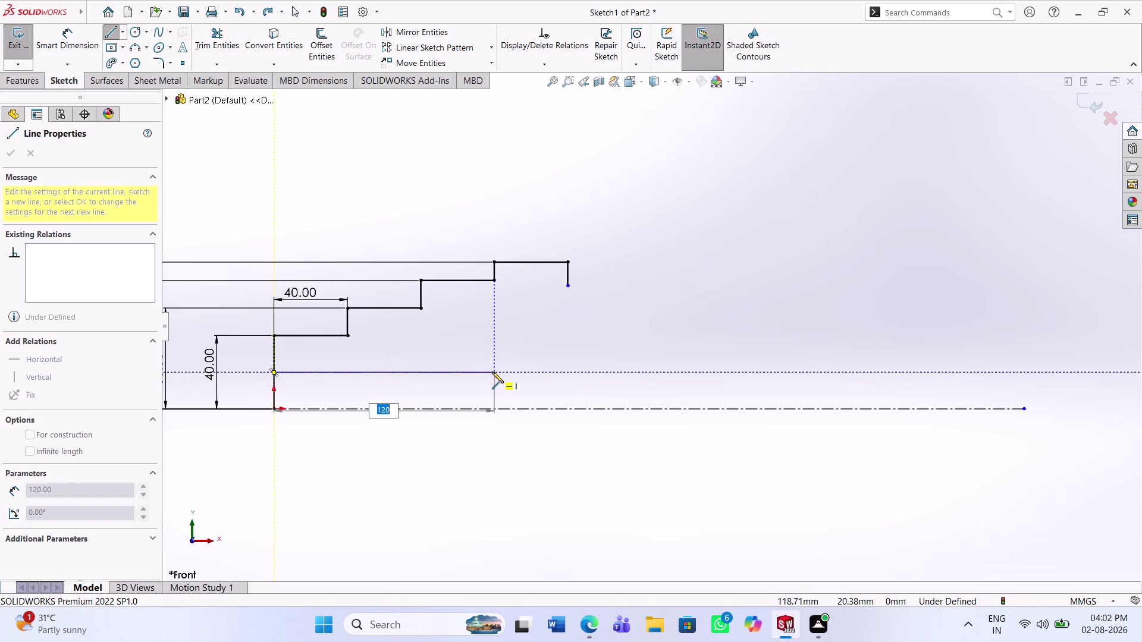
click(492, 372)
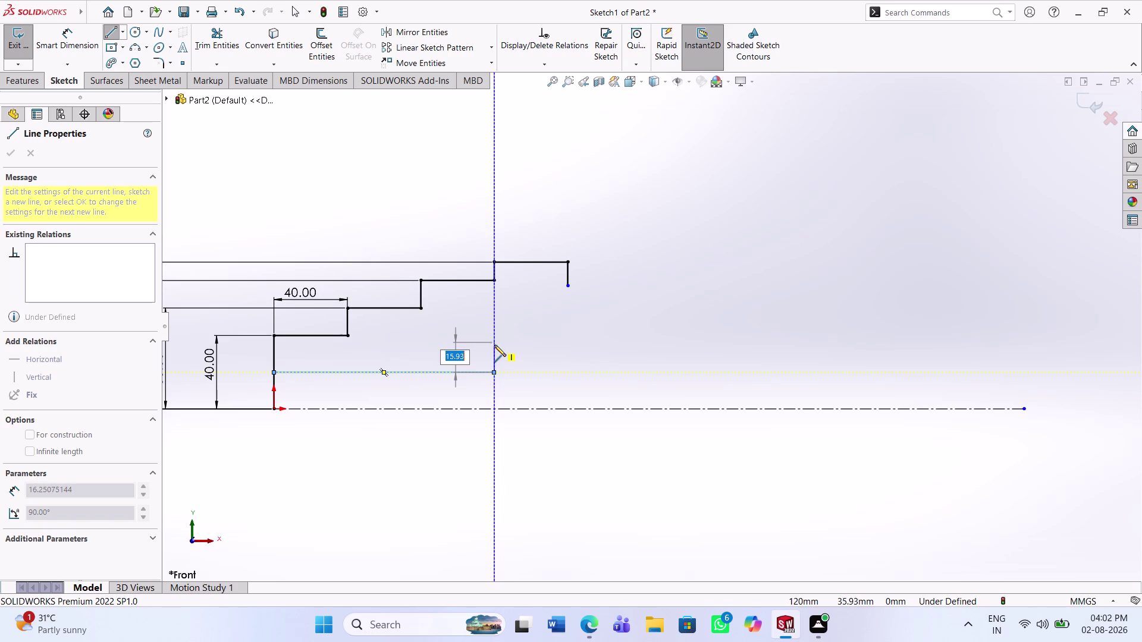
click(494, 346)
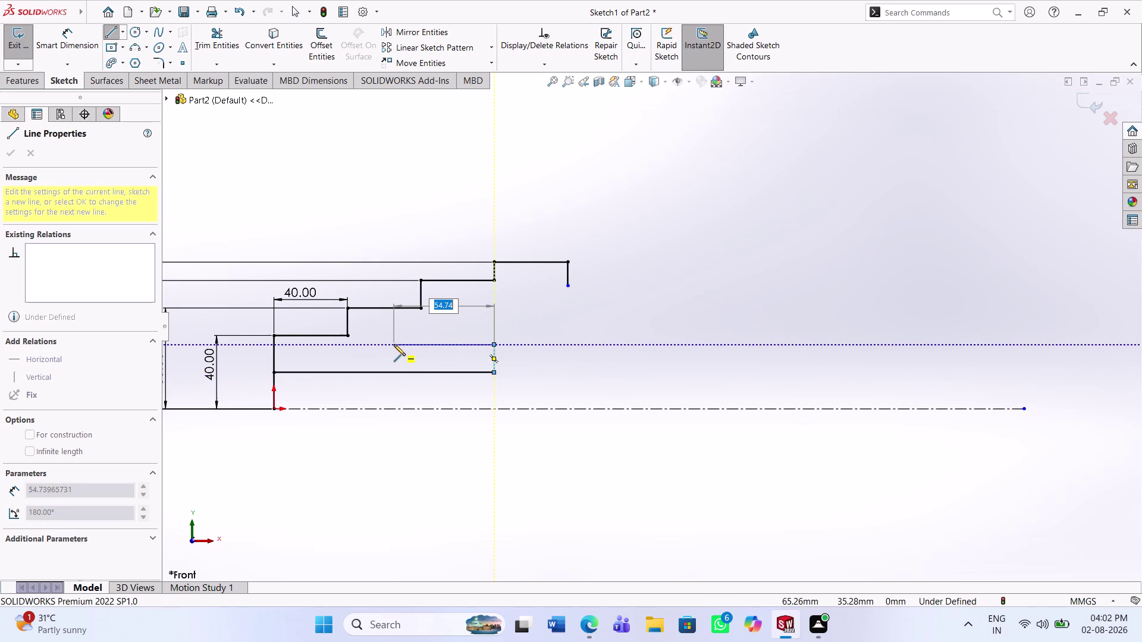
click(362, 347)
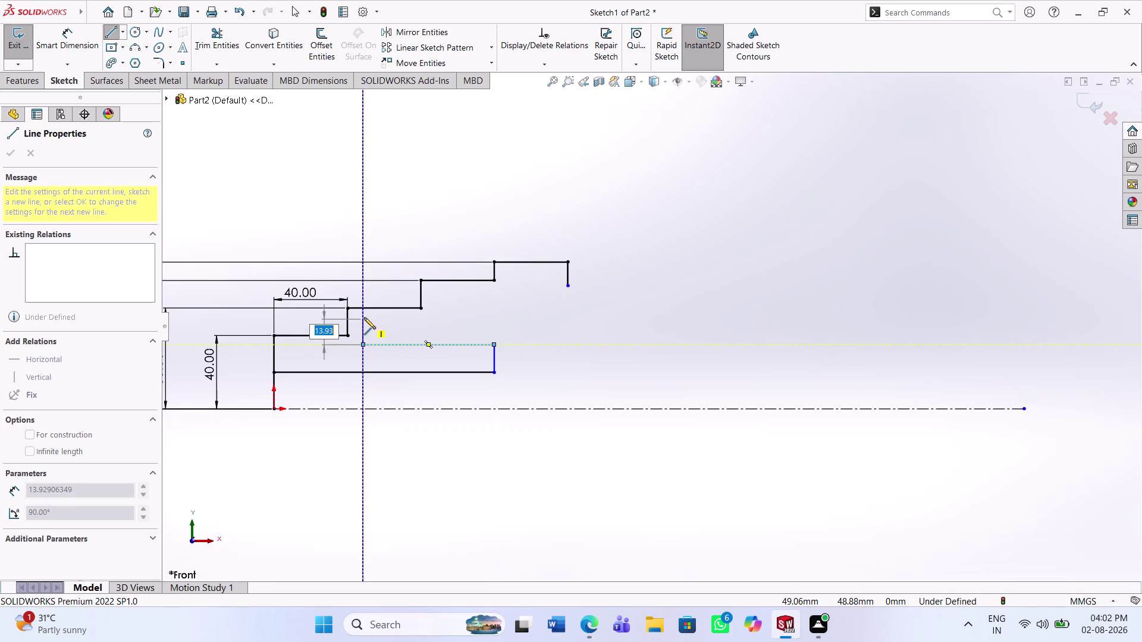
click(364, 318)
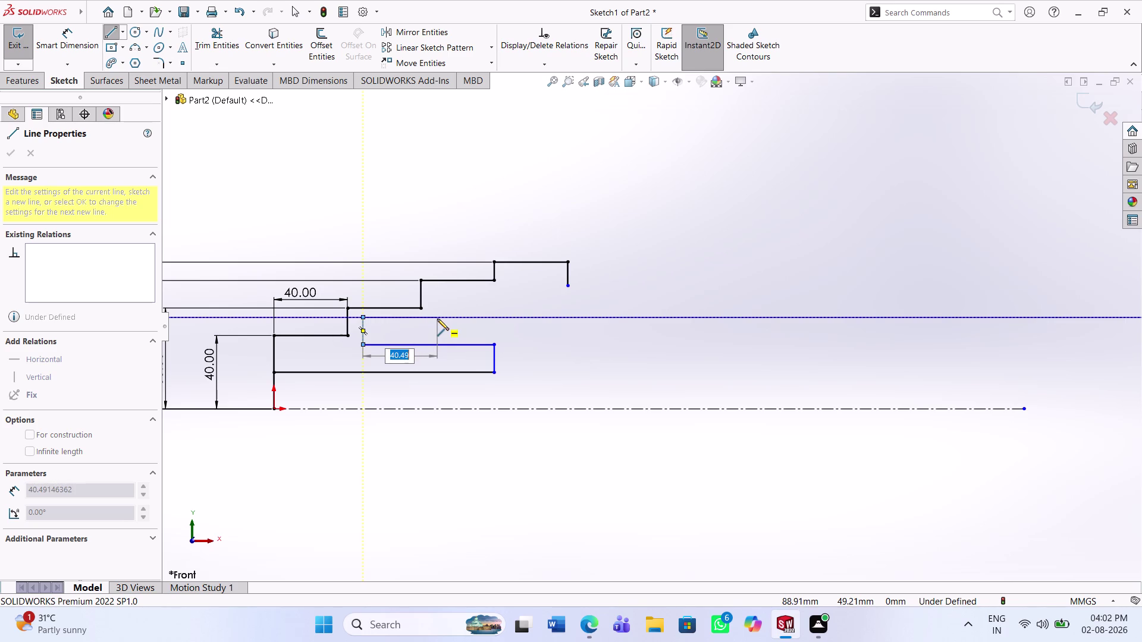
click(437, 319)
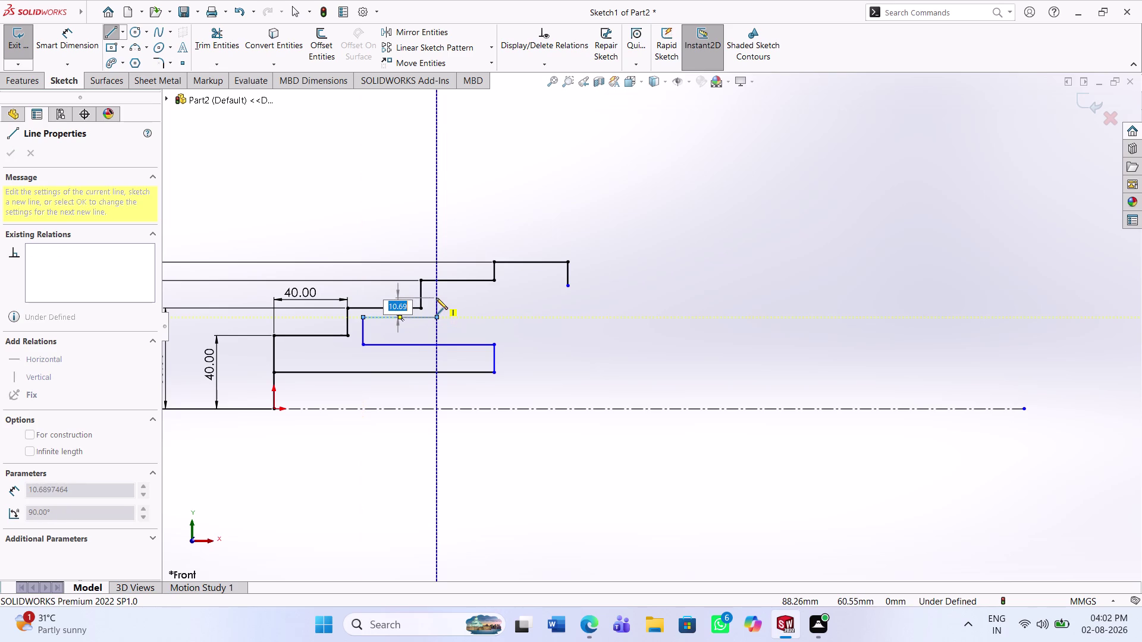
click(437, 298)
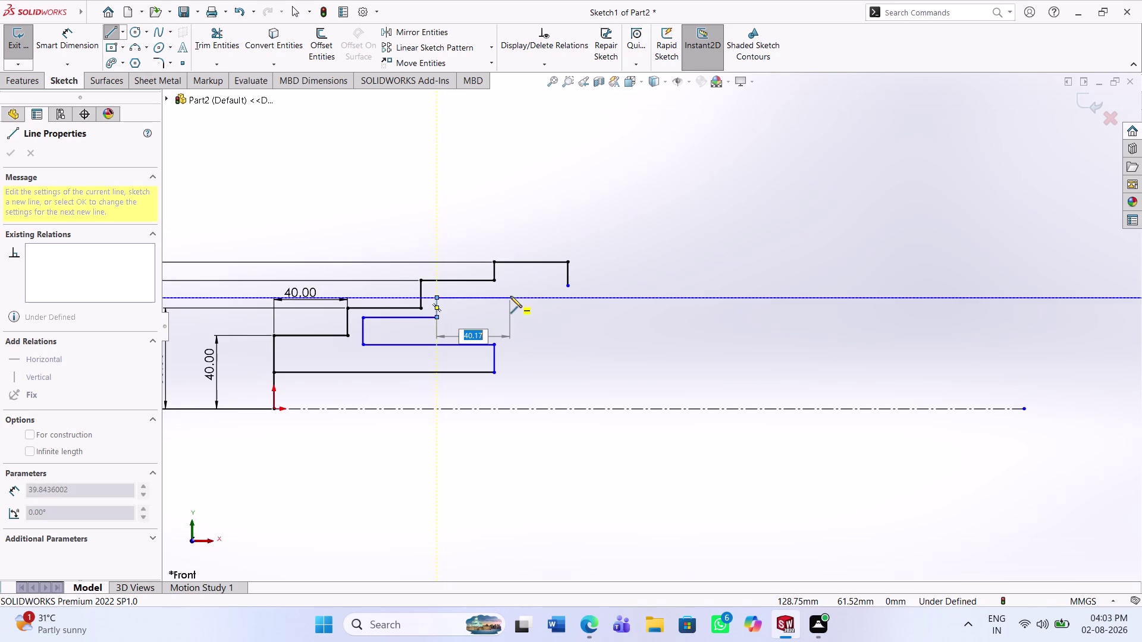
click(511, 296)
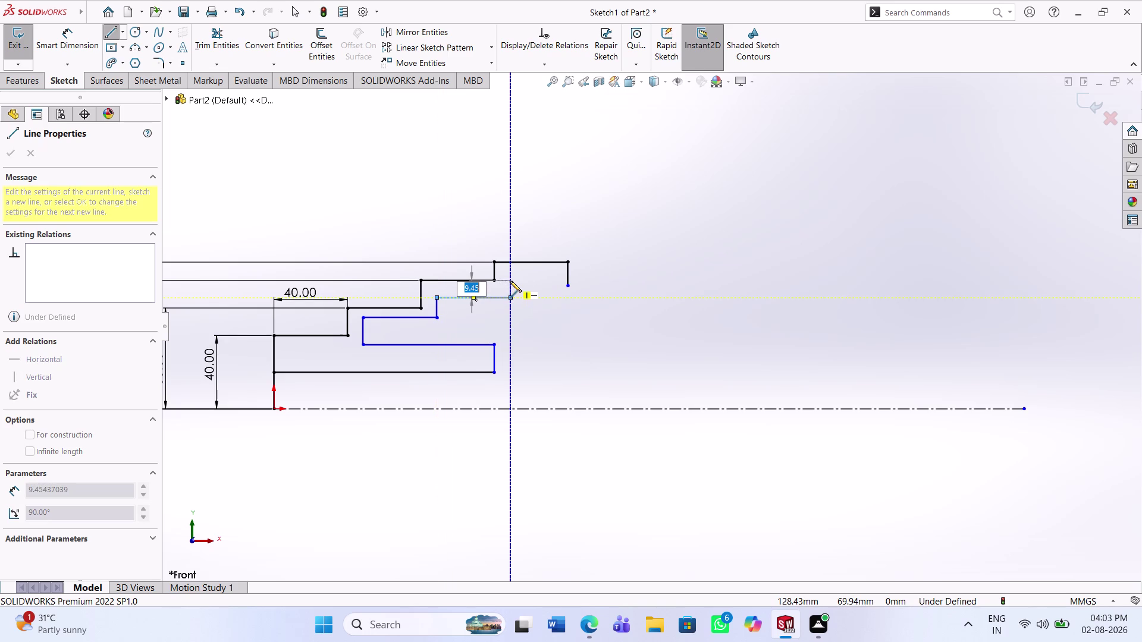
click(510, 281)
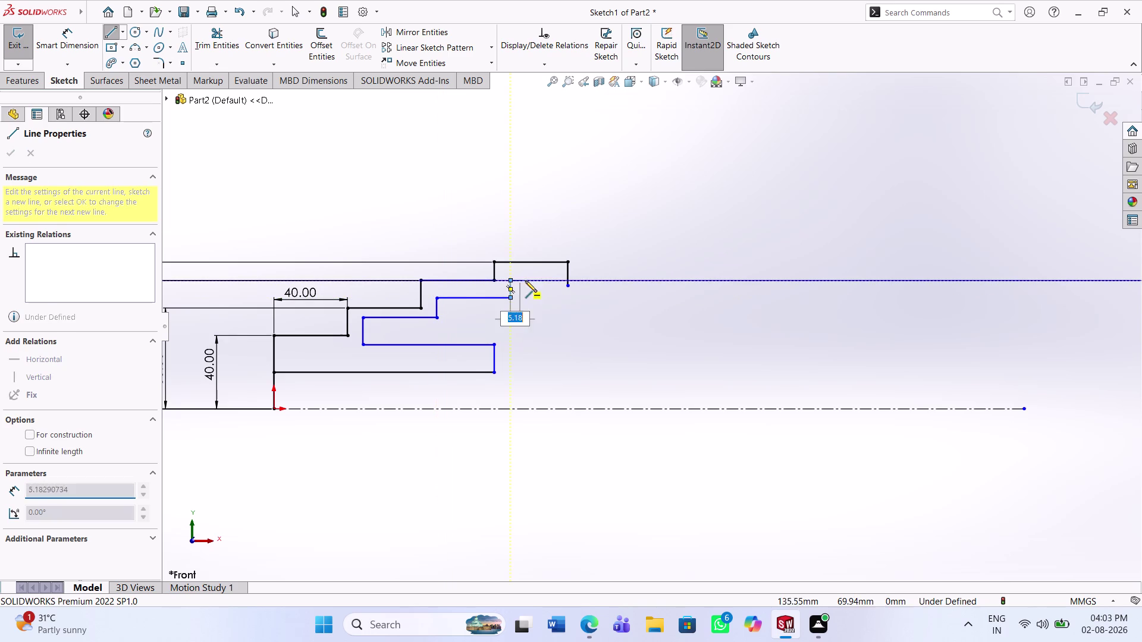
click(567, 280)
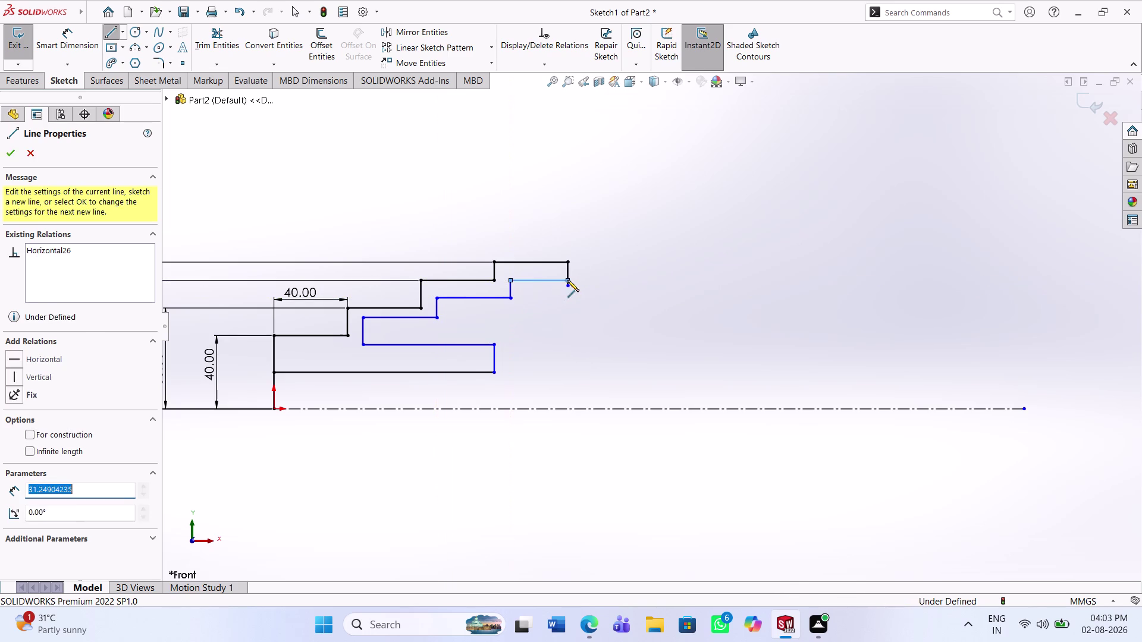
key(Escape)
Dimension the first inner tread to 40 mm long.
key(Escape)
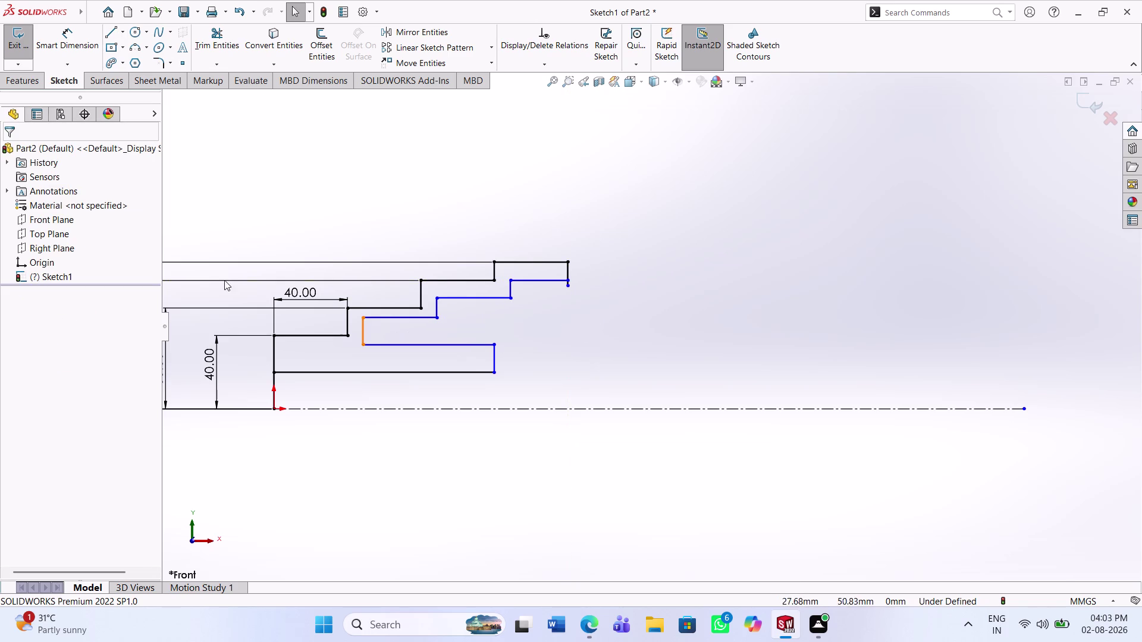
click(56, 42)
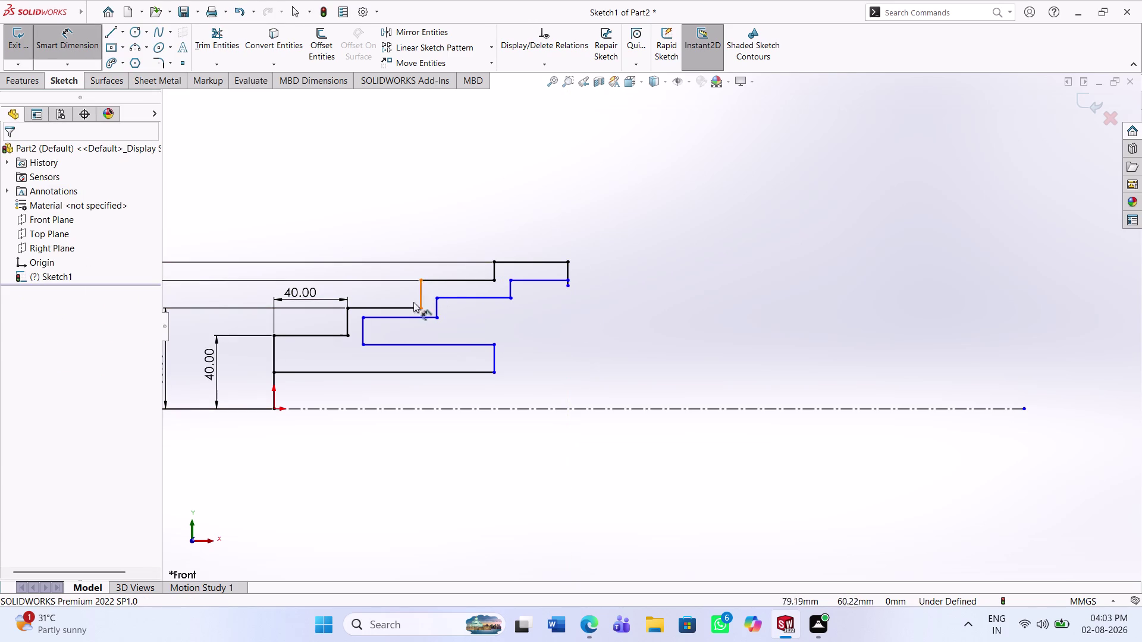
click(395, 318)
click(396, 327)
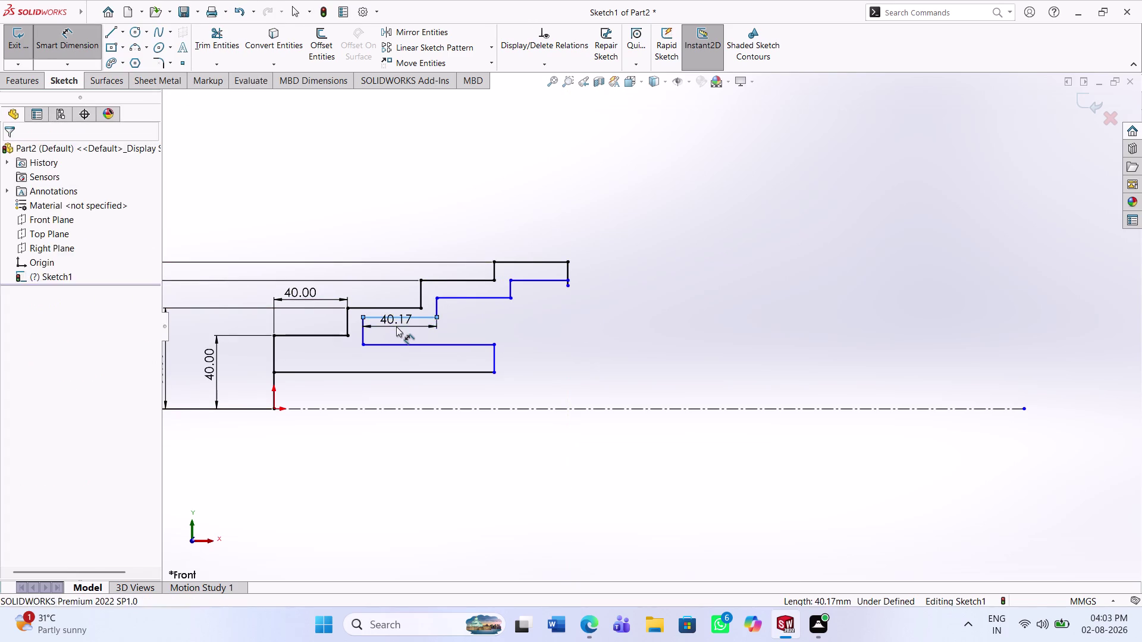
text(40)
key(Return)
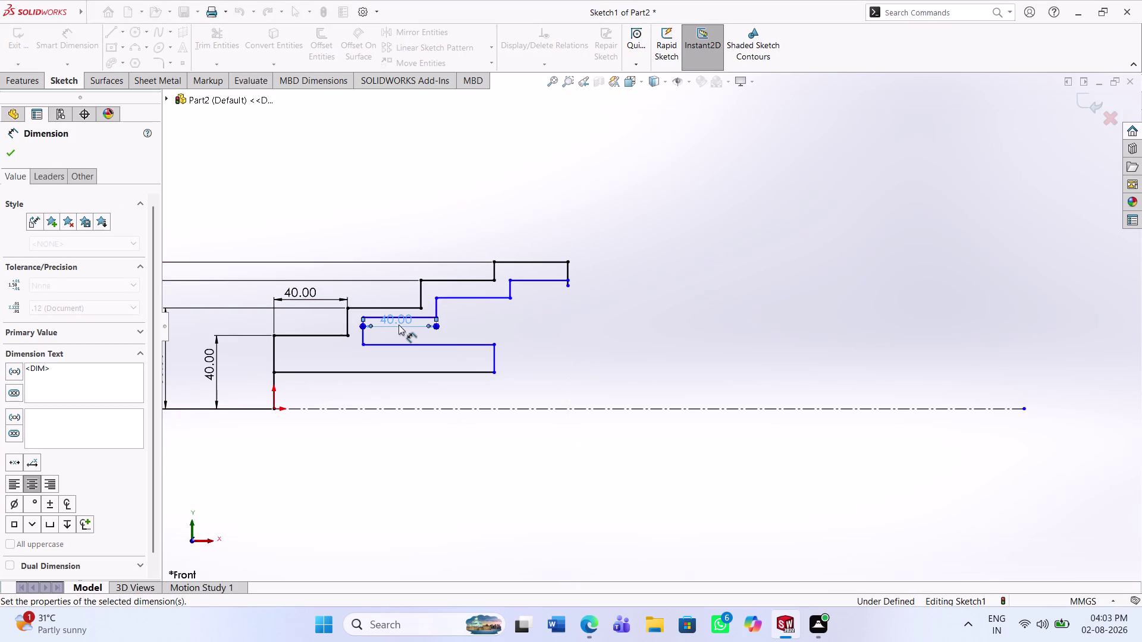
click(586, 341)
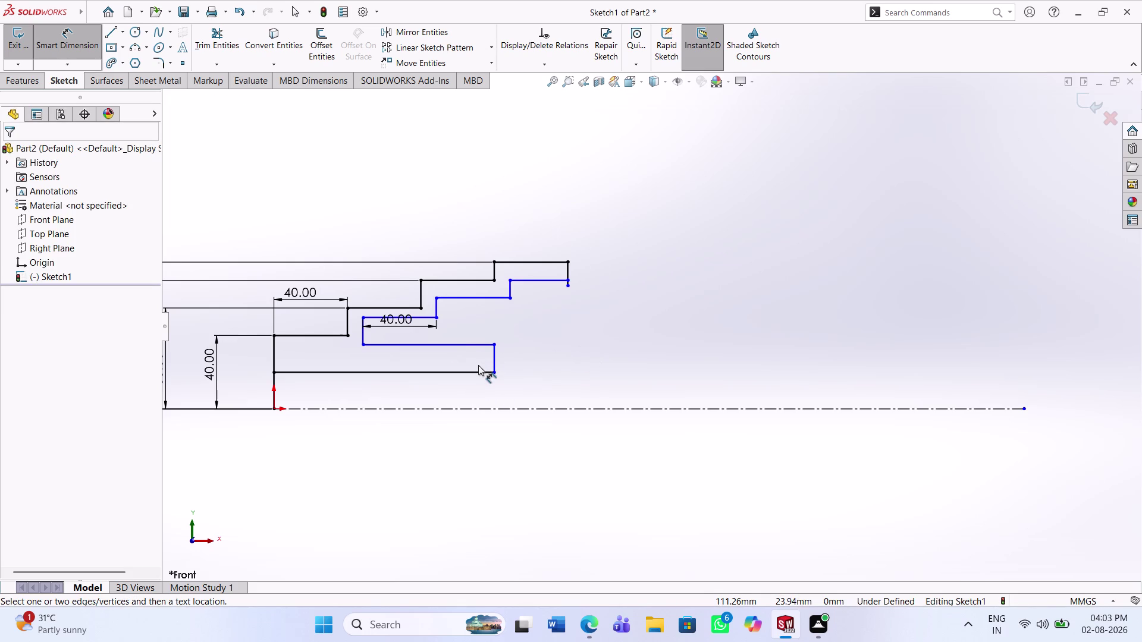
Dimension the bore edge 30 mm from the centerline.
click(470, 344)
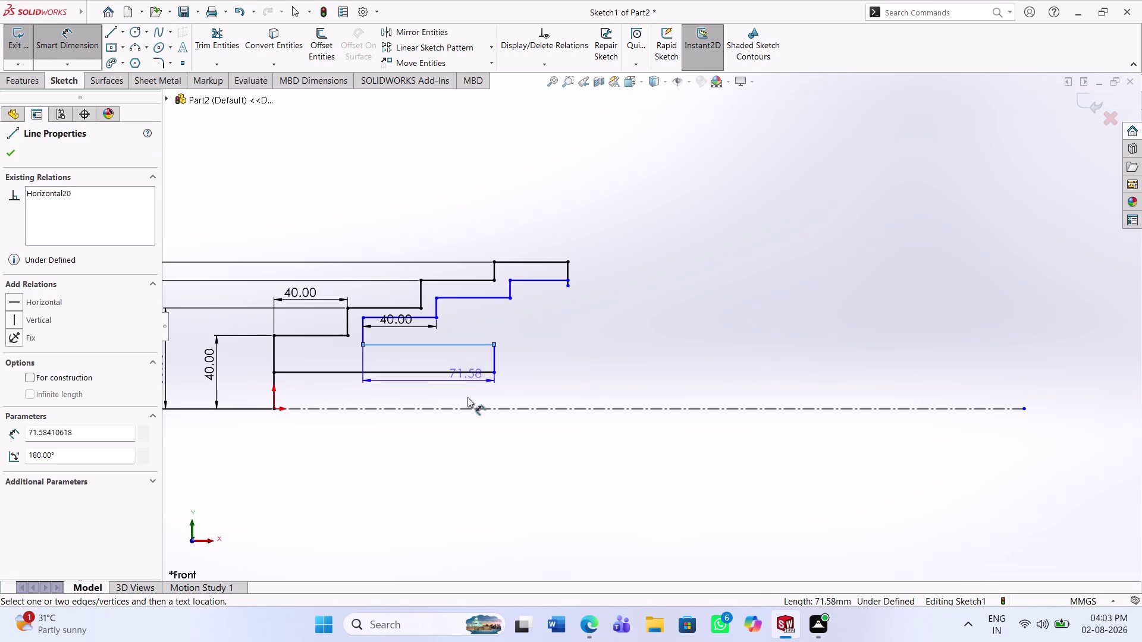
click(471, 409)
click(570, 378)
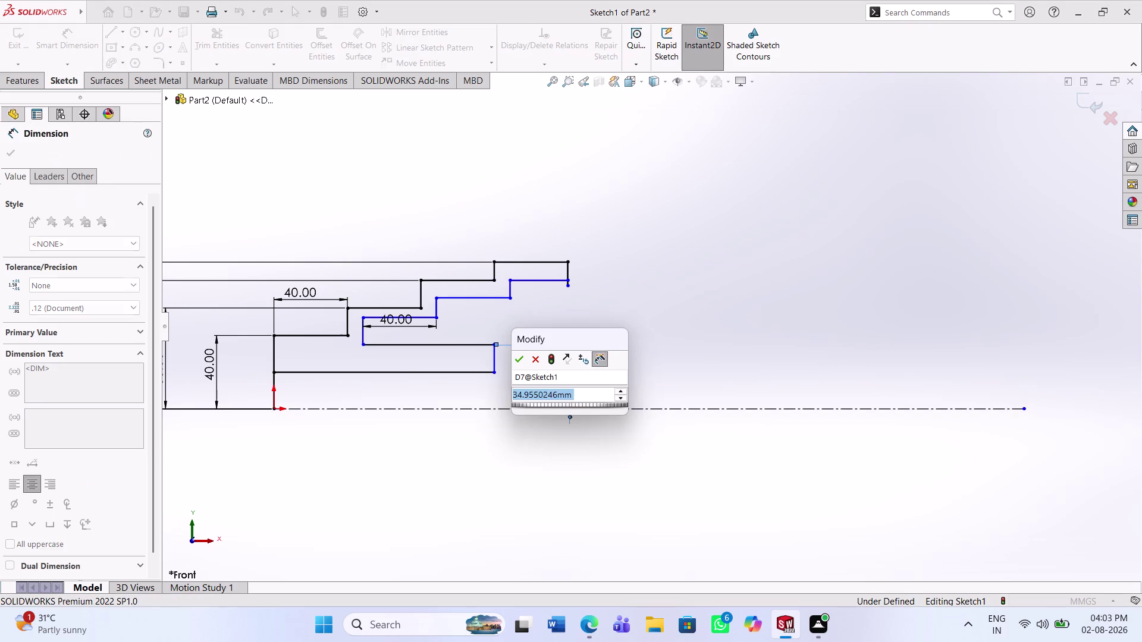
text(30)
key(Return)
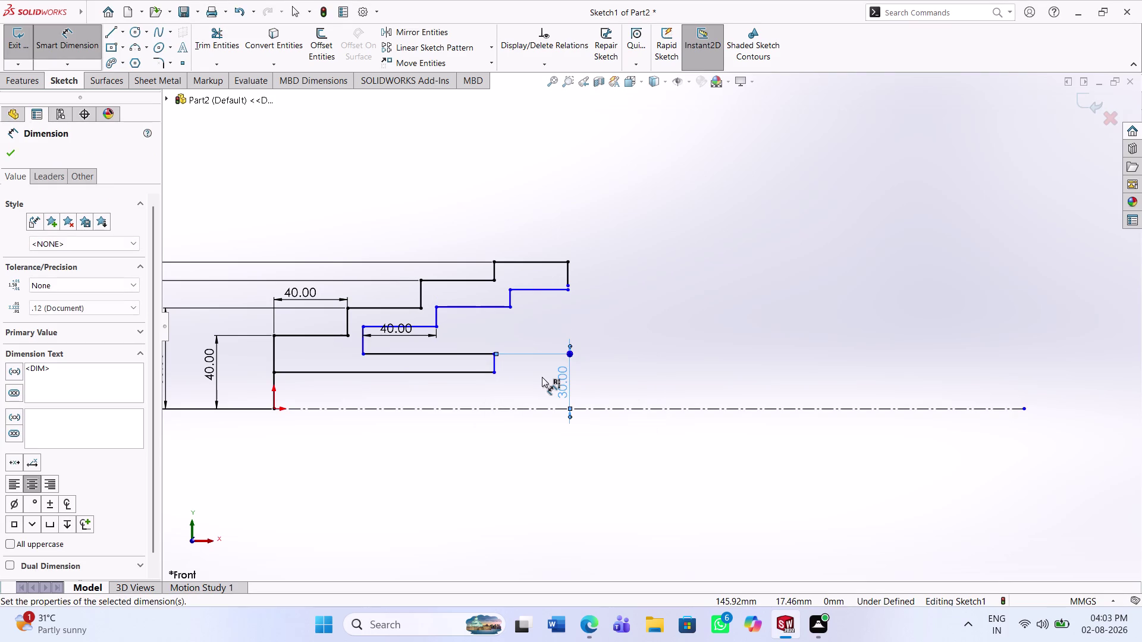
click(523, 374)
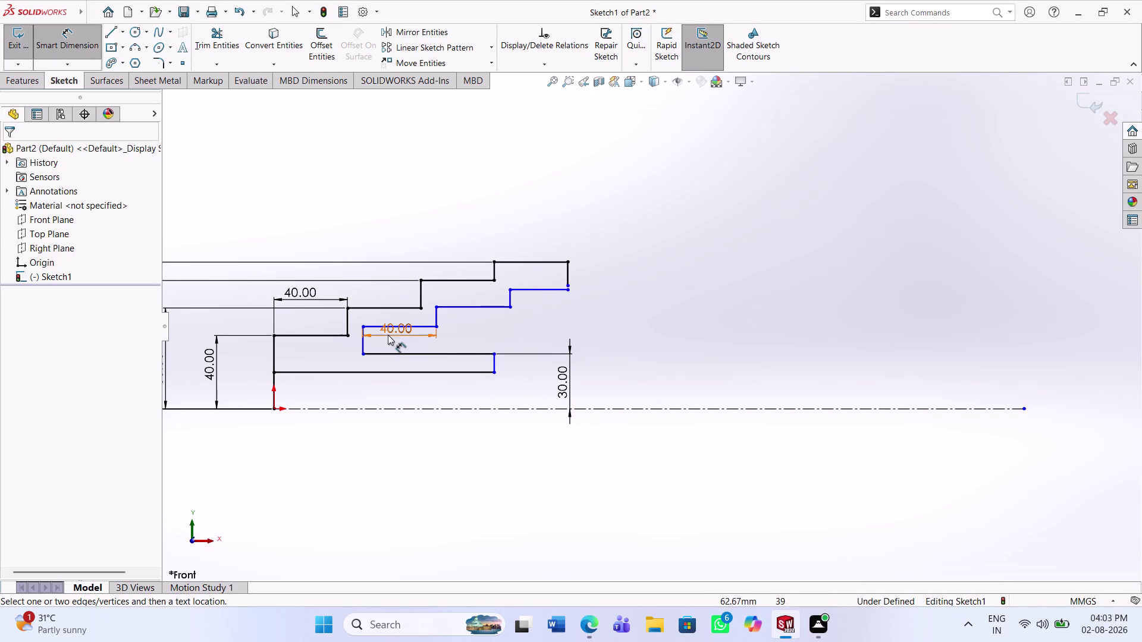
Move the 40 dimension just below its tread and clear the selection.
drag(414, 331, 413, 338)
click(523, 341)
key(Escape)
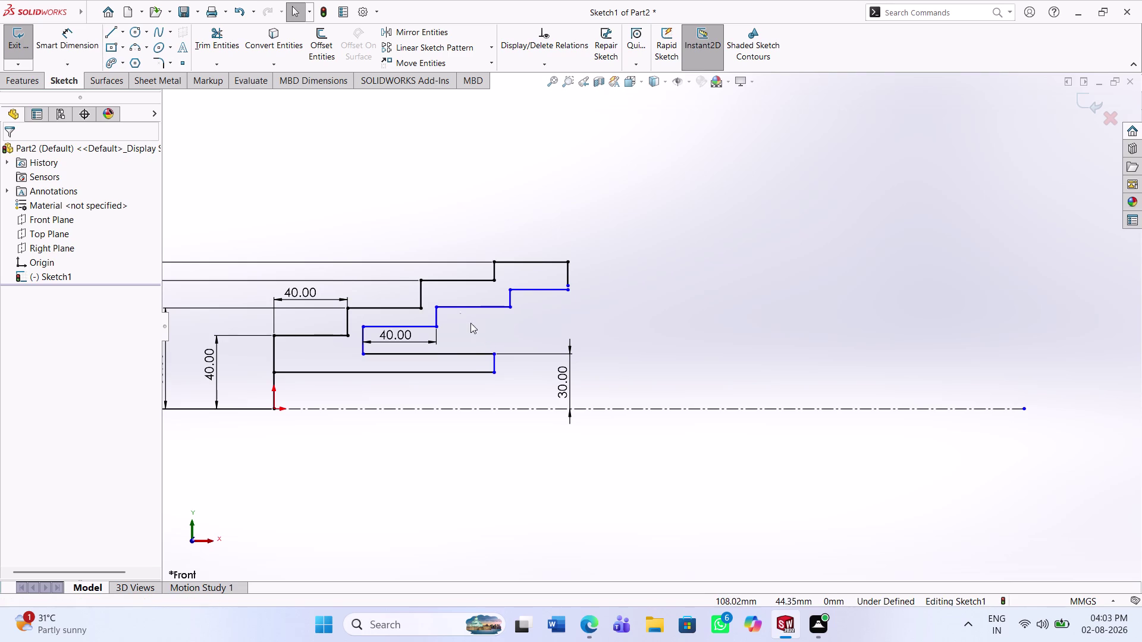
click(461, 307)
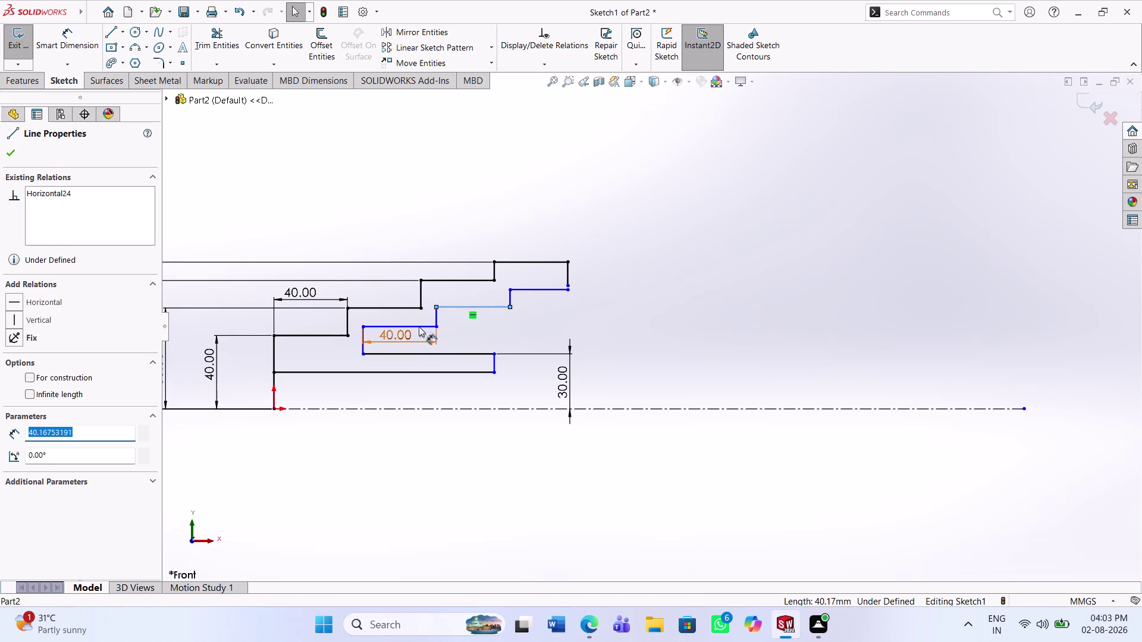
click(420, 327)
key(Escape)
key(Escape)
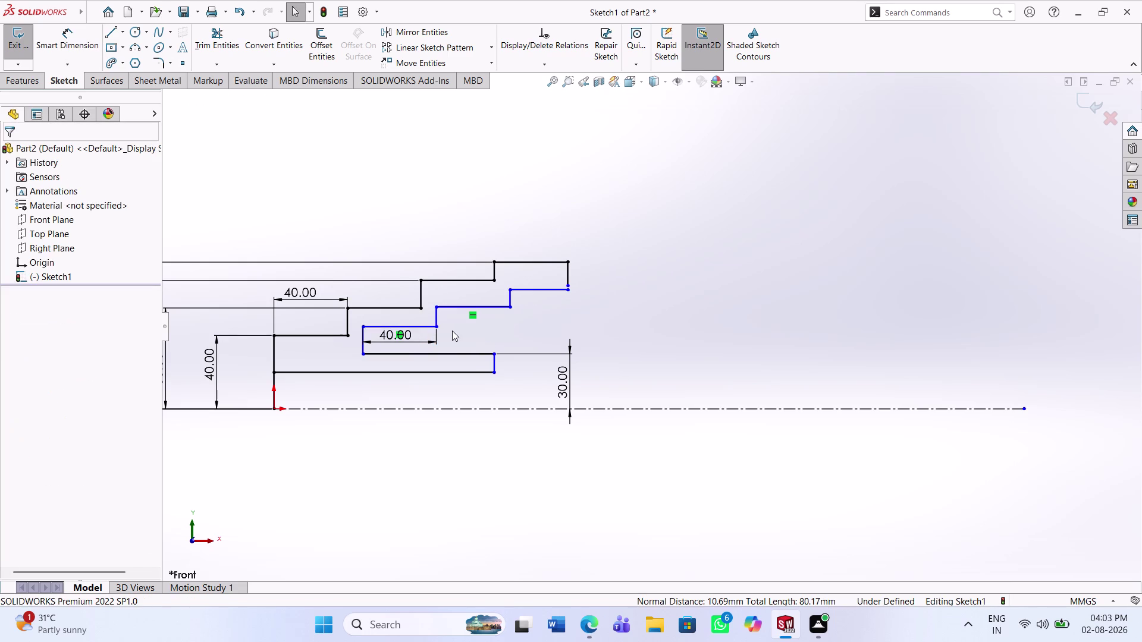
click(424, 328)
click(459, 309)
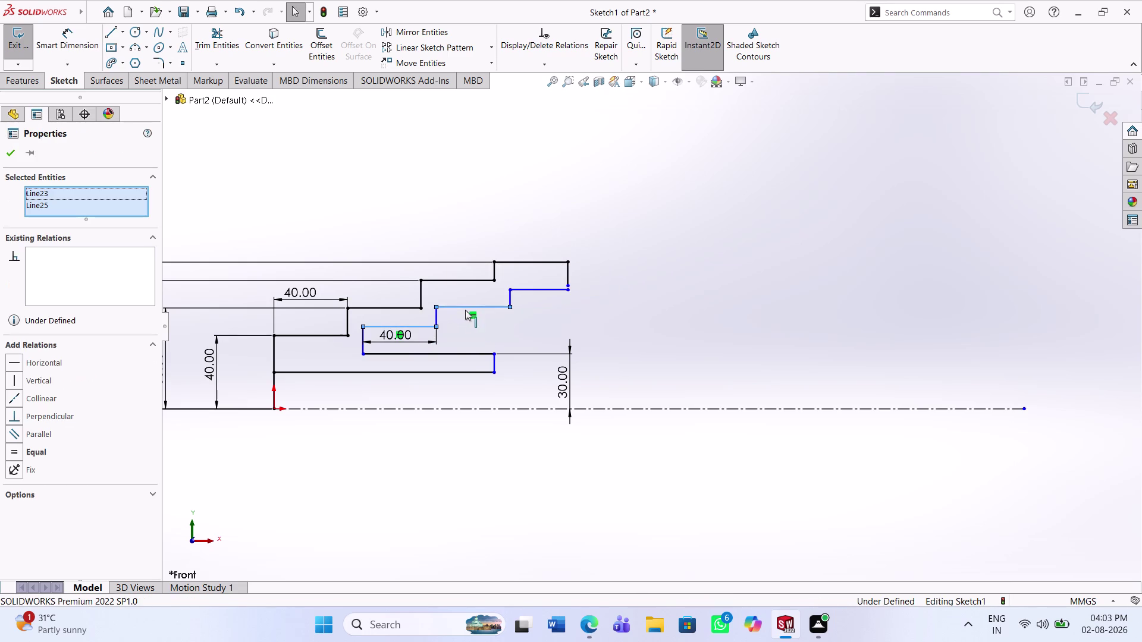
click(555, 292)
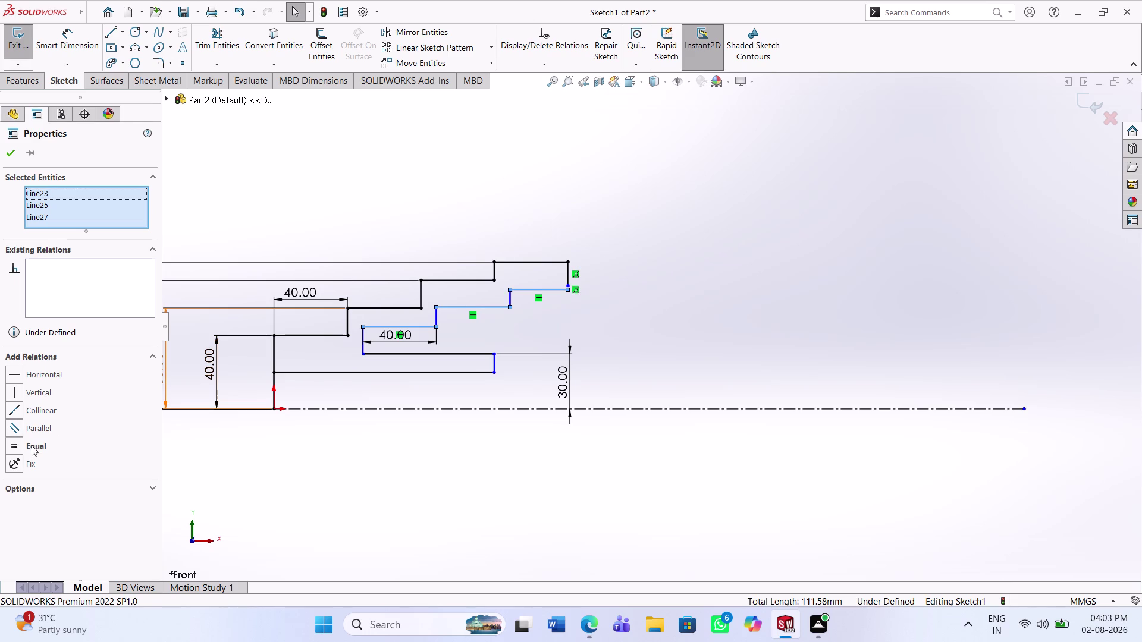
click(25, 445)
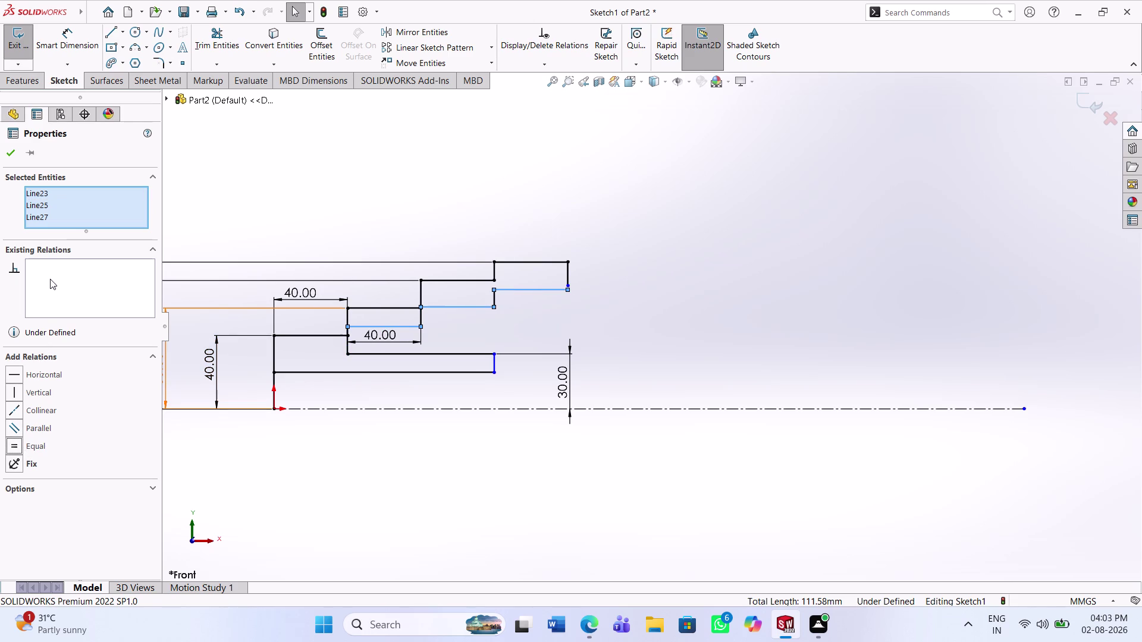
key(Escape)
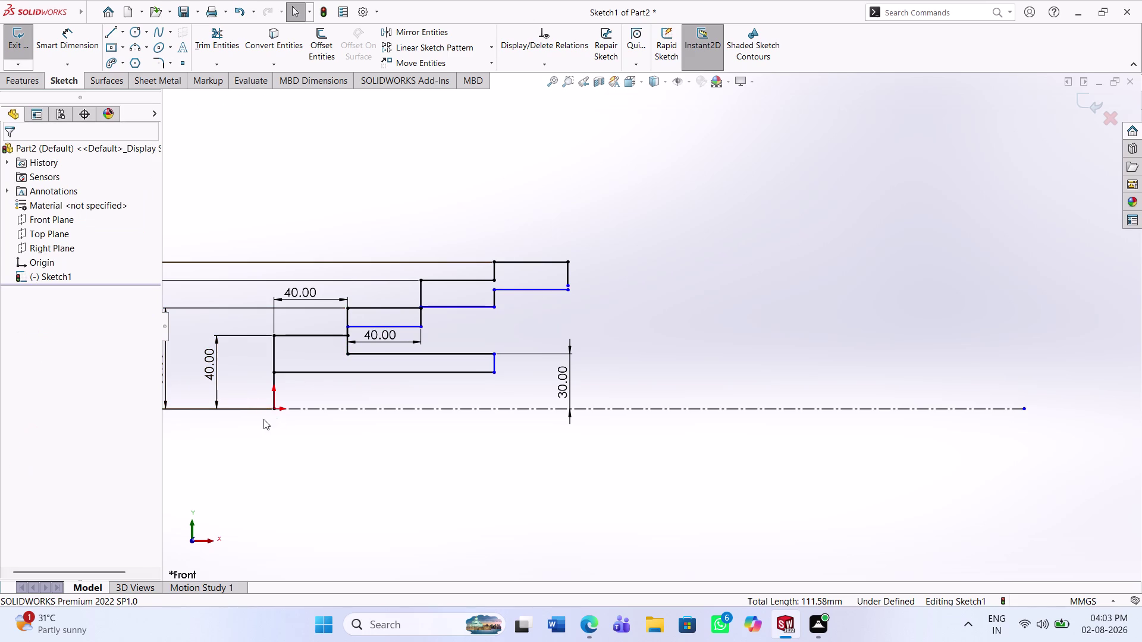
key(ctrl+z)
click(541, 326)
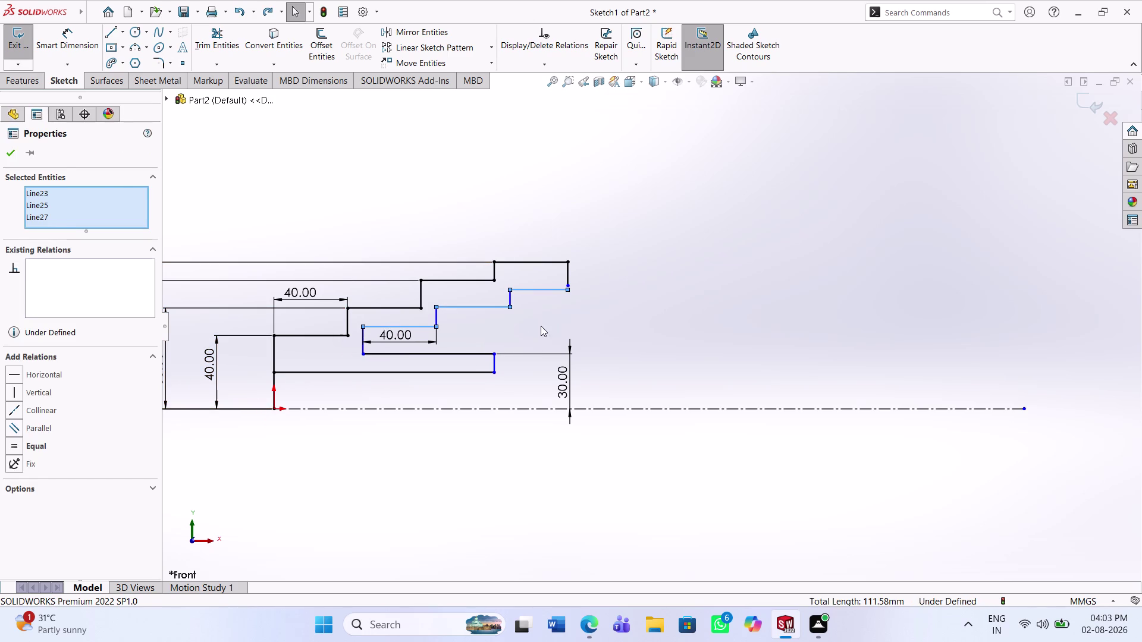
click(70, 54)
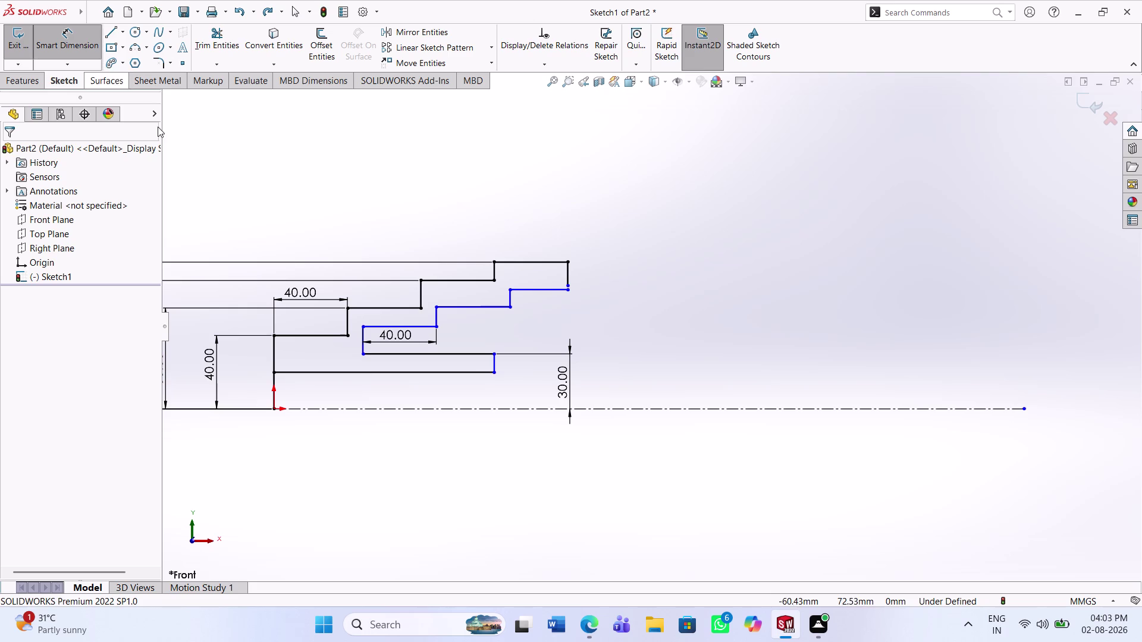
click(379, 355)
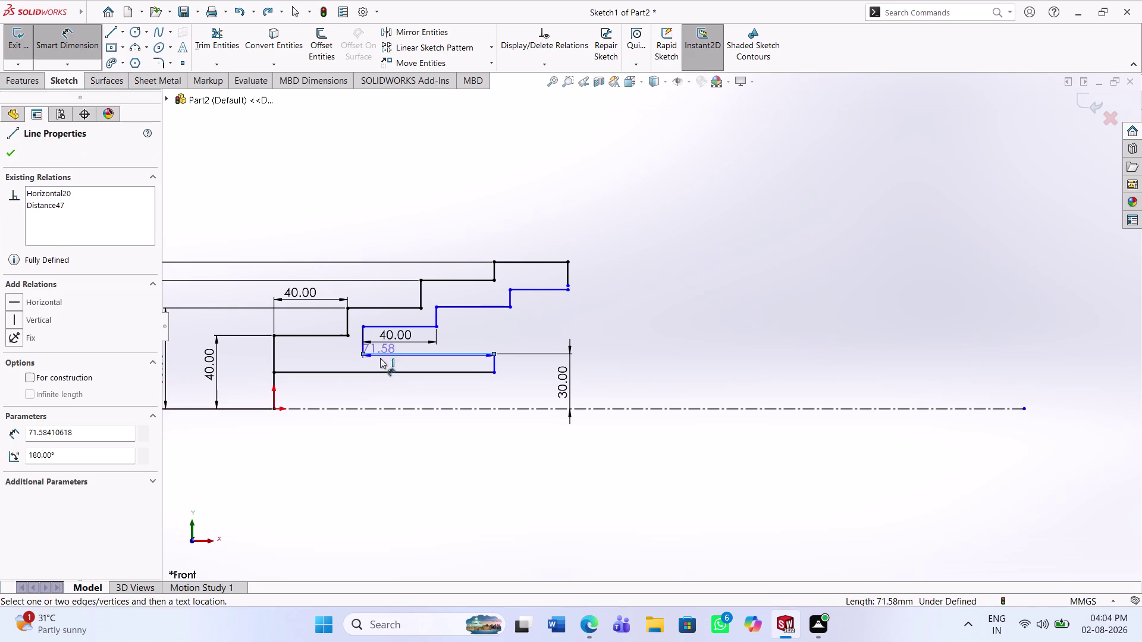
Dimension the bore edge length to 70 and the middle and top treads to 40.
click(415, 394)
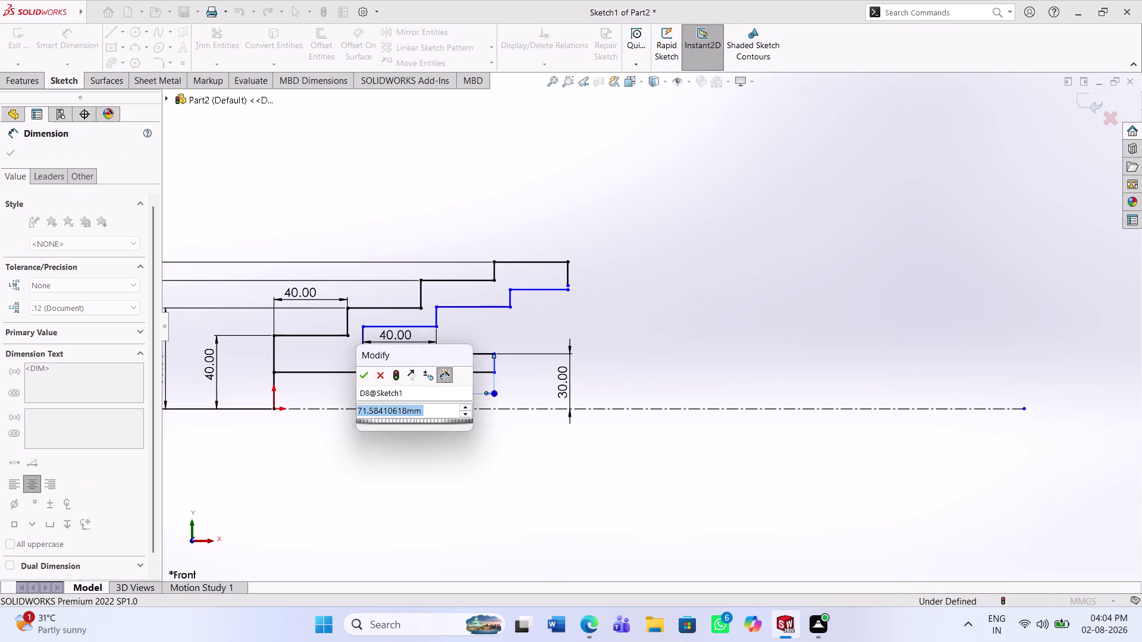
text(70)
key(Return)
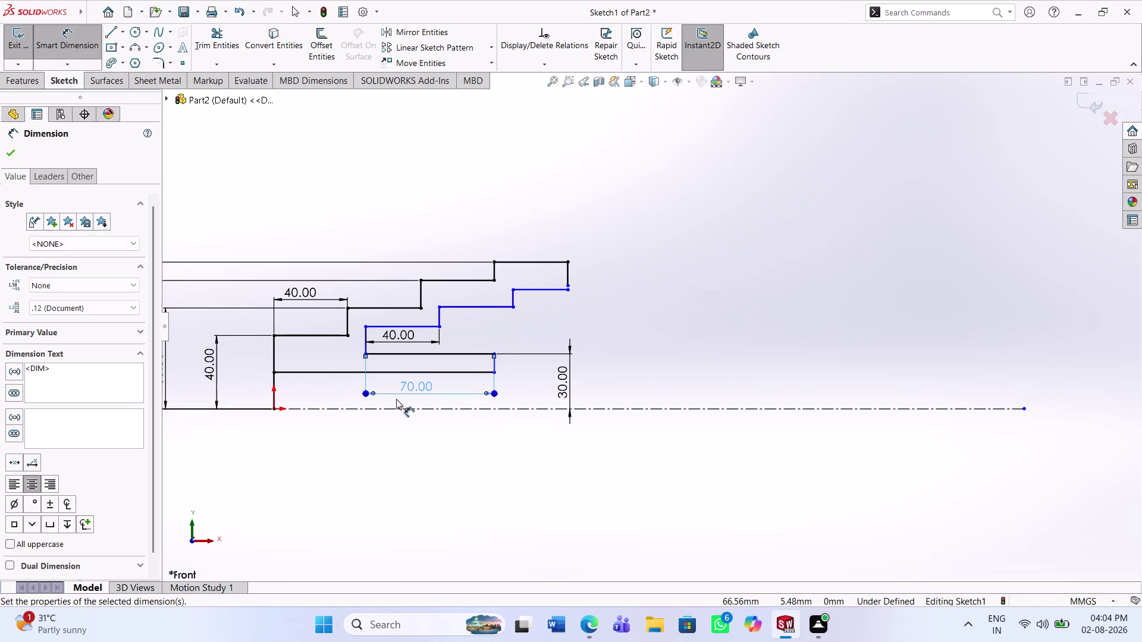
click(495, 444)
click(472, 308)
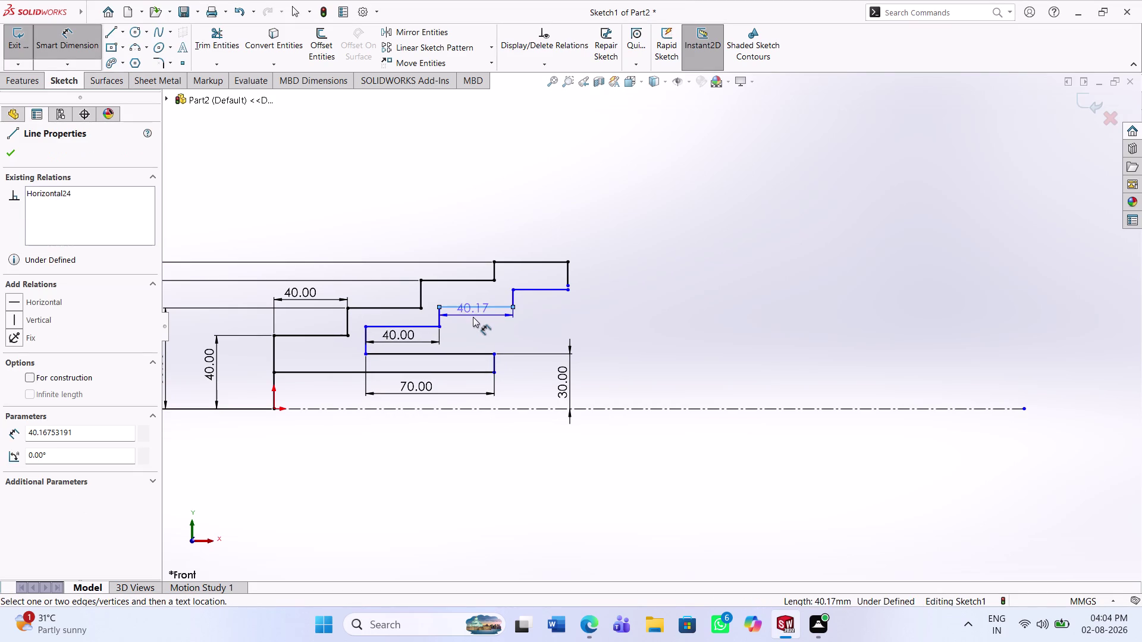
click(473, 321)
text(40)
key(Return)
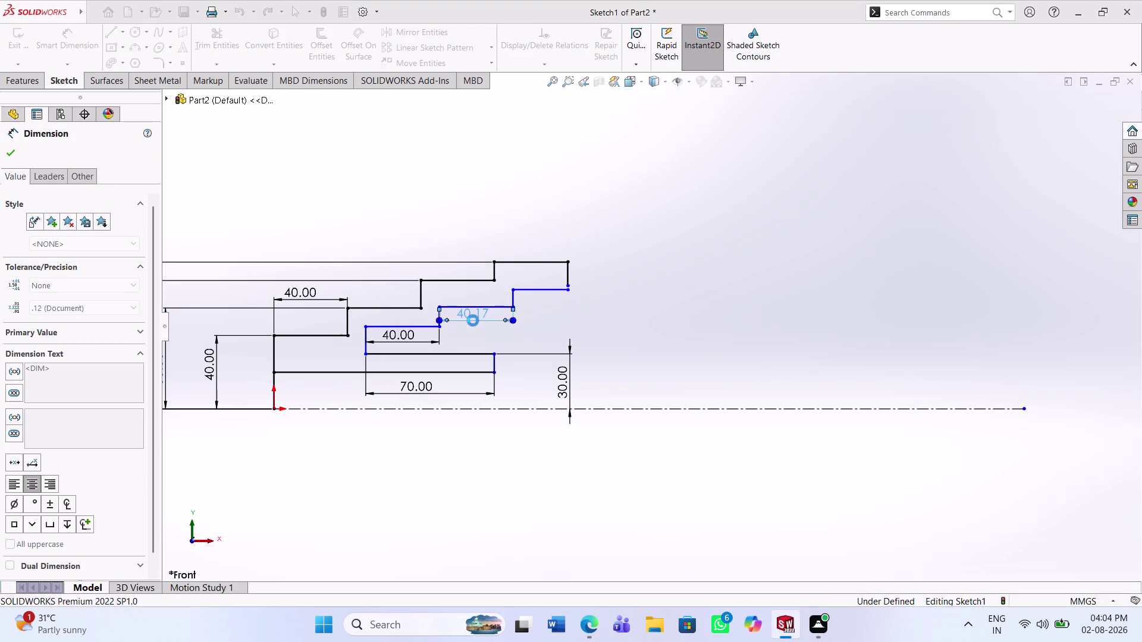
click(552, 290)
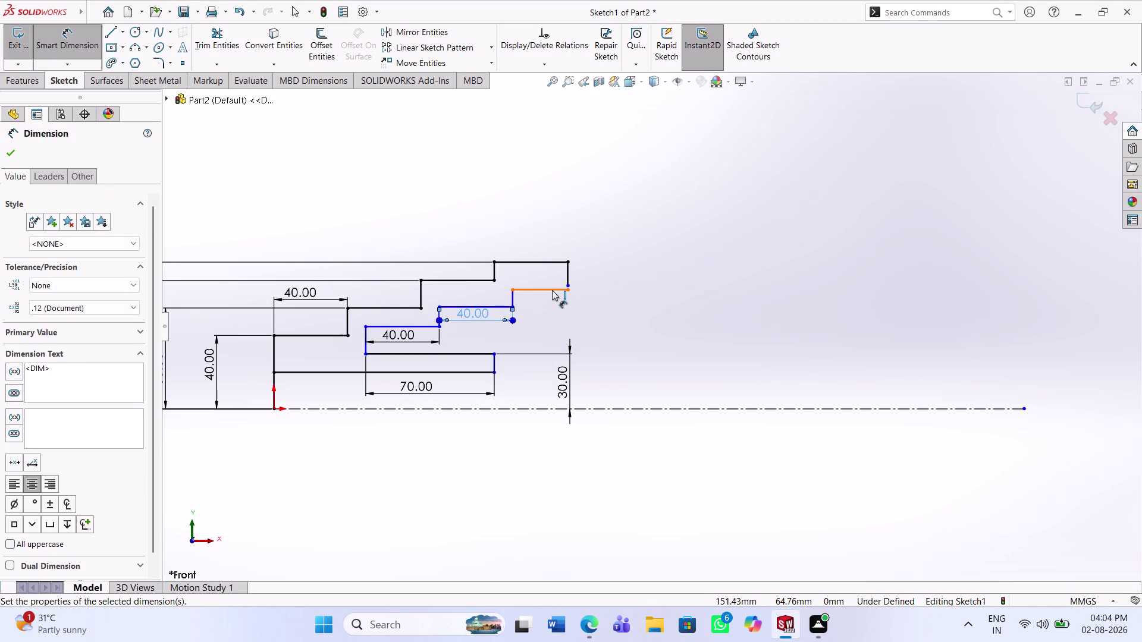
click(552, 312)
text(40)
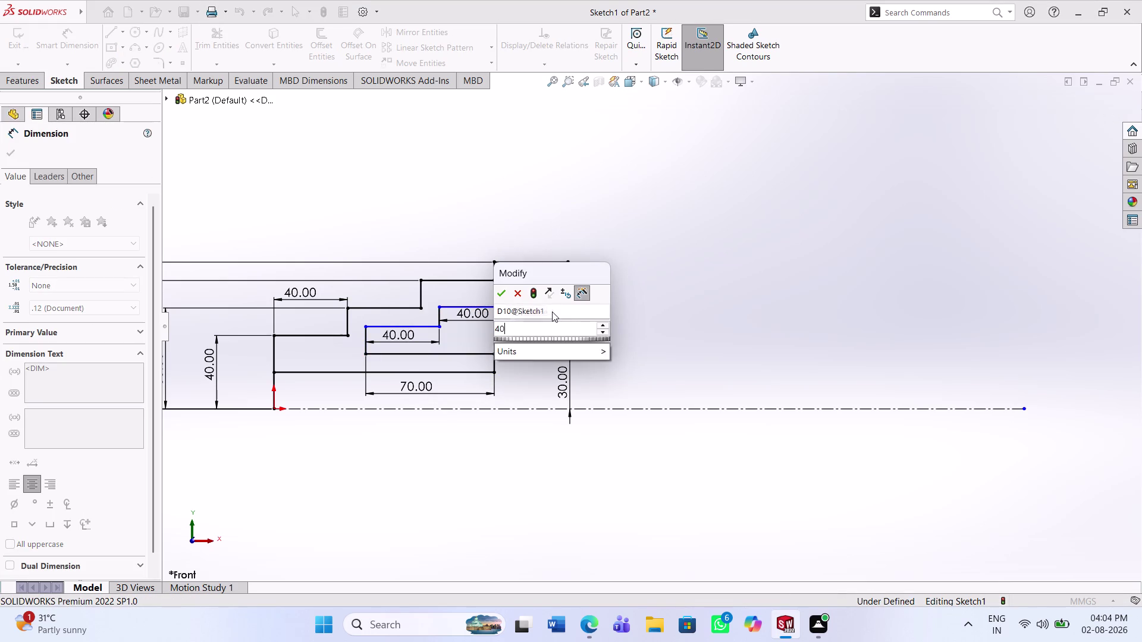
key(Return)
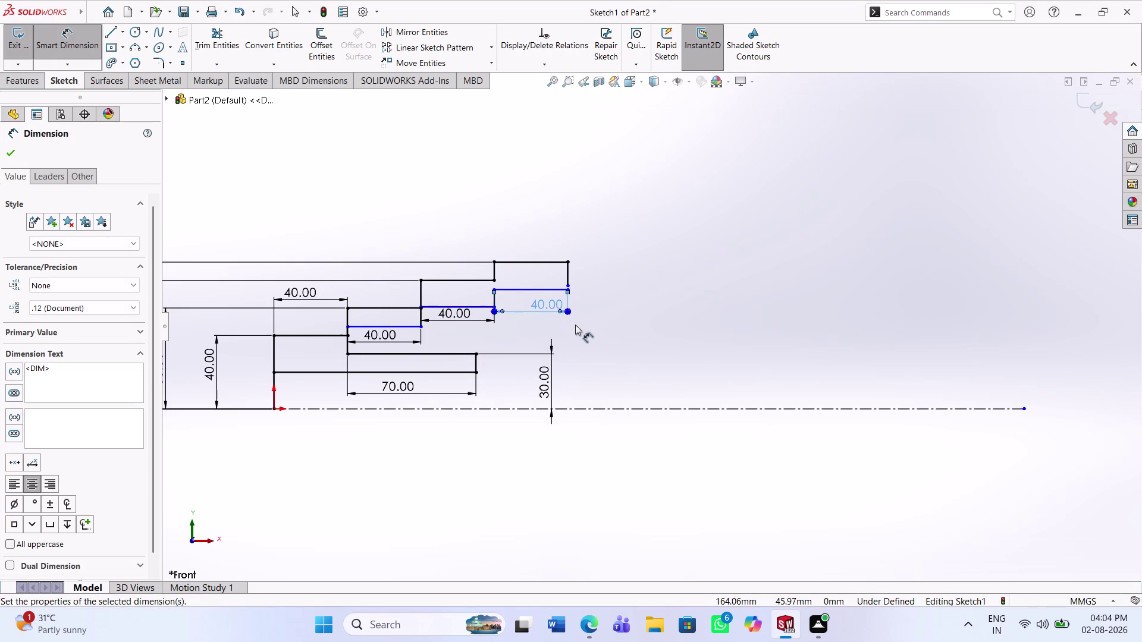
Change the lower, middle and upper step widths to 35.
click(372, 333)
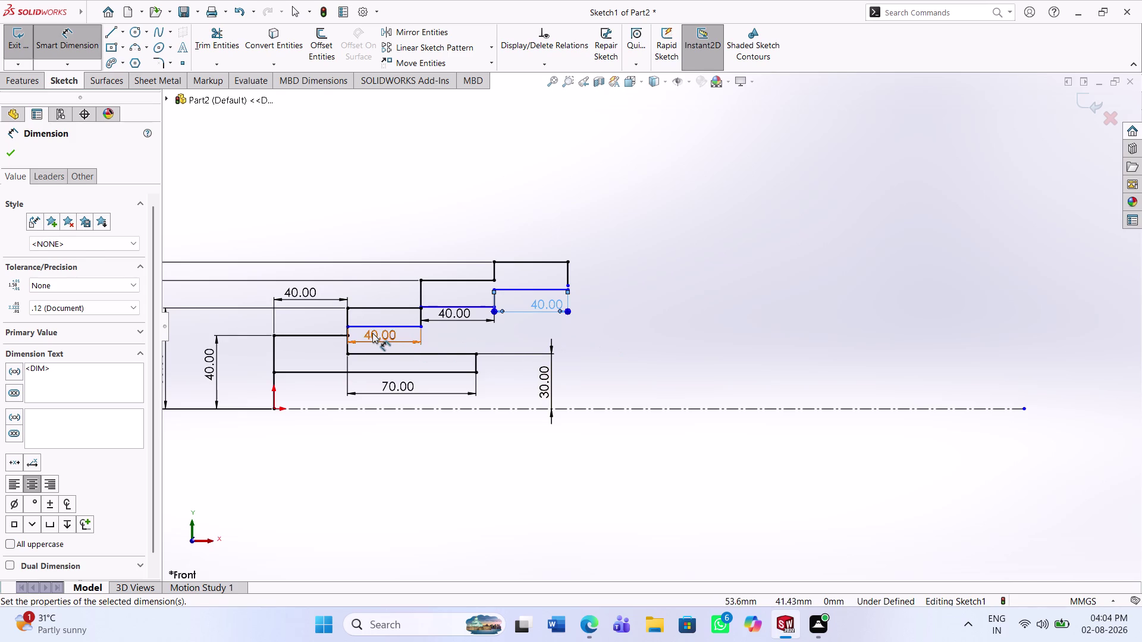
text(35)
key(Return)
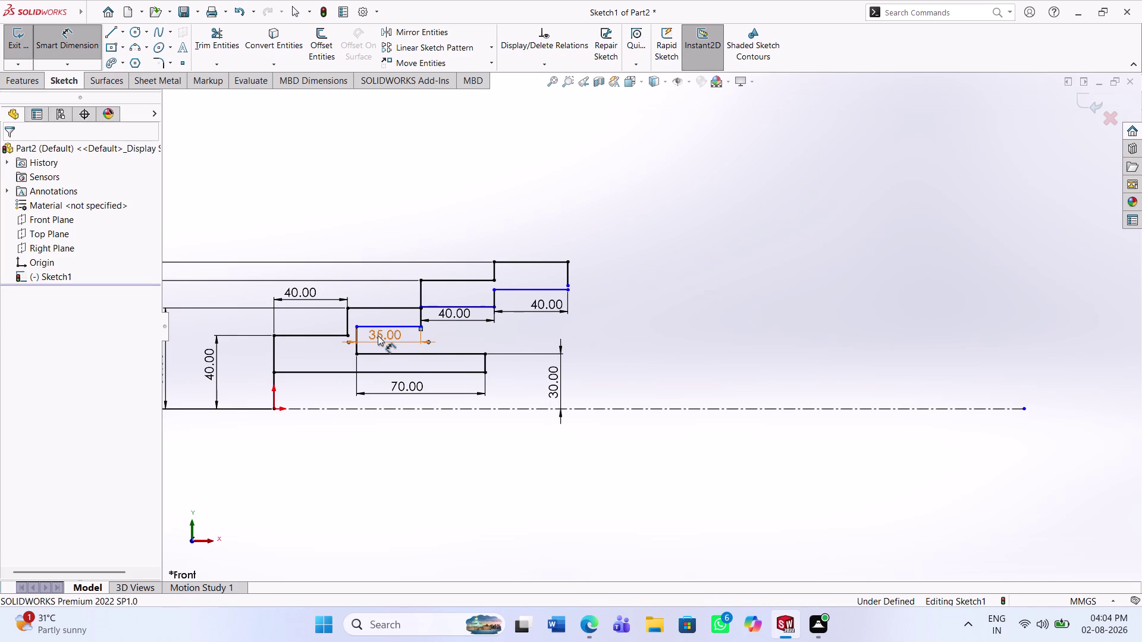
click(461, 316)
text(3)
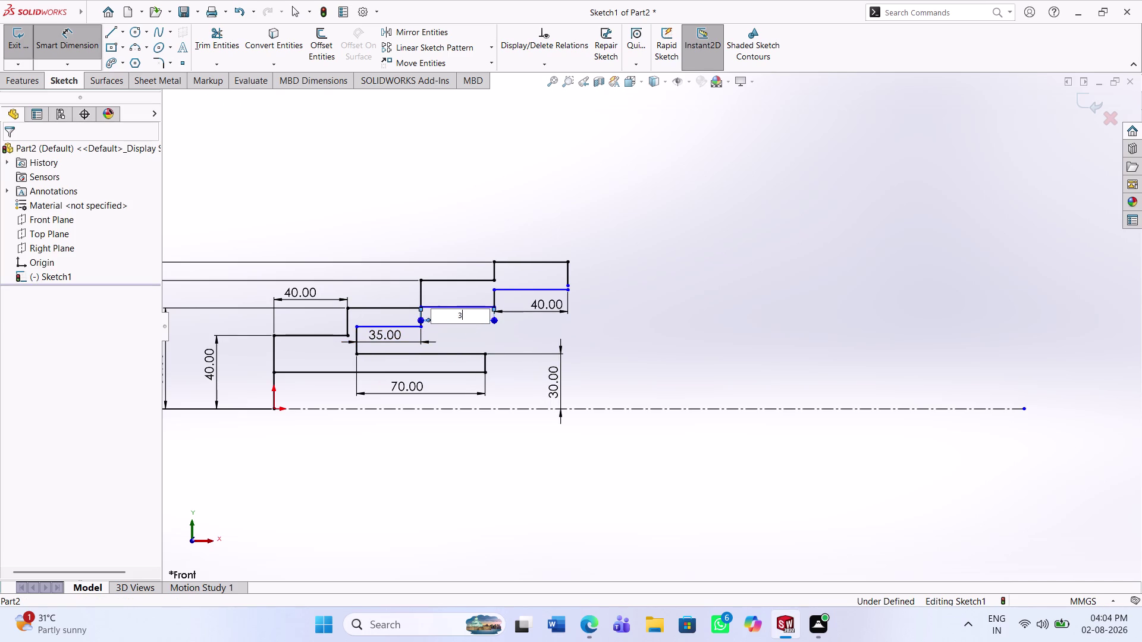
text(5)
key(Return)
click(535, 308)
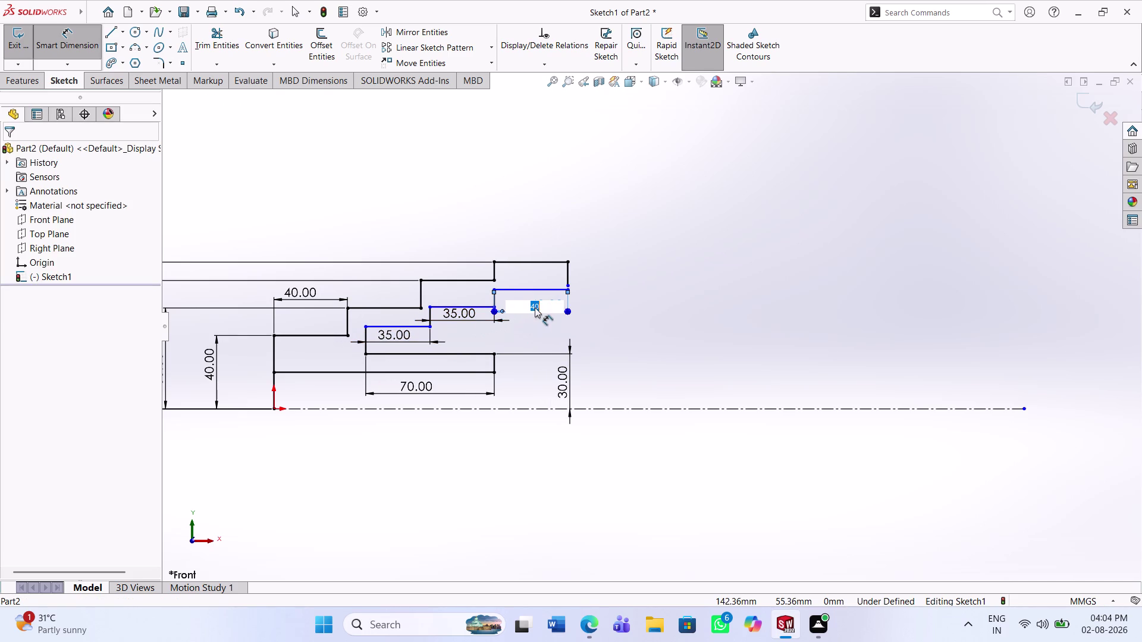
text(35)
key(Return)
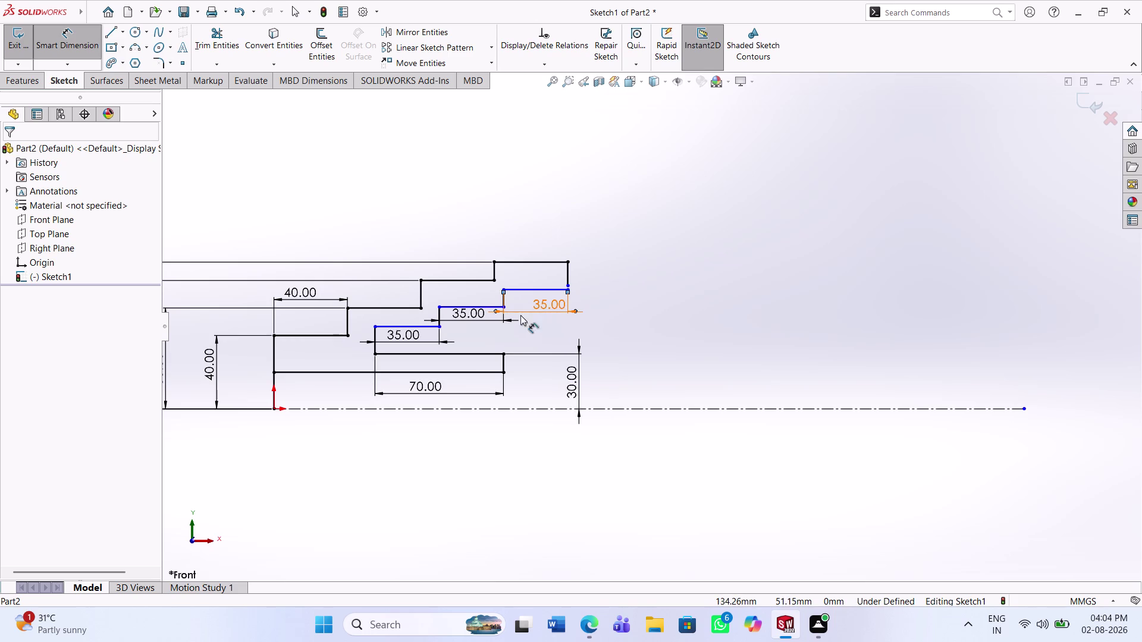
Add height dimensions of 10 to the lower, middle and top step rises.
click(612, 292)
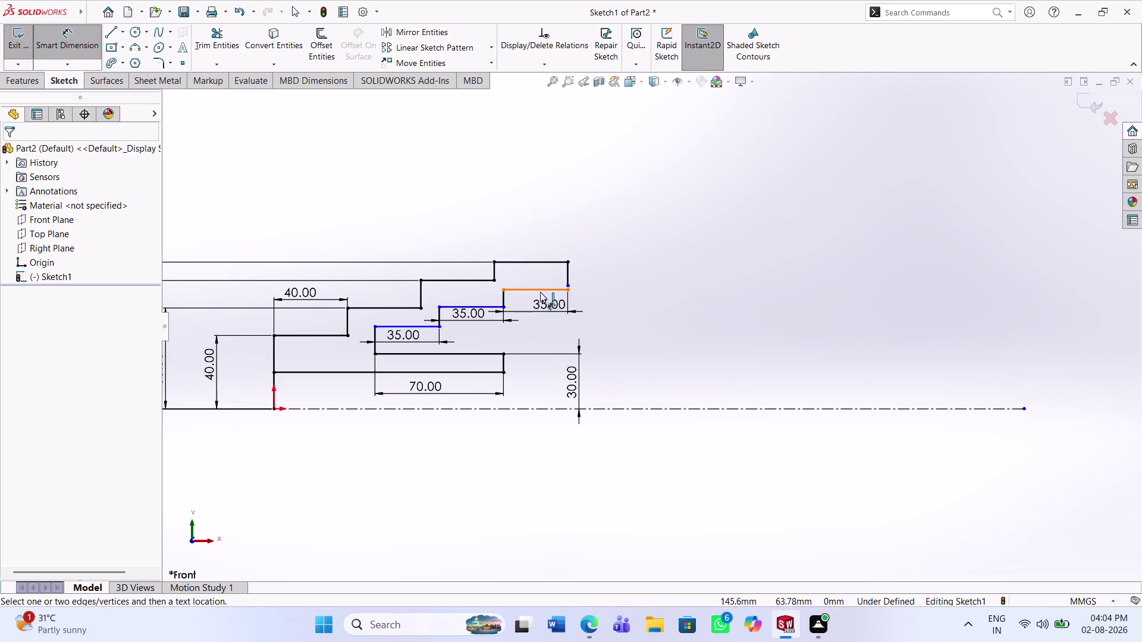
click(438, 316)
click(457, 322)
text(1)
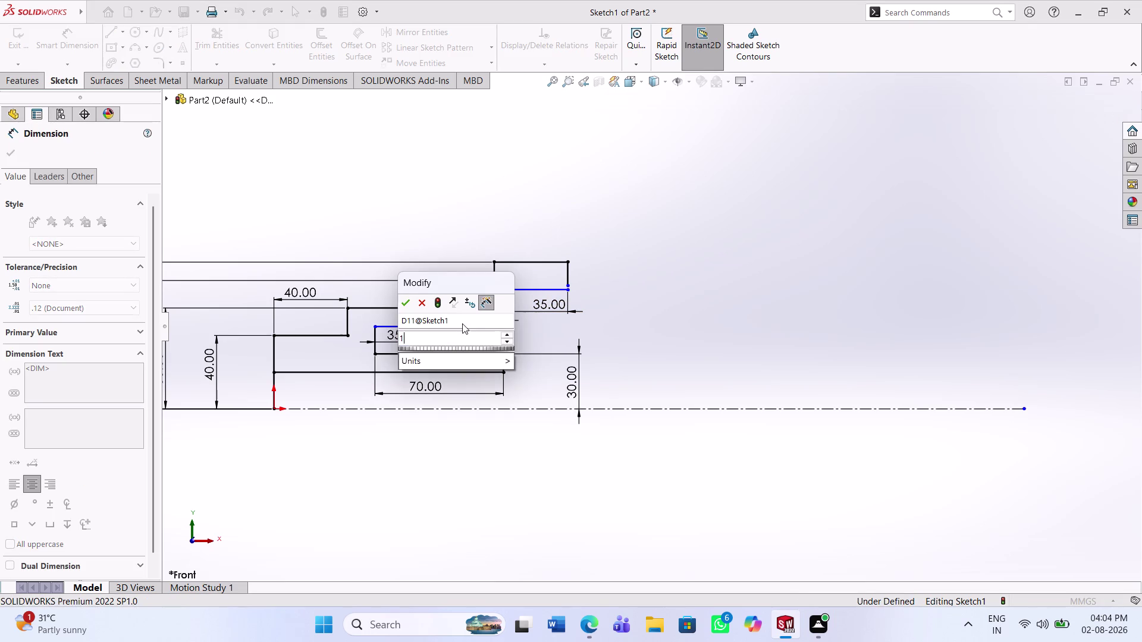
text(0)
key(Return)
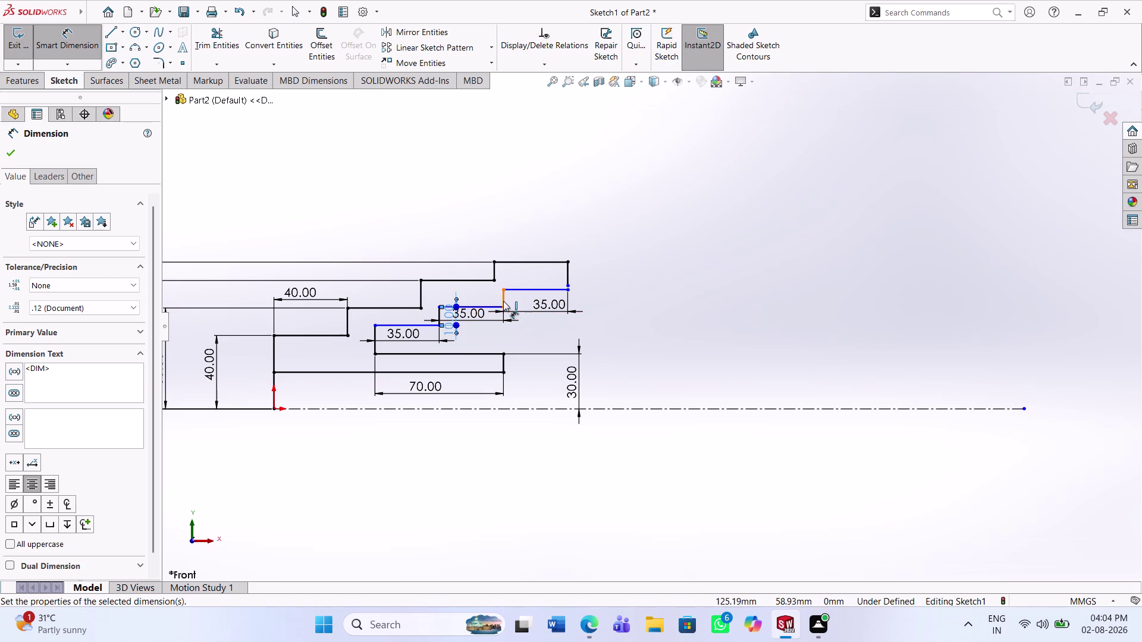
drag(503, 301, 511, 301)
click(523, 301)
text(10)
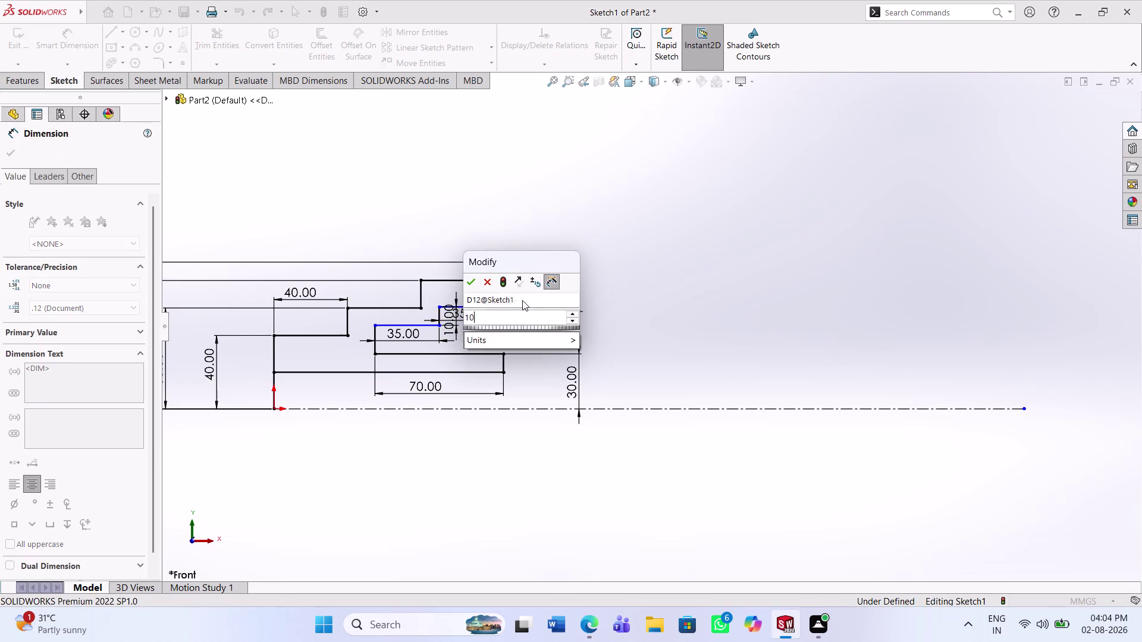
key(Return)
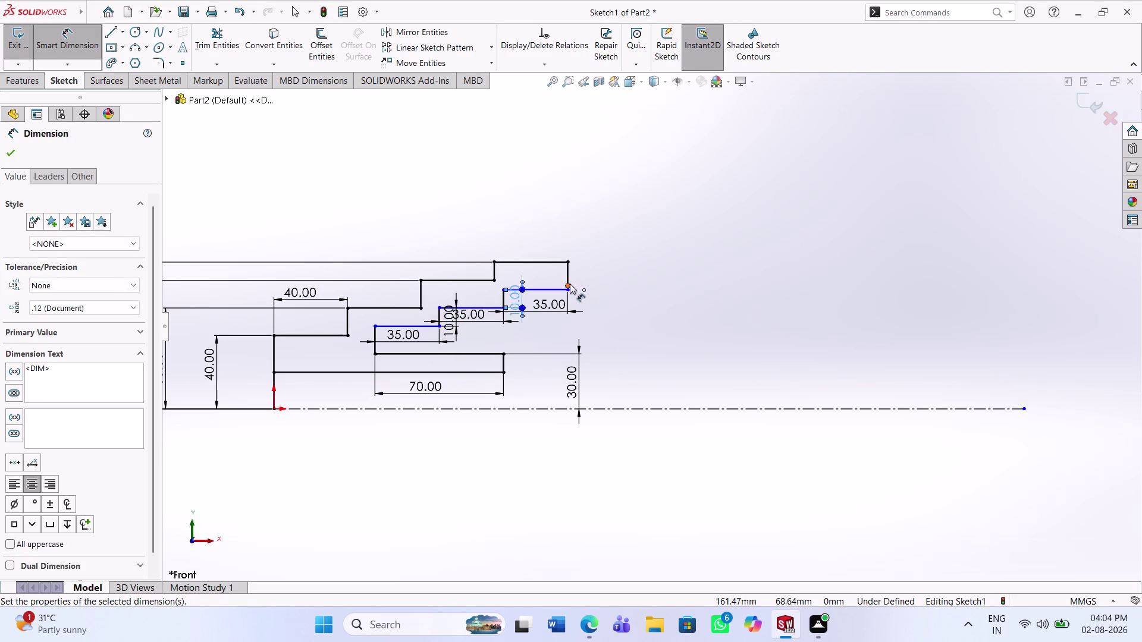
click(570, 275)
click(587, 277)
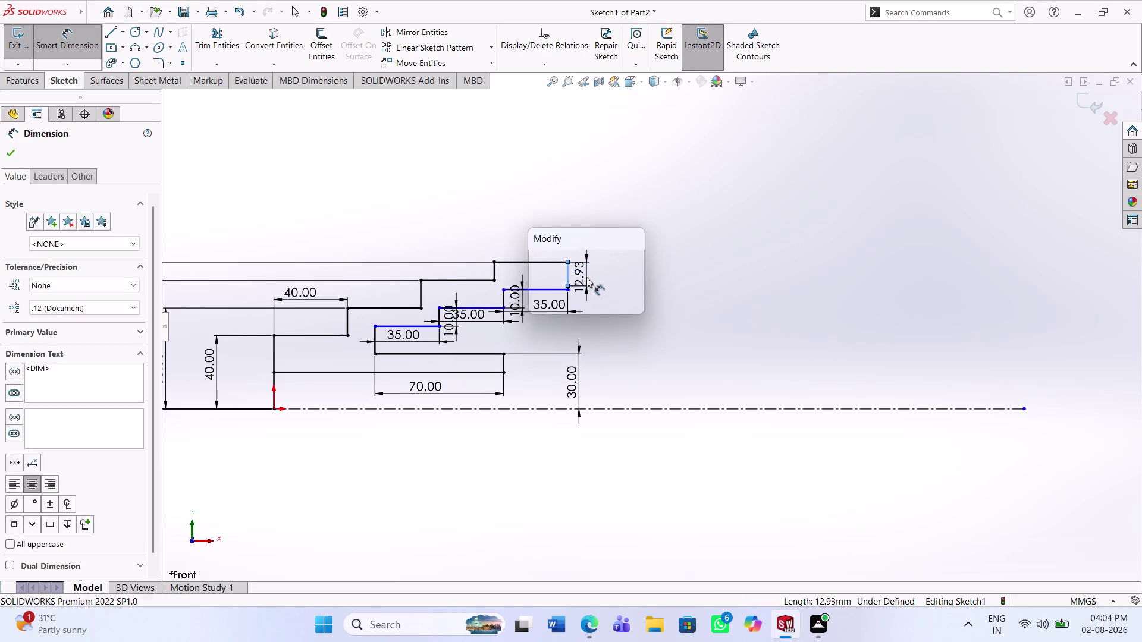
text(10)
key(Return)
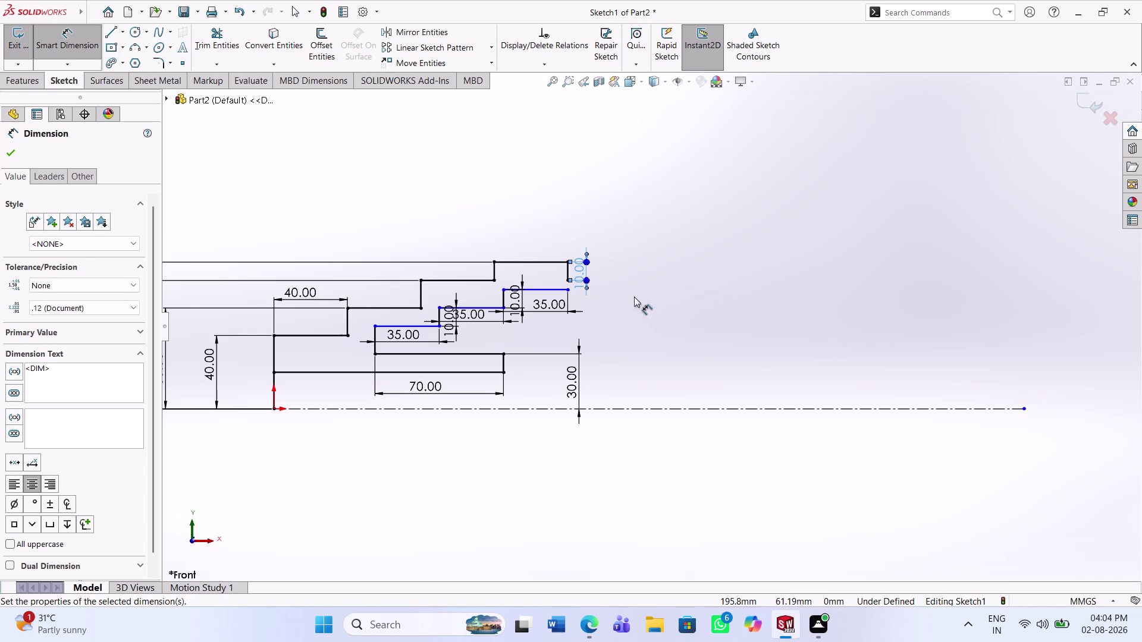
click(629, 295)
Change the lower, middle and top step heights to 15.
scroll(down, 3)
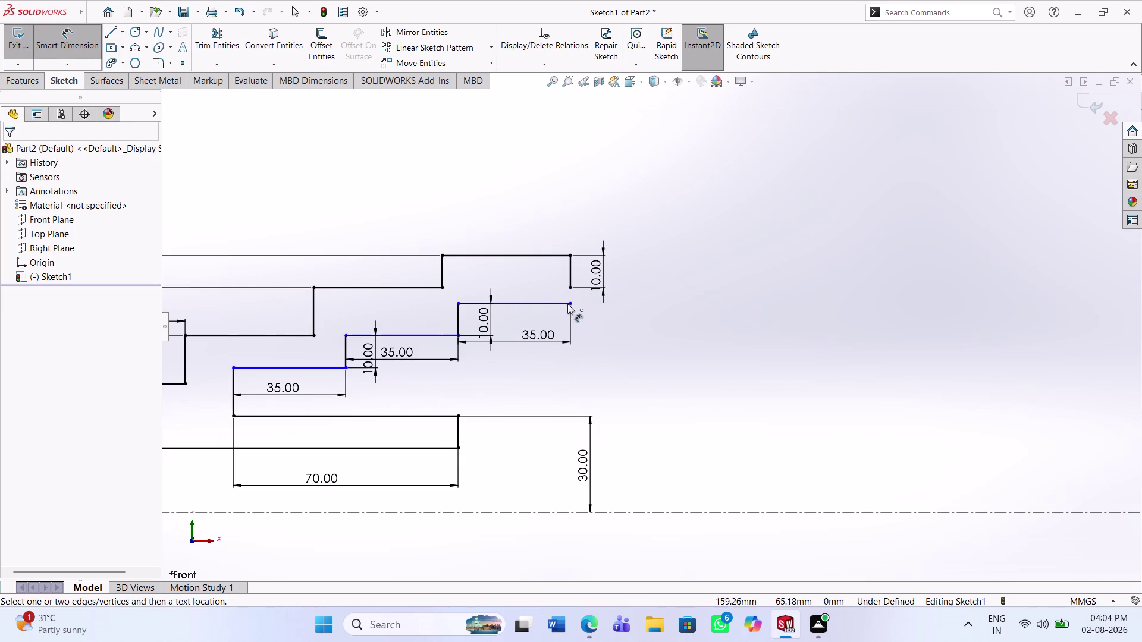
click(371, 359)
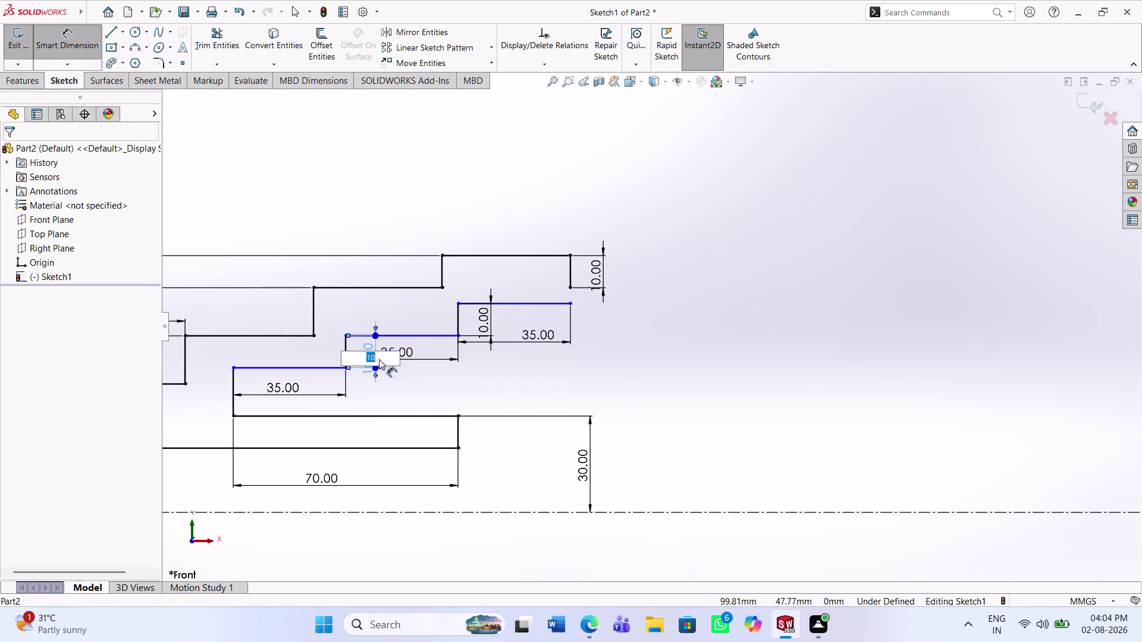
key(1)
key(5)
key(Return)
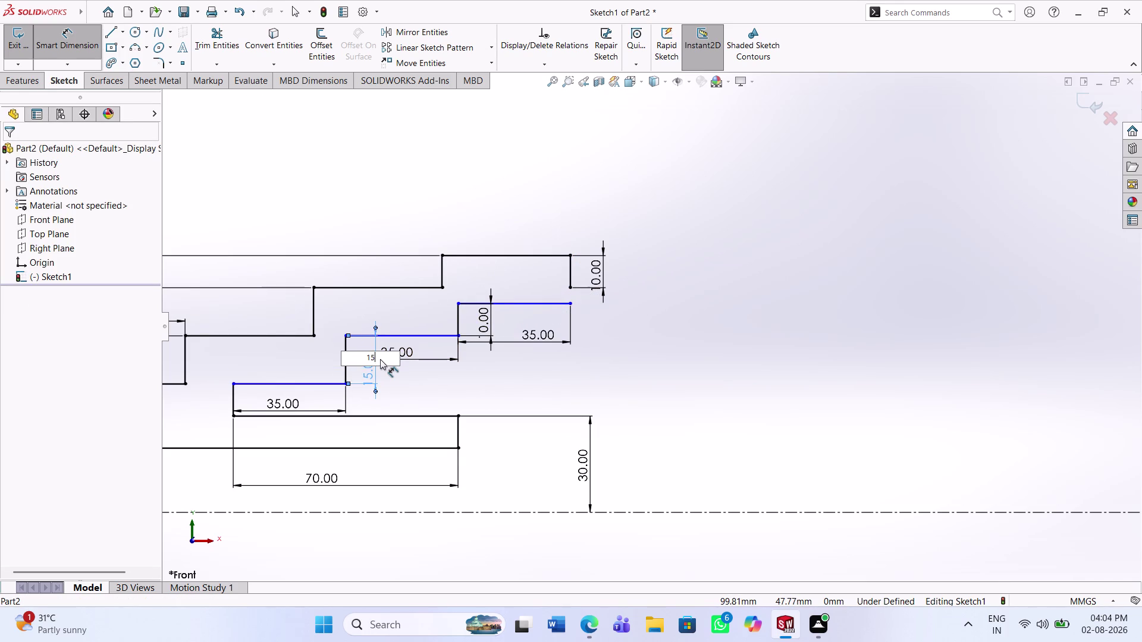
click(481, 325)
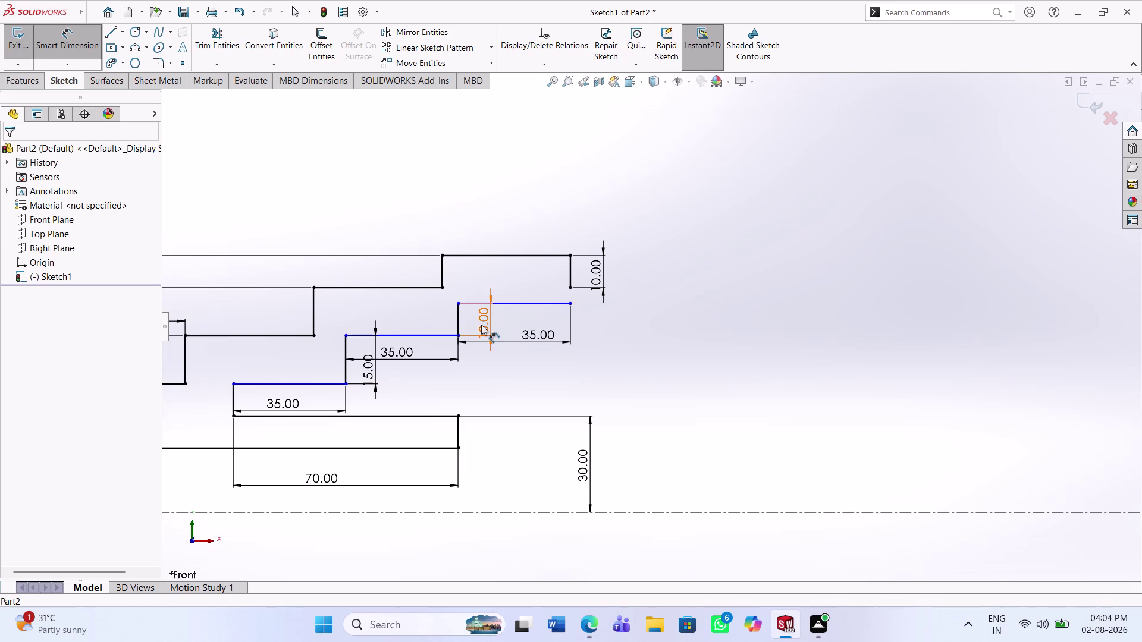
text(15)
key(Return)
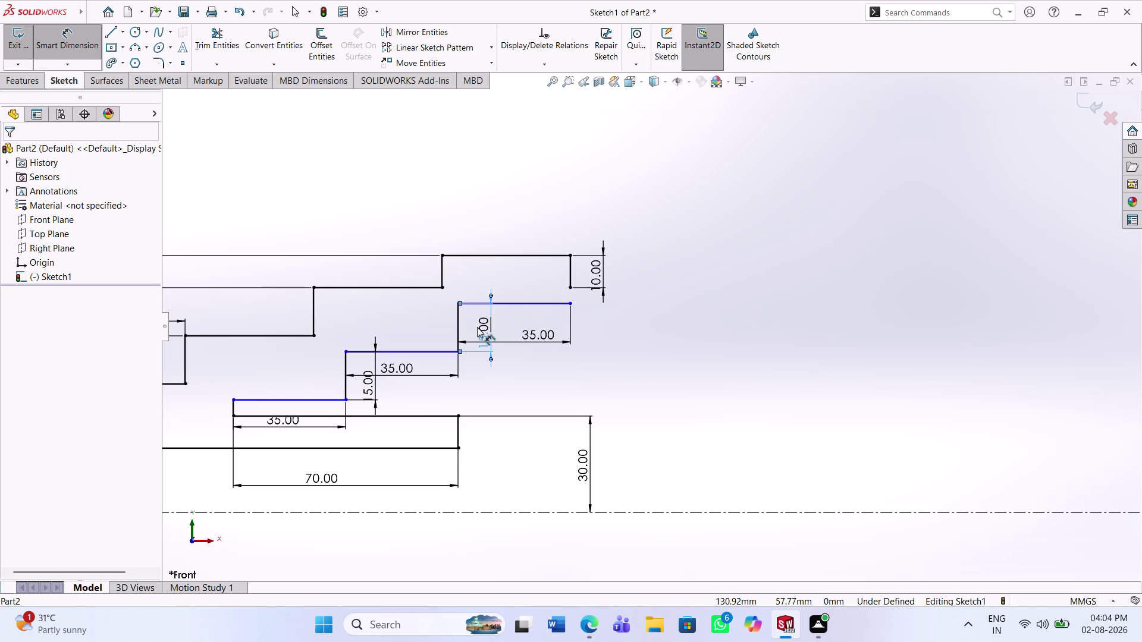
click(600, 278)
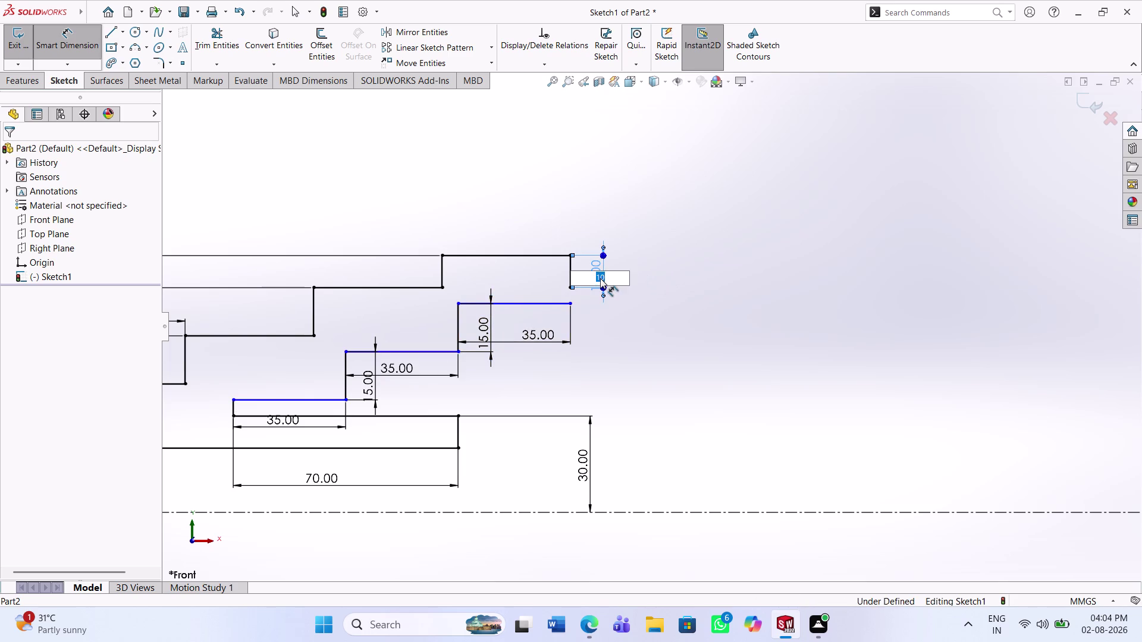
text(15)
key(Return)
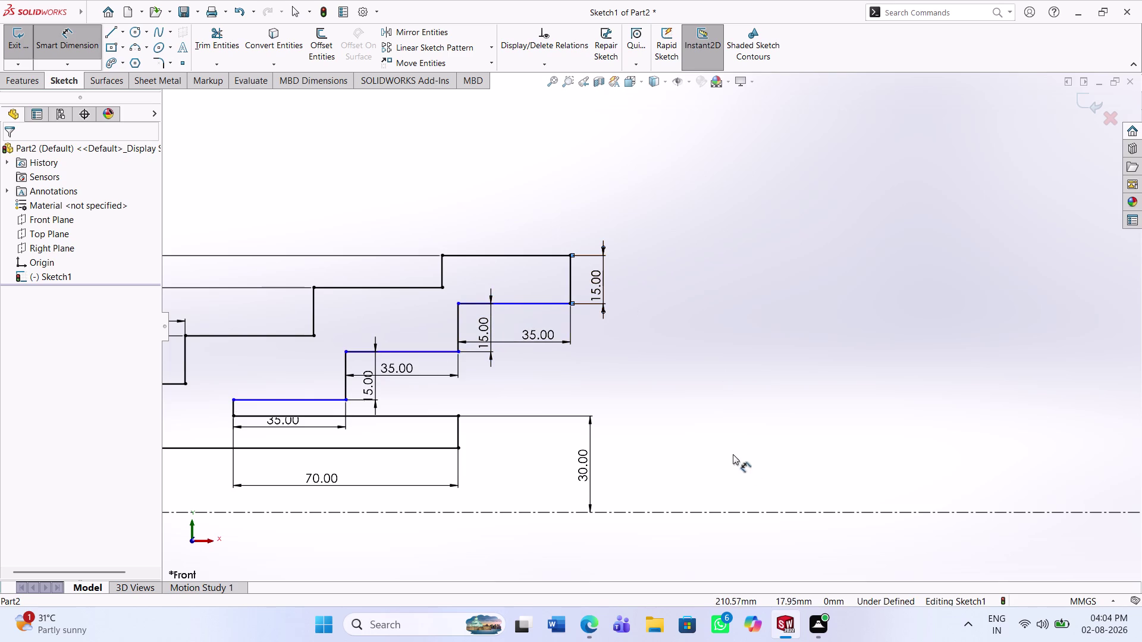
click(727, 397)
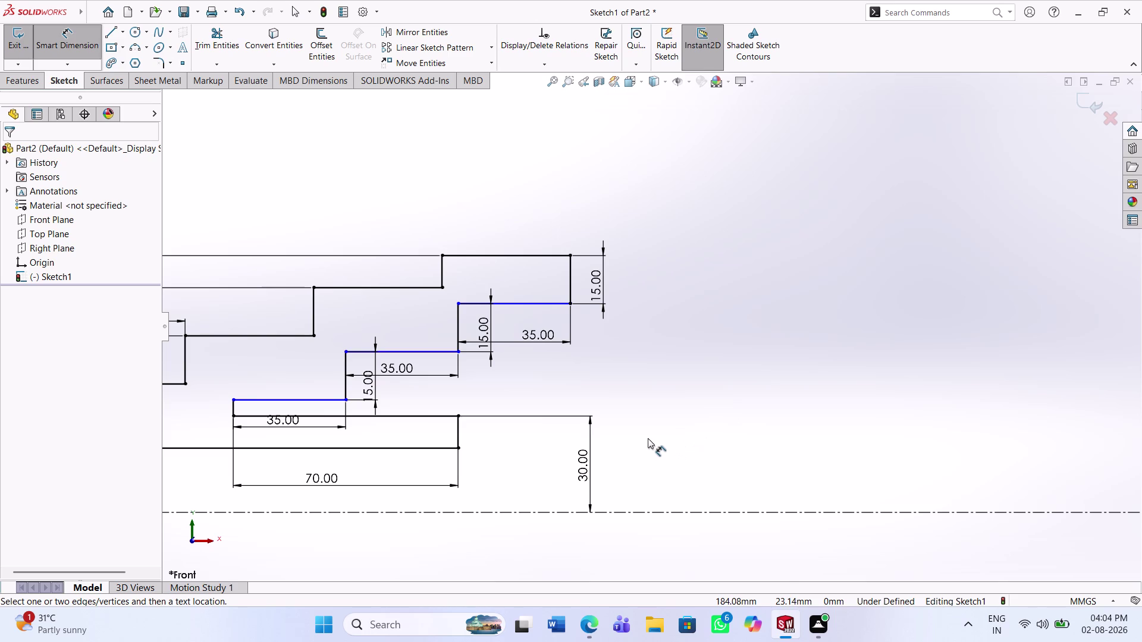
Dimension the lowest step line 35 mm from the centreline, fully defining the sketch.
scroll(up, 3)
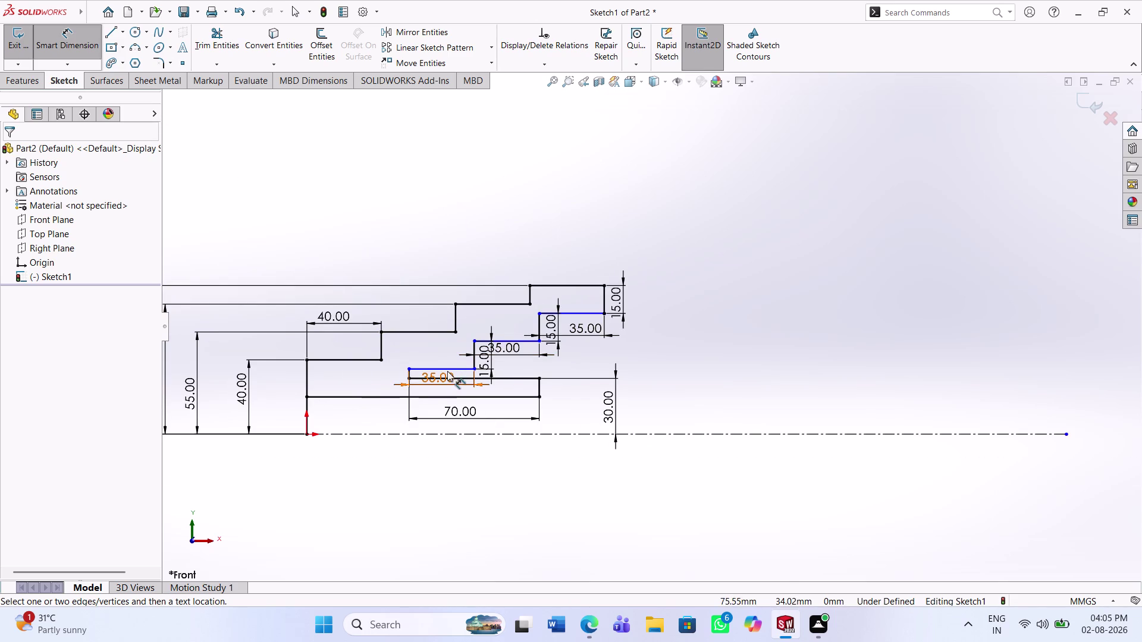
click(463, 369)
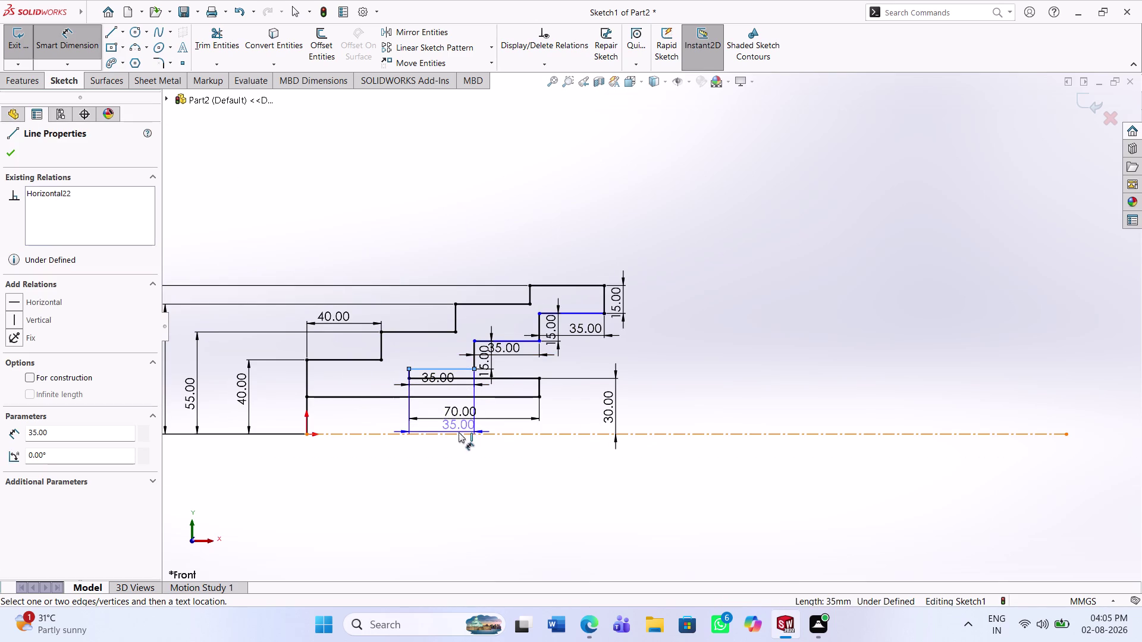
click(458, 433)
click(385, 404)
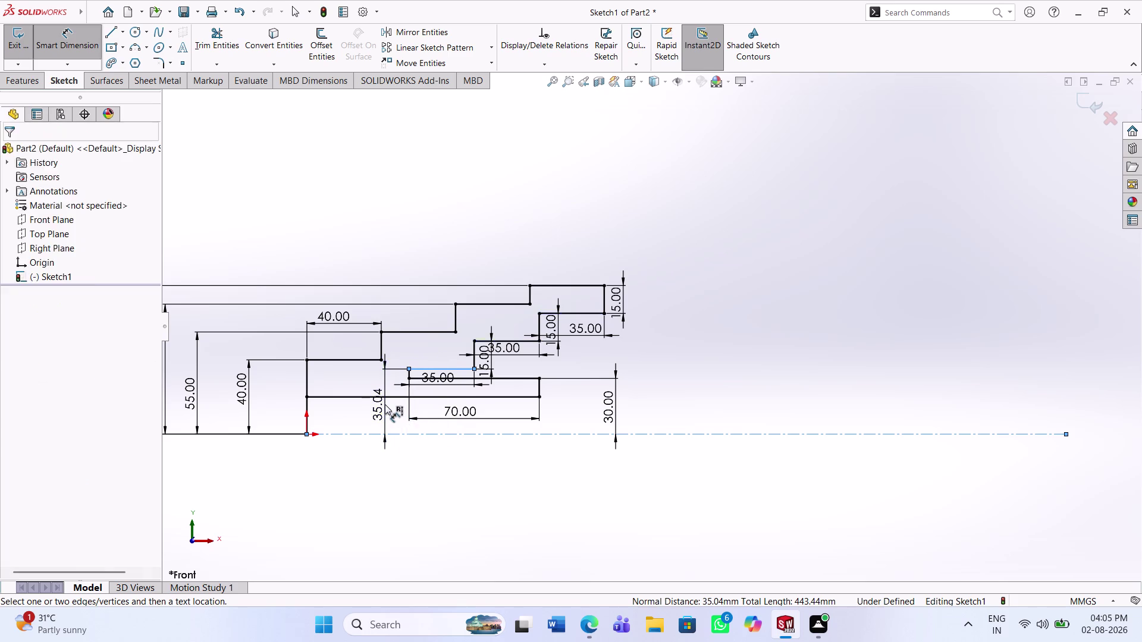
text(35)
key(Return)
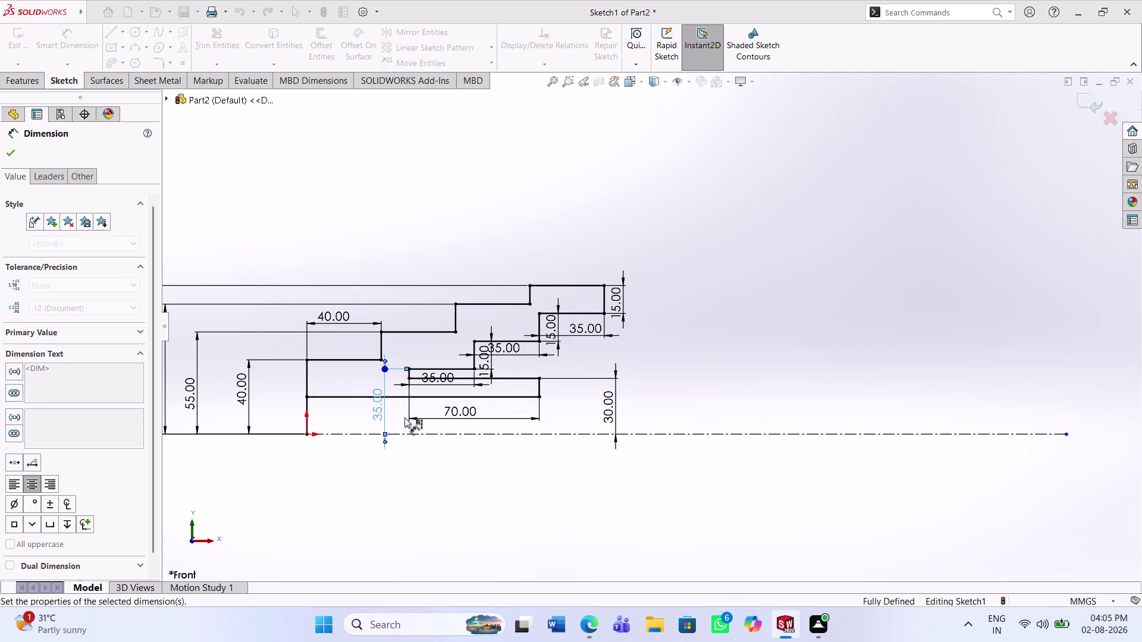
click(521, 519)
scroll(up, 3)
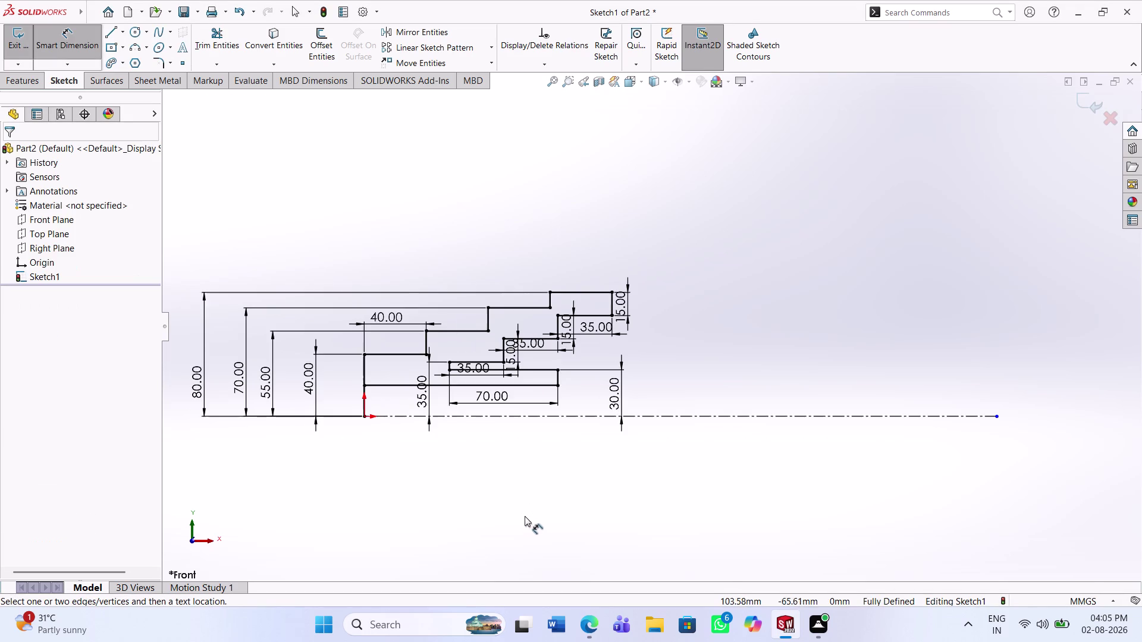
scroll(down, 3)
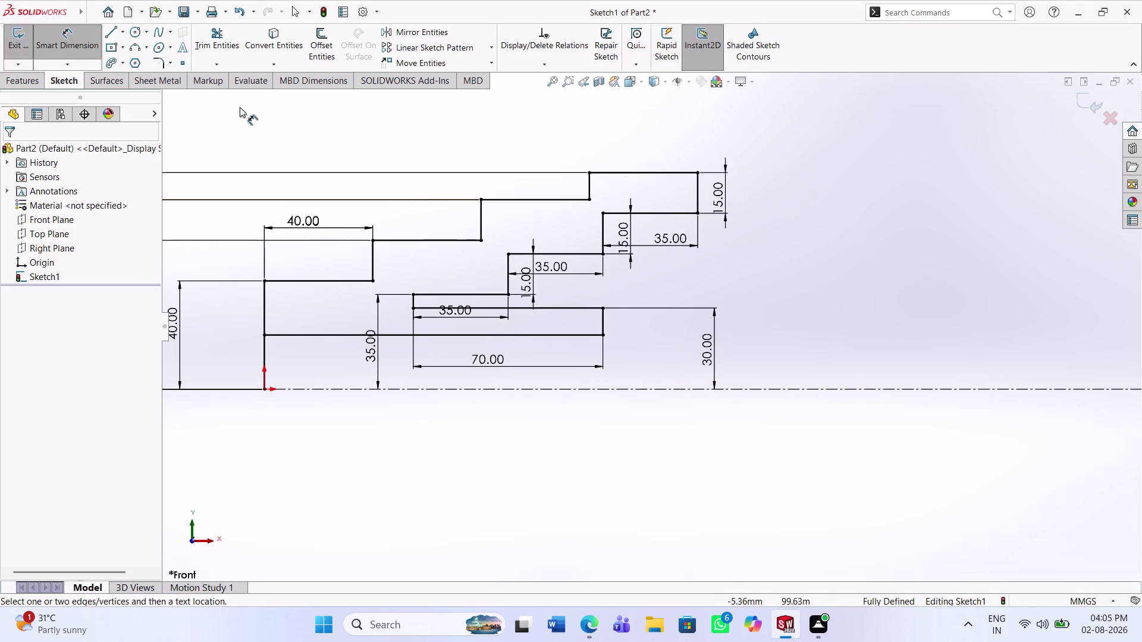
Draw a closing line from the outer step corner down to the centreline.
click(112, 31)
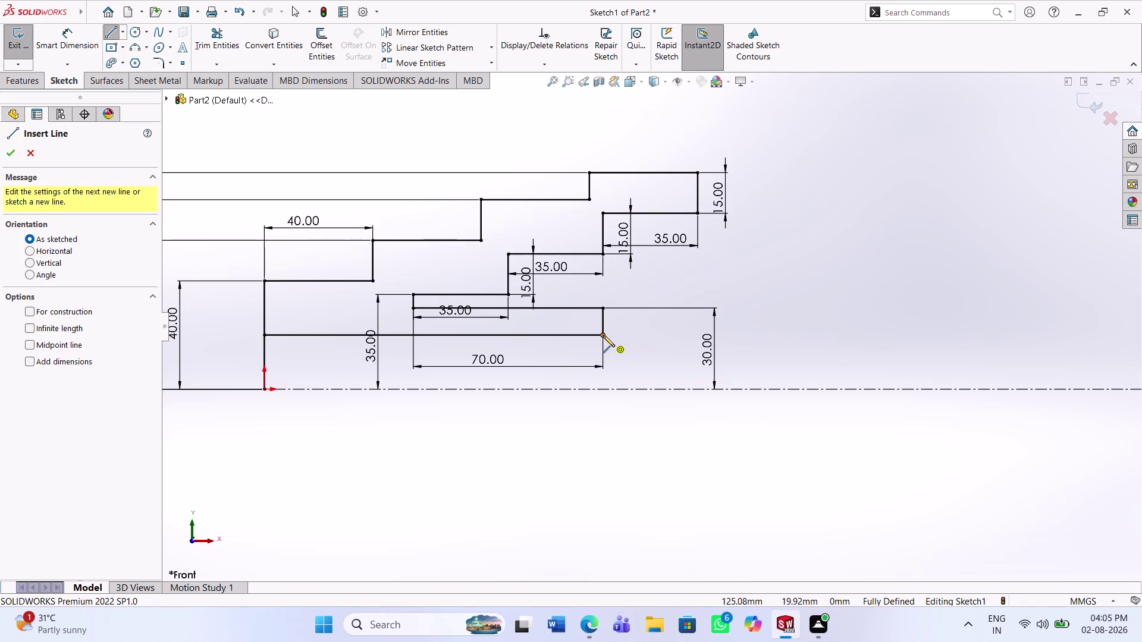
click(604, 336)
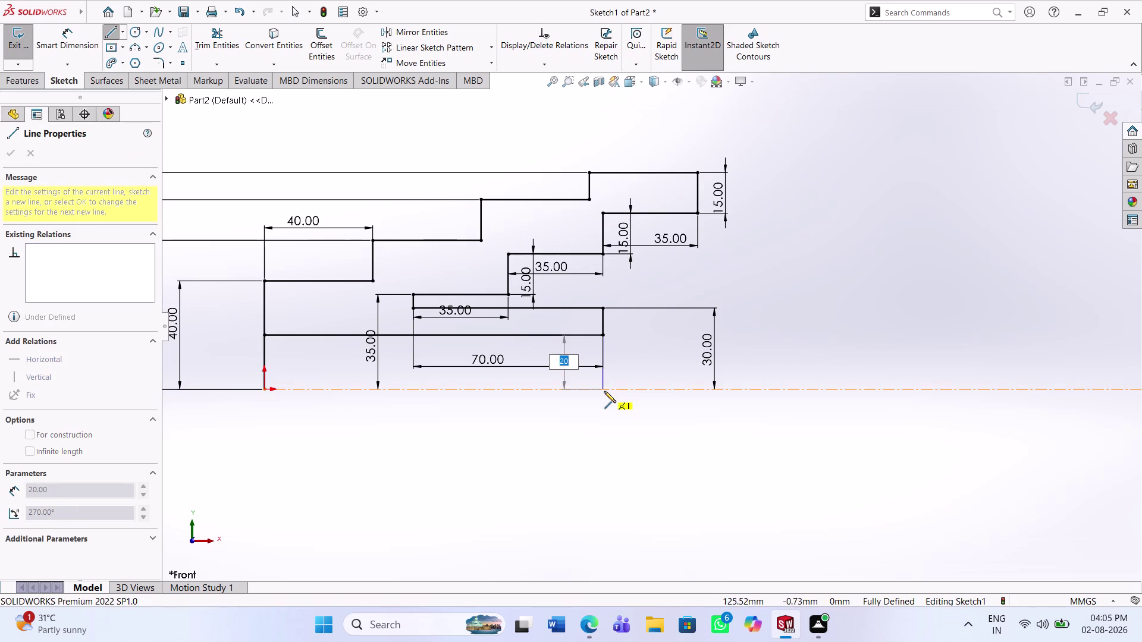
click(604, 392)
key(Escape)
key(Escape)
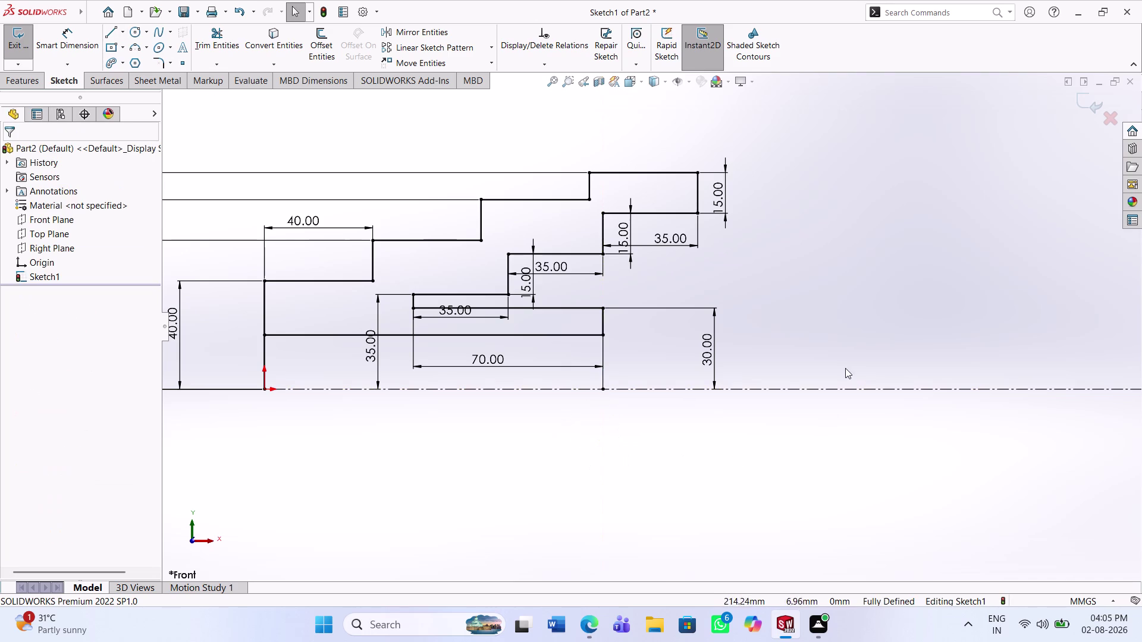
scroll(up, 3)
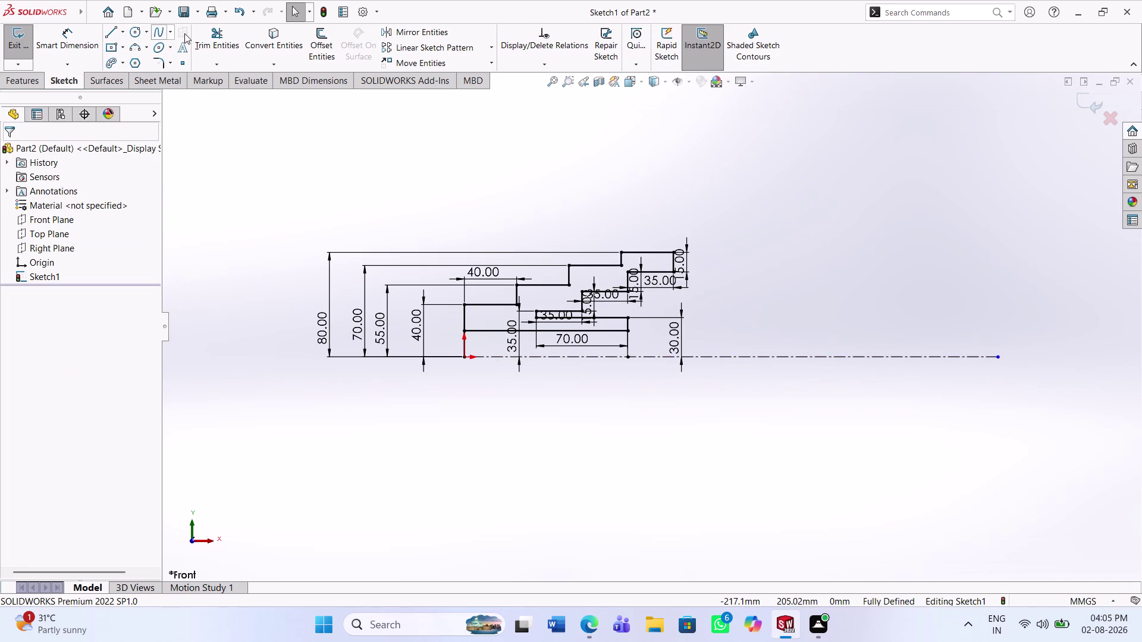
Finish trimming the profile and start a Revolved Boss/Base feature.
click(201, 42)
click(722, 355)
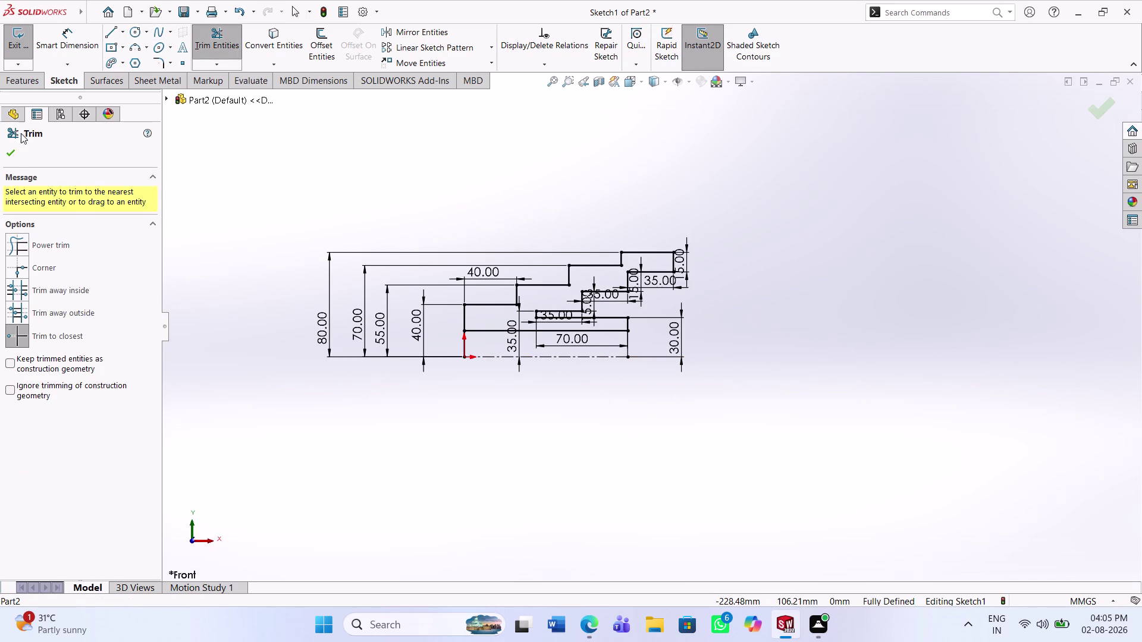
click(14, 149)
click(25, 72)
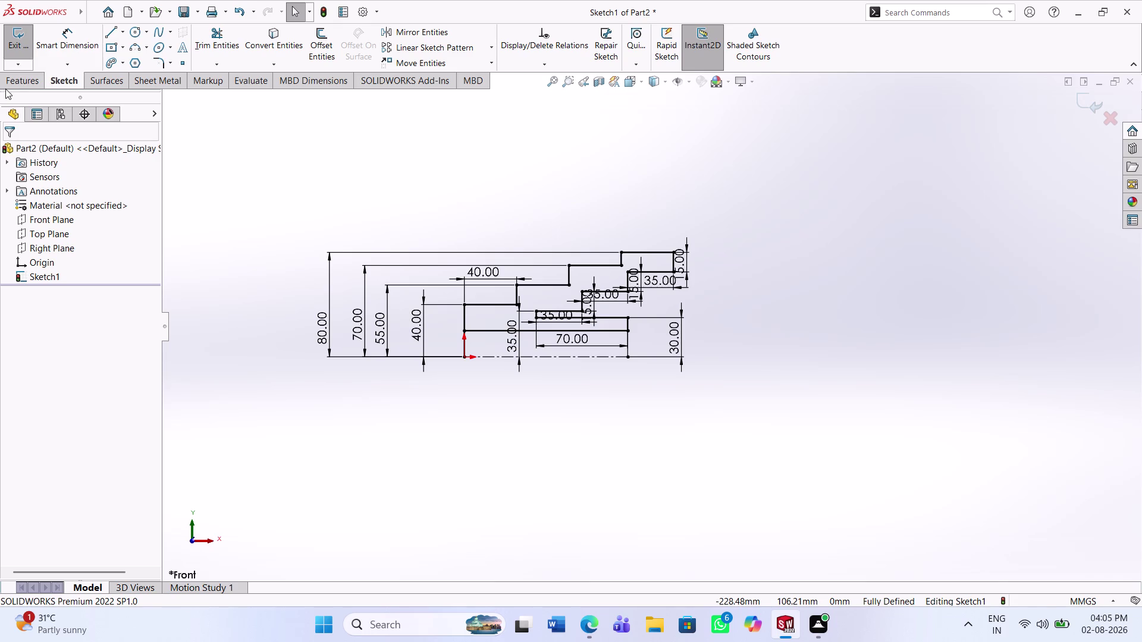
click(18, 79)
click(66, 50)
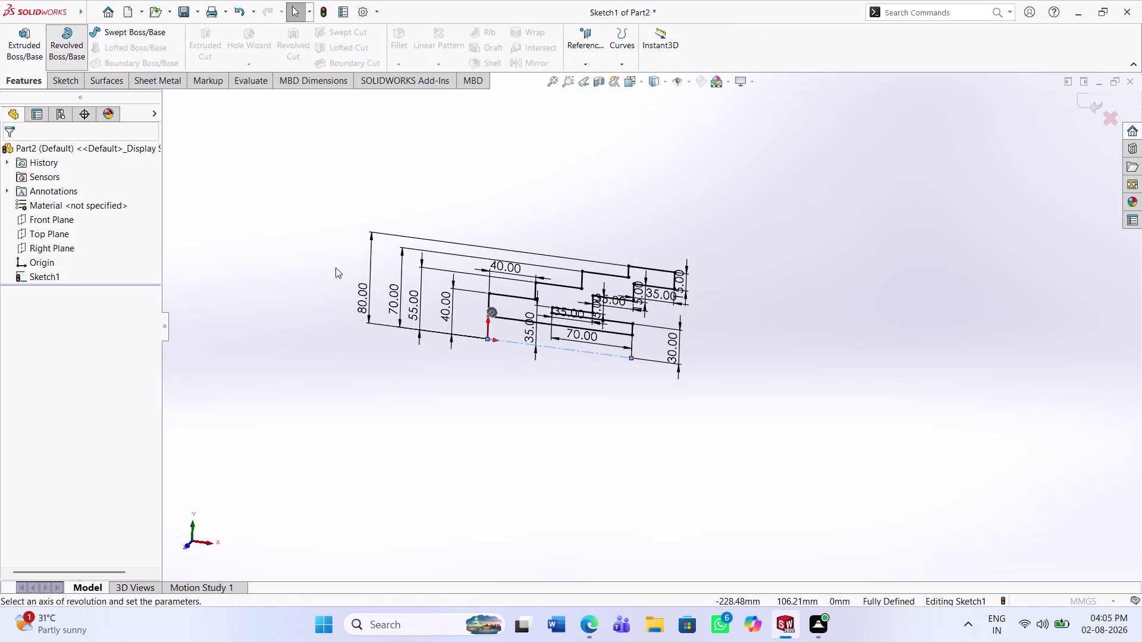
Revolve the profile 270° about the centerline to create Revolve1.
click(559, 304)
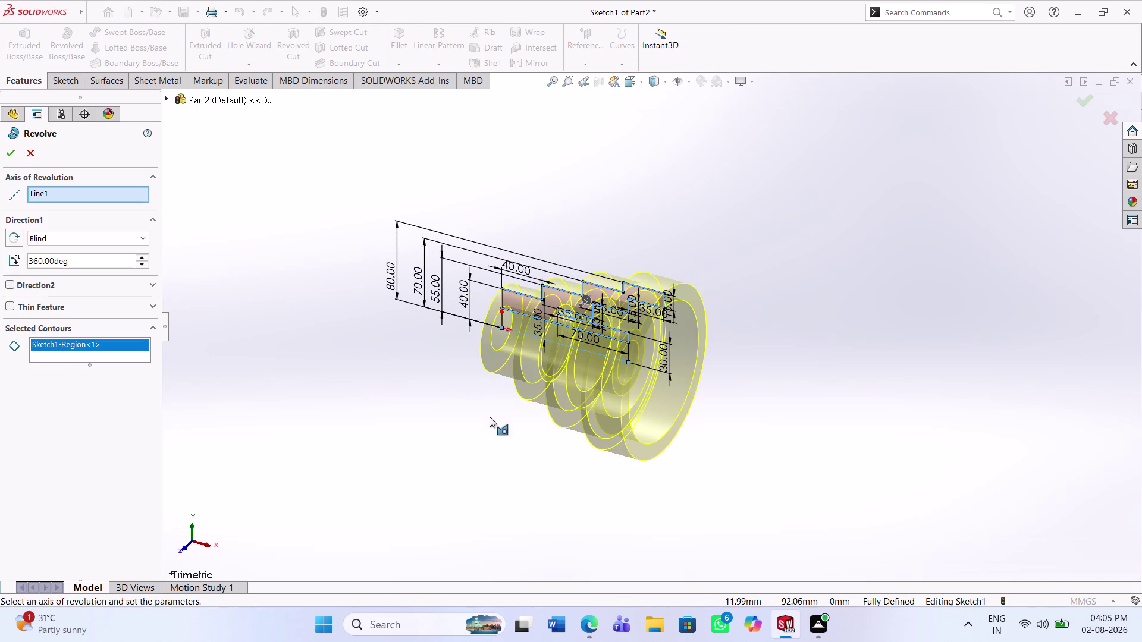
drag(77, 261, 0, 263)
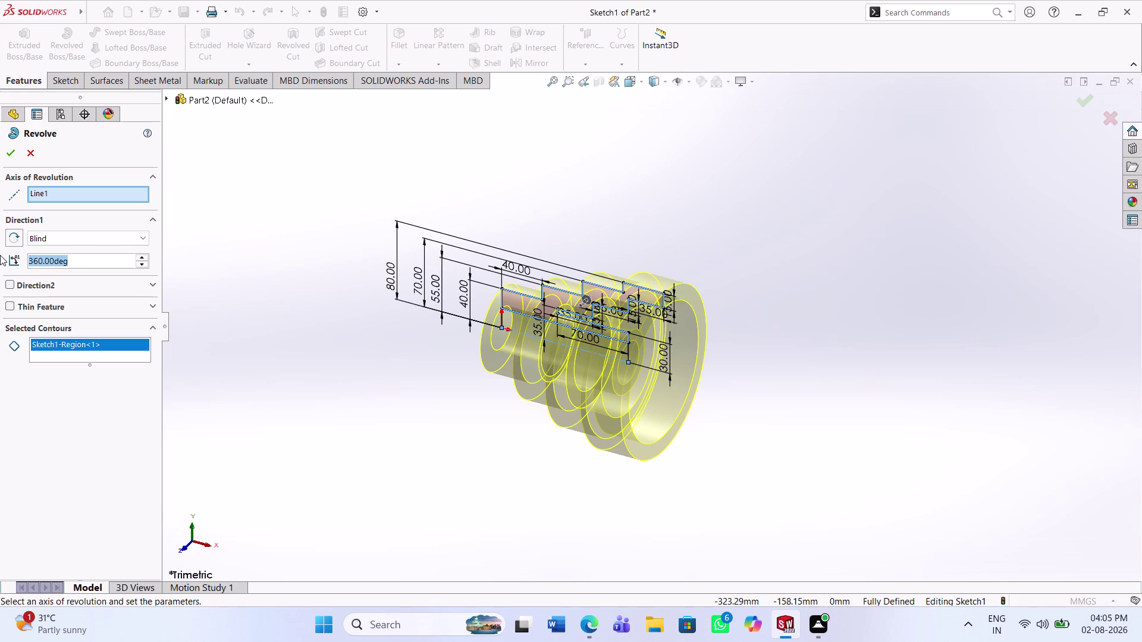
text(270)
key(Return)
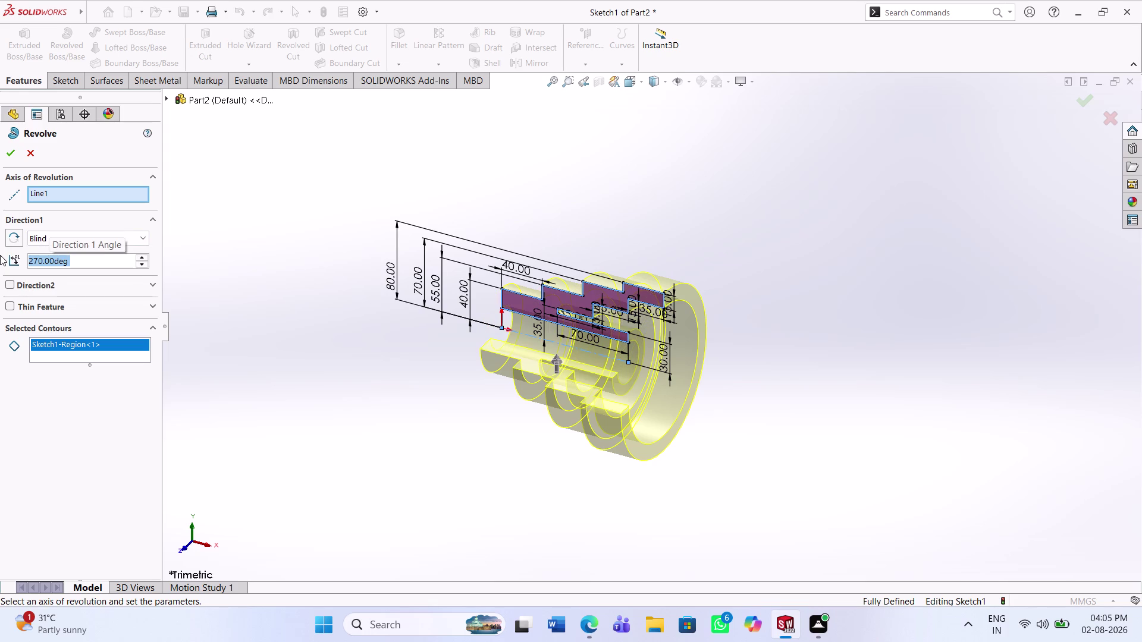
middle_drag(598, 427, 560, 402)
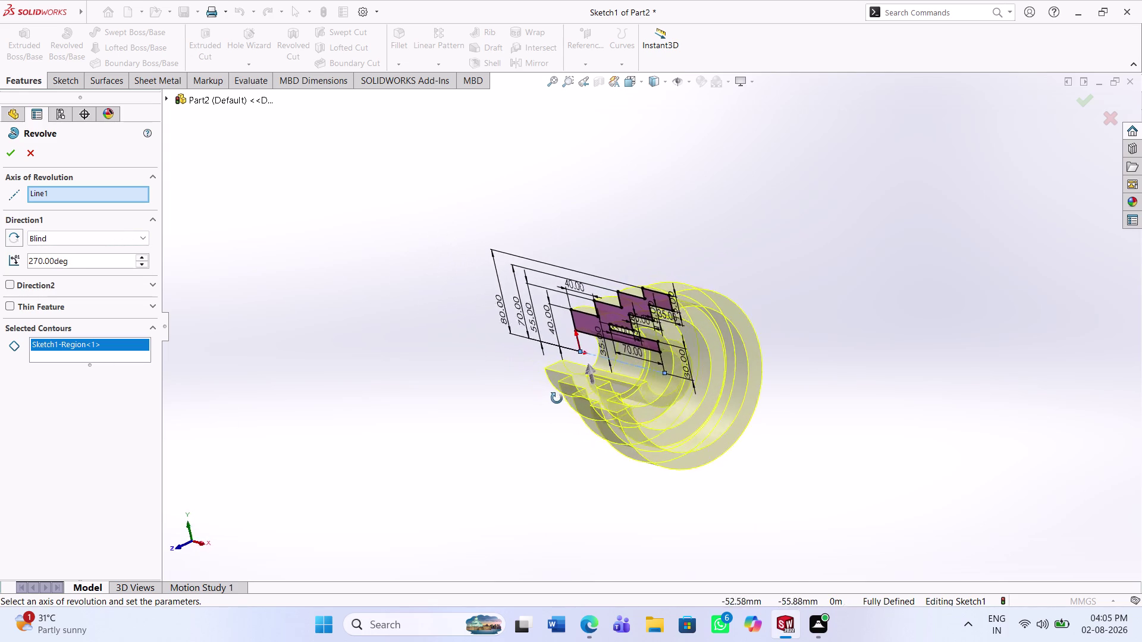
middle_drag(561, 402, 543, 383)
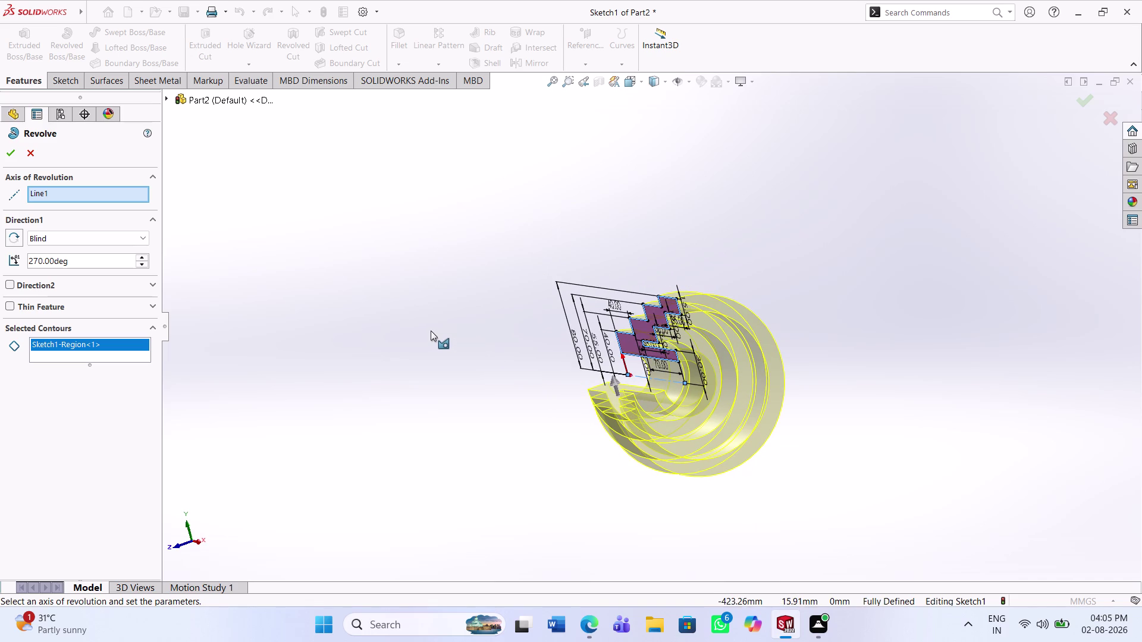
click(10, 147)
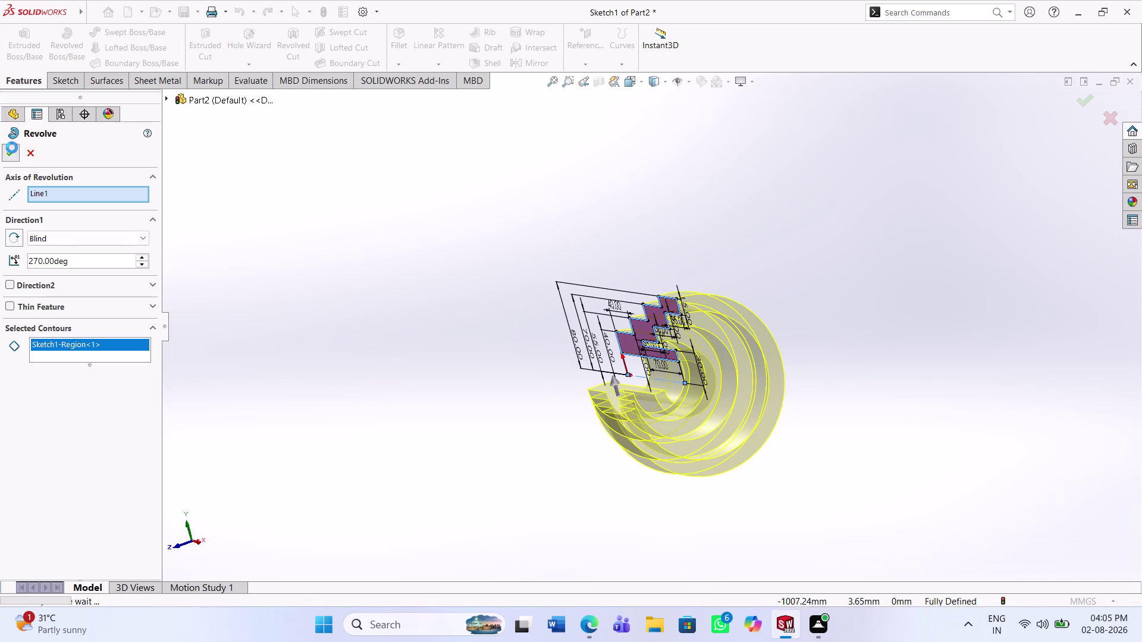
scroll(down, 3)
scroll(down, 3)
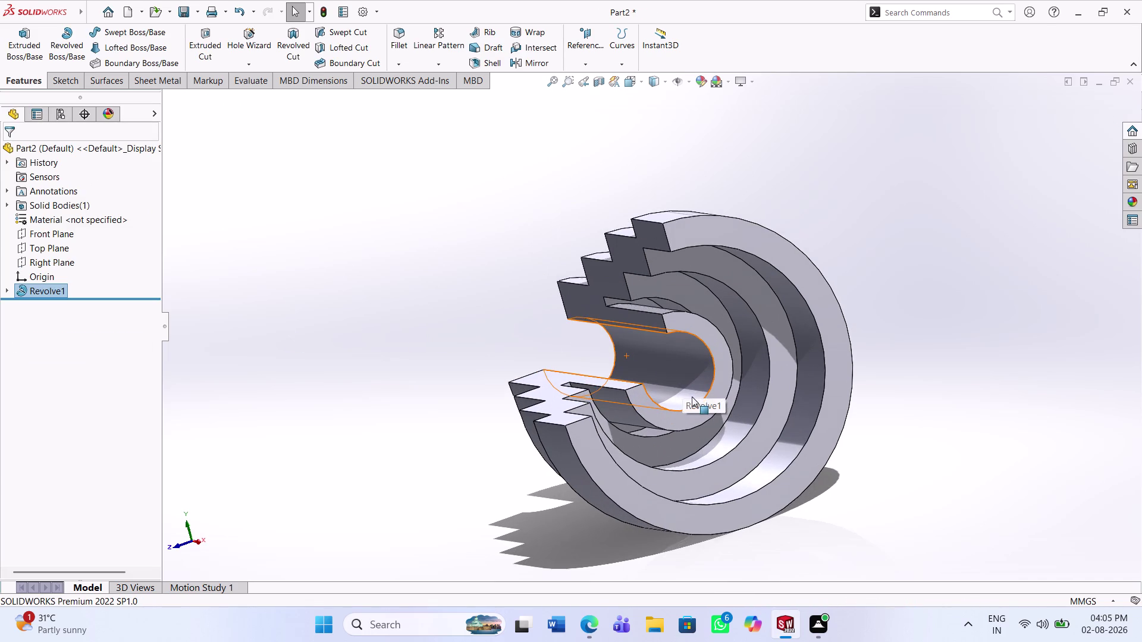
Open Sketch2 on the flat end face of the innermost ring step.
middle_drag(689, 399, 662, 380)
middle_drag(673, 400, 640, 377)
scroll(down, 3)
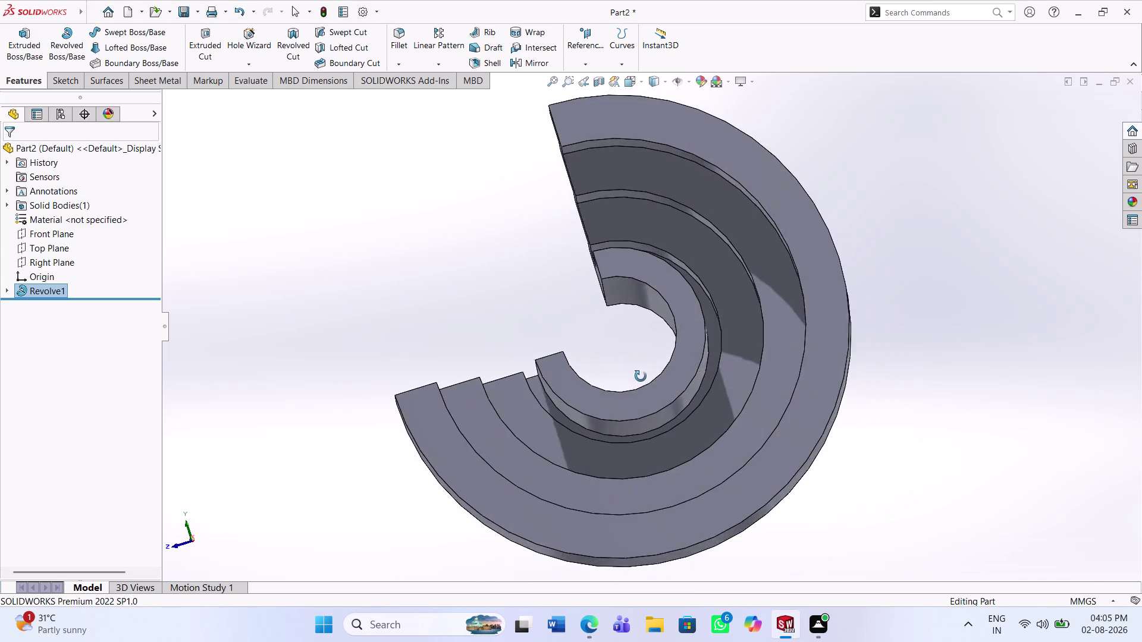
middle_drag(640, 376, 643, 403)
click(652, 414)
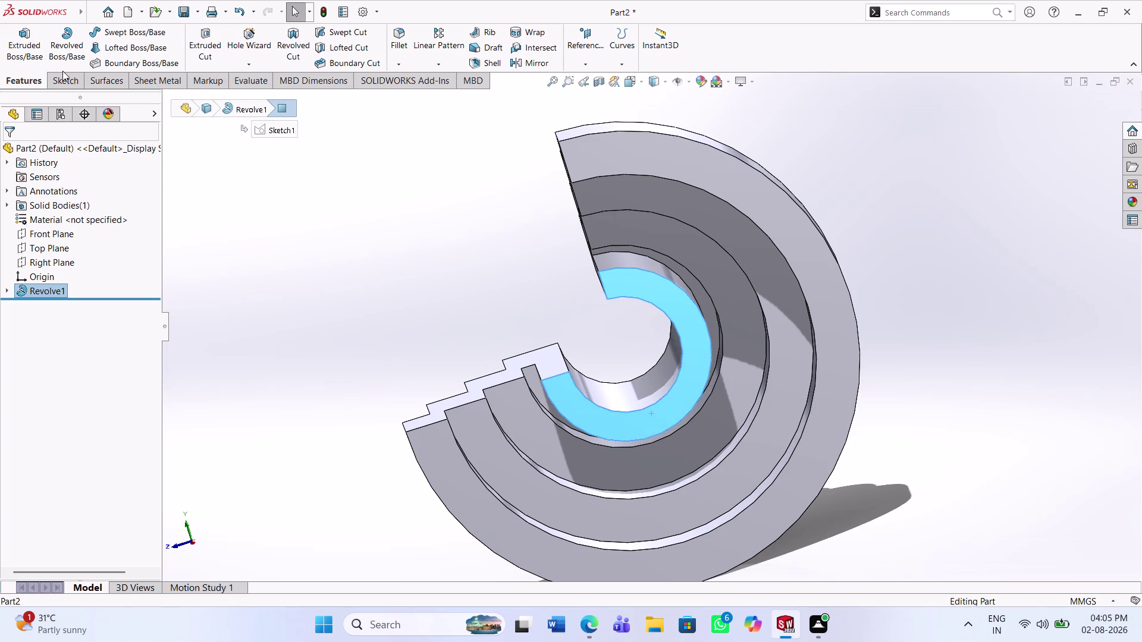
click(62, 79)
click(23, 43)
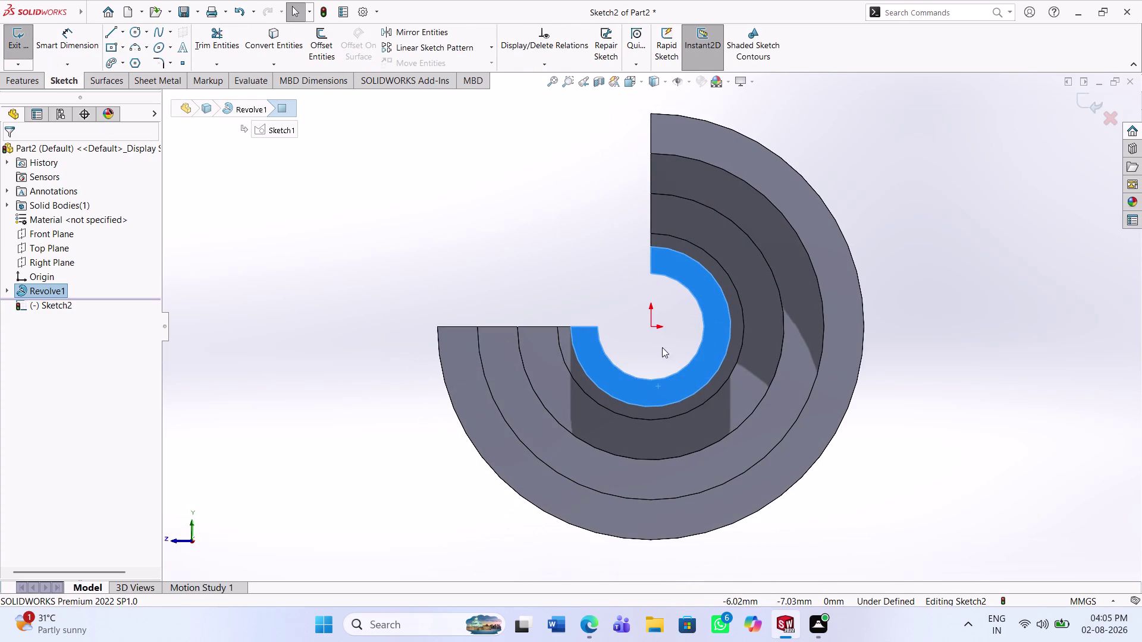
click(677, 311)
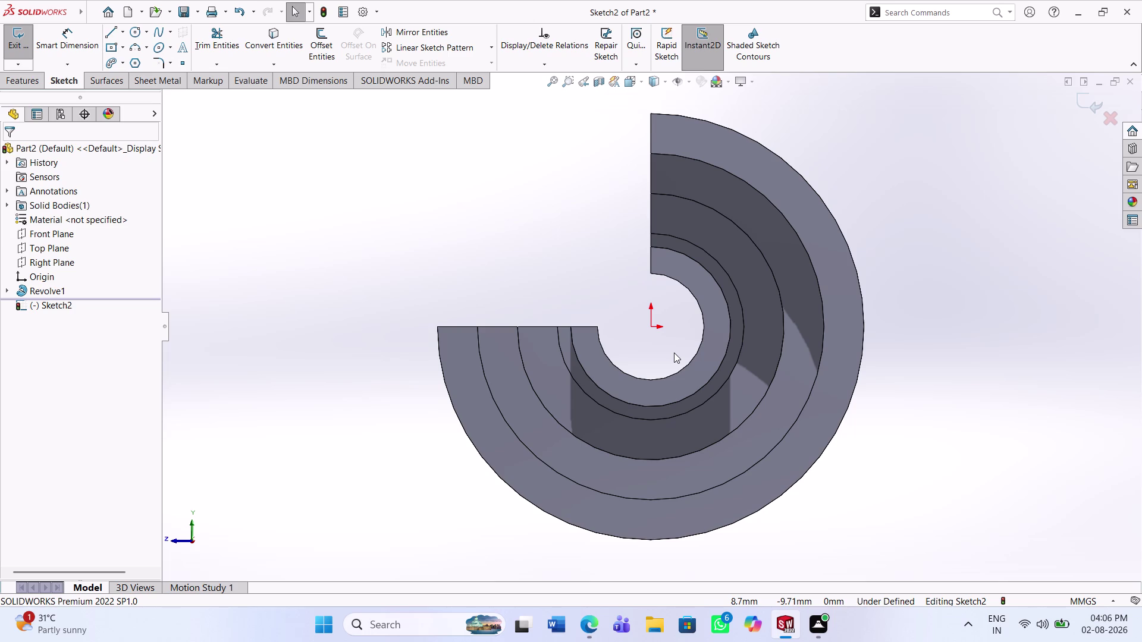
Orbit the ring to inspect the steps and look into the bore.
middle_drag(707, 362, 712, 395)
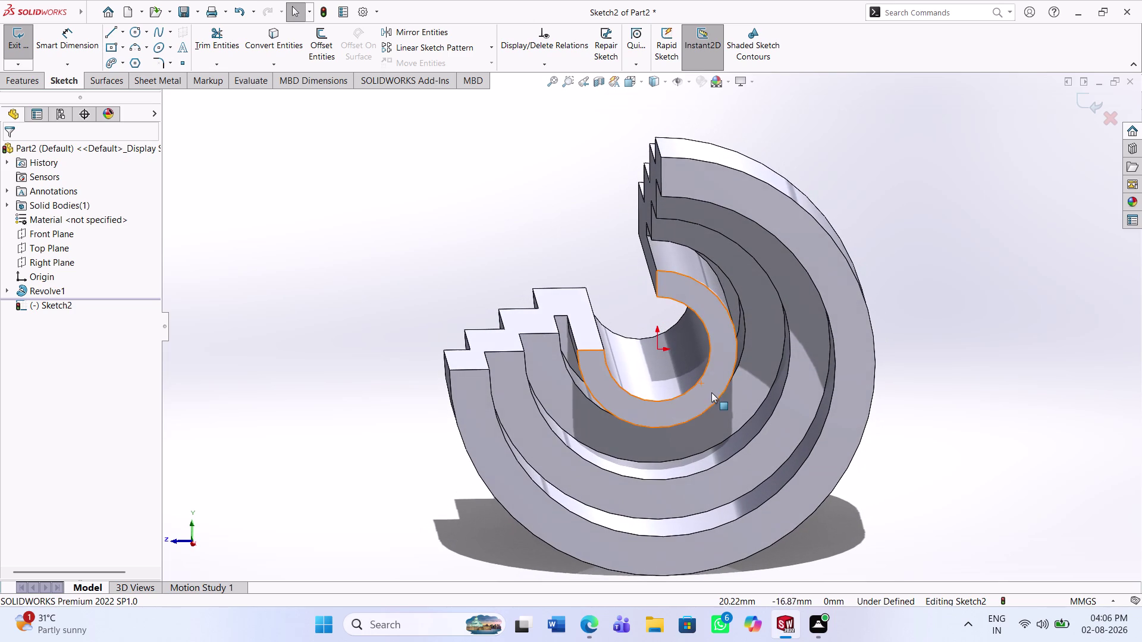
middle_drag(710, 375, 704, 350)
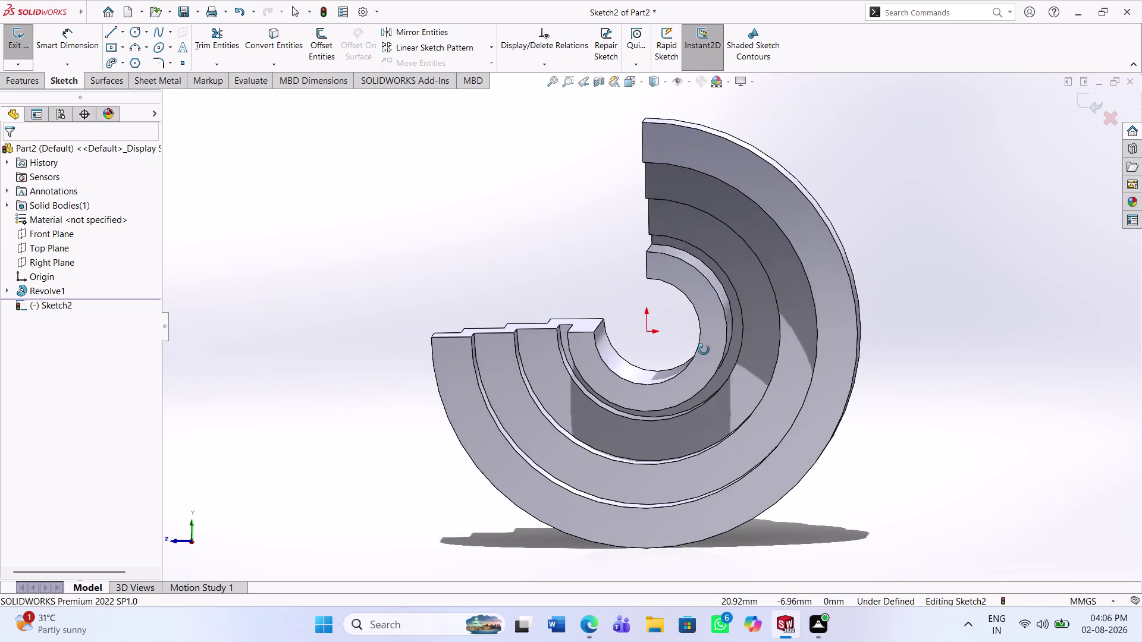
middle_drag(703, 350, 705, 352)
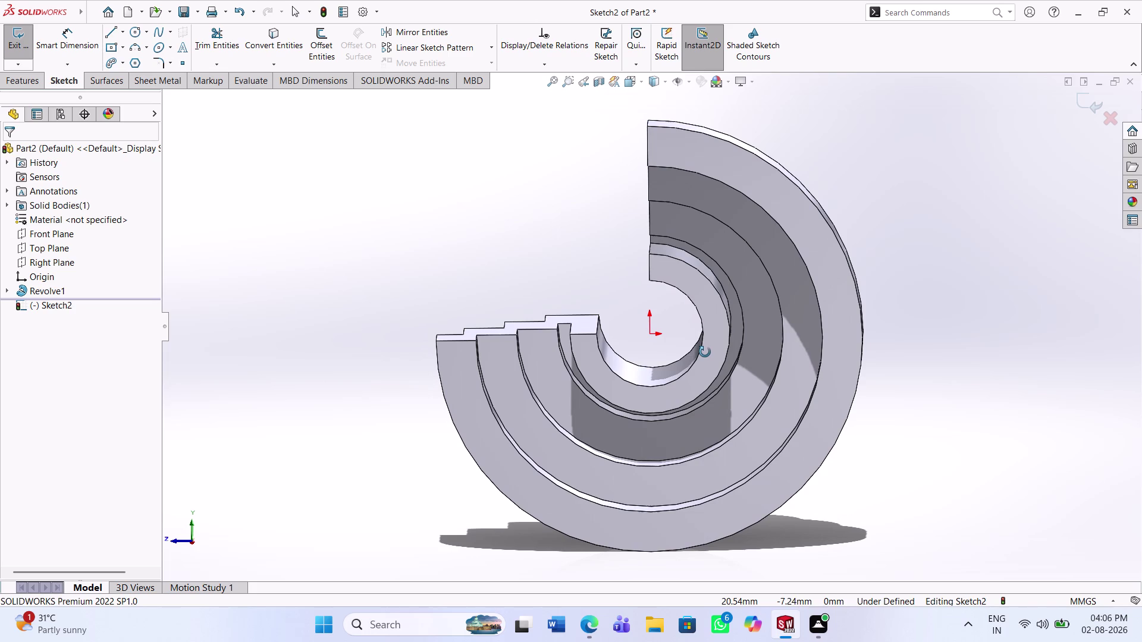
middle_drag(705, 352, 705, 356)
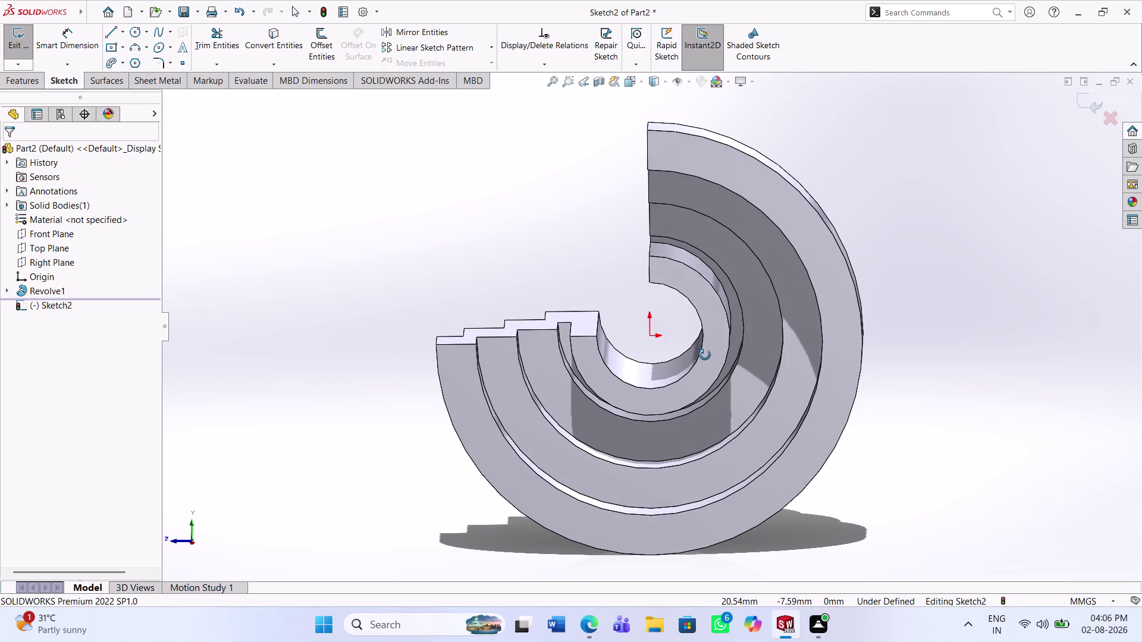
middle_drag(705, 355, 705, 356)
middle_drag(705, 356, 694, 343)
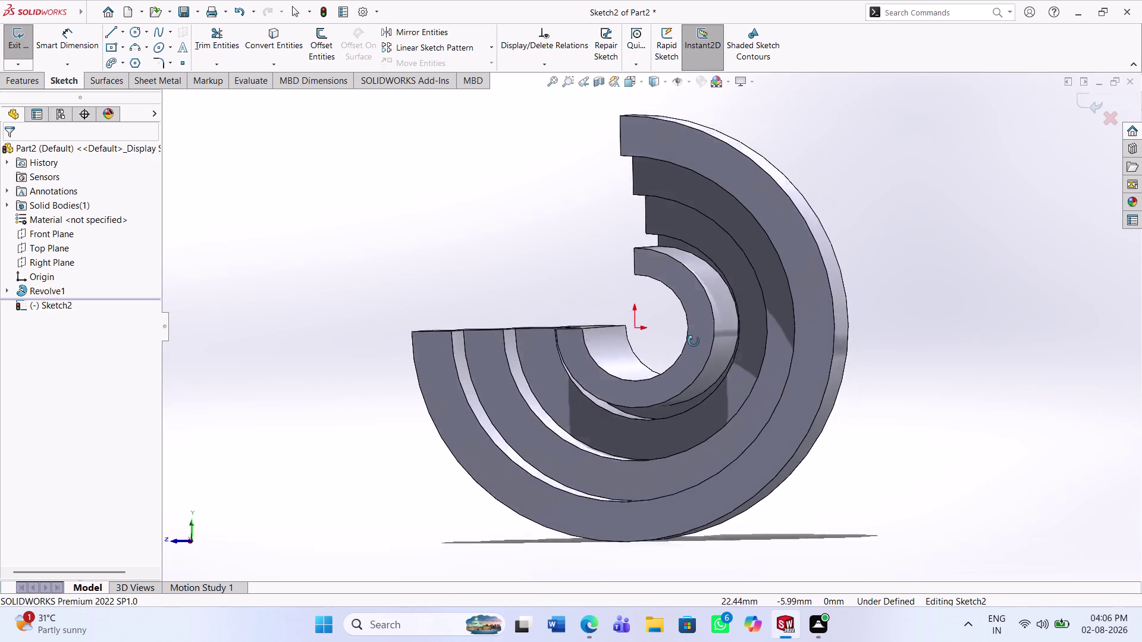
middle_drag(694, 343, 709, 396)
scroll(down, 3)
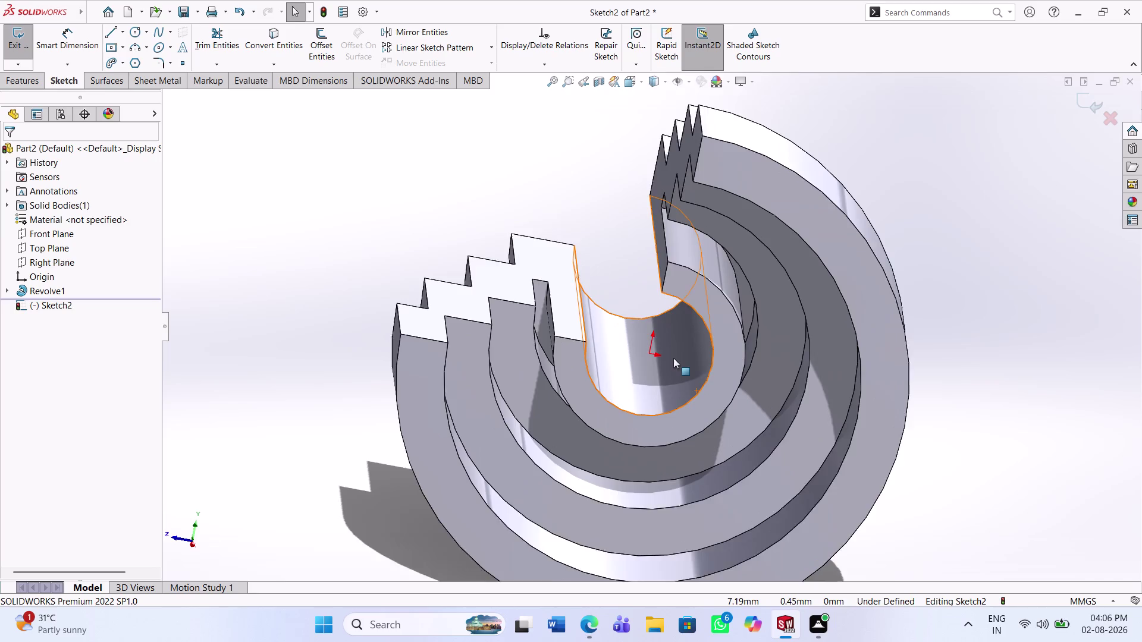
middle_drag(674, 358, 670, 330)
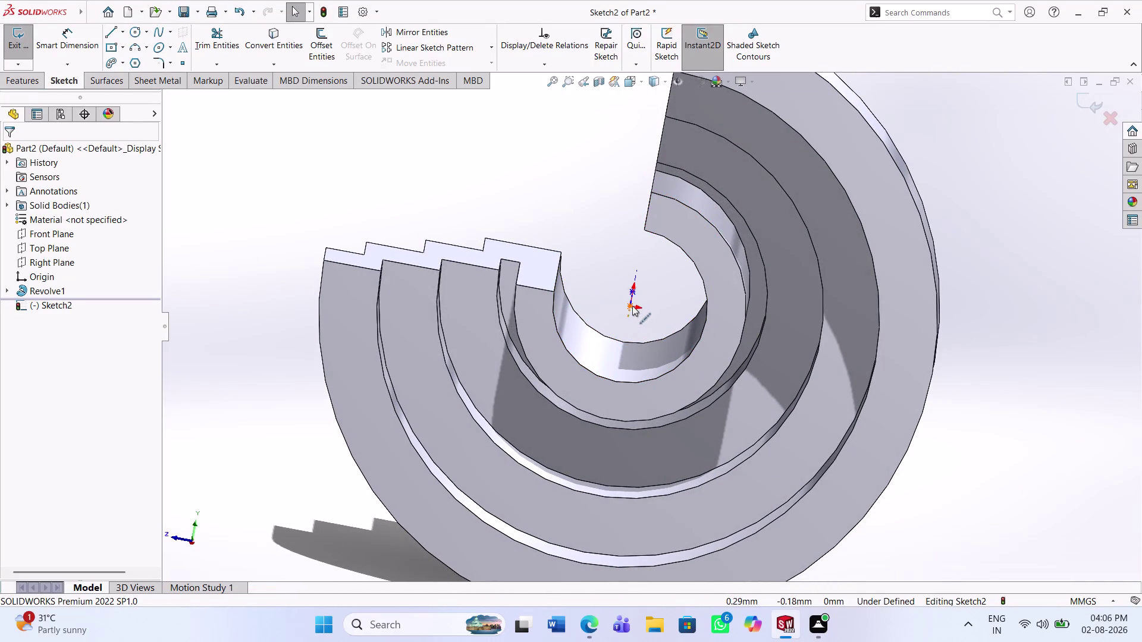
Cancel the centerline tool and discard Sketch2 without adding geometry.
click(122, 33)
click(128, 63)
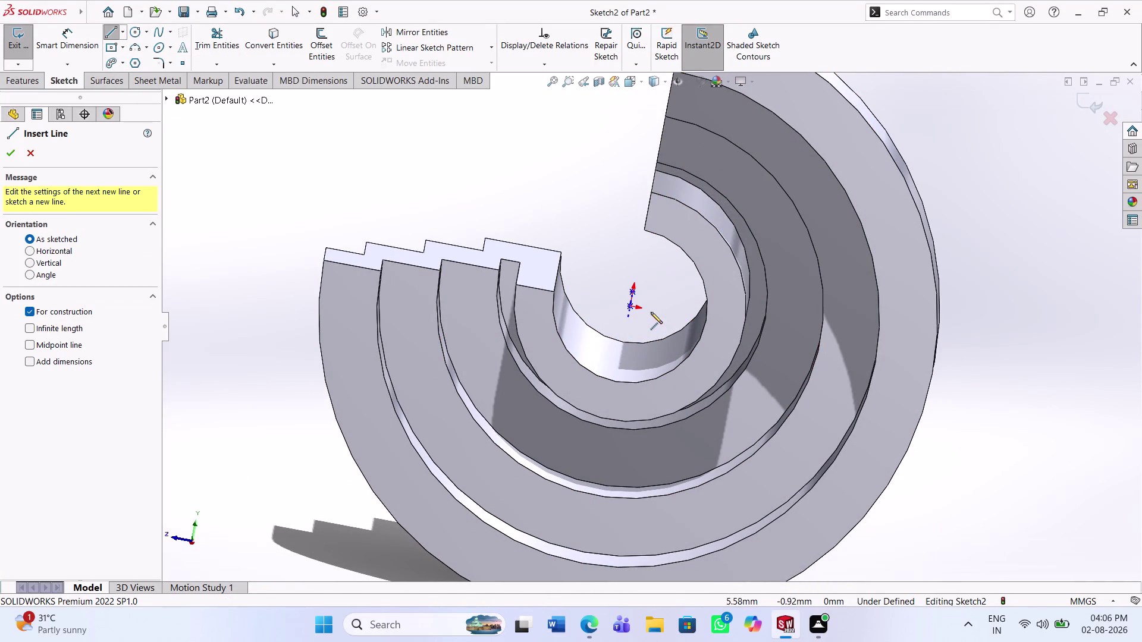
key(Escape)
key(Escape)
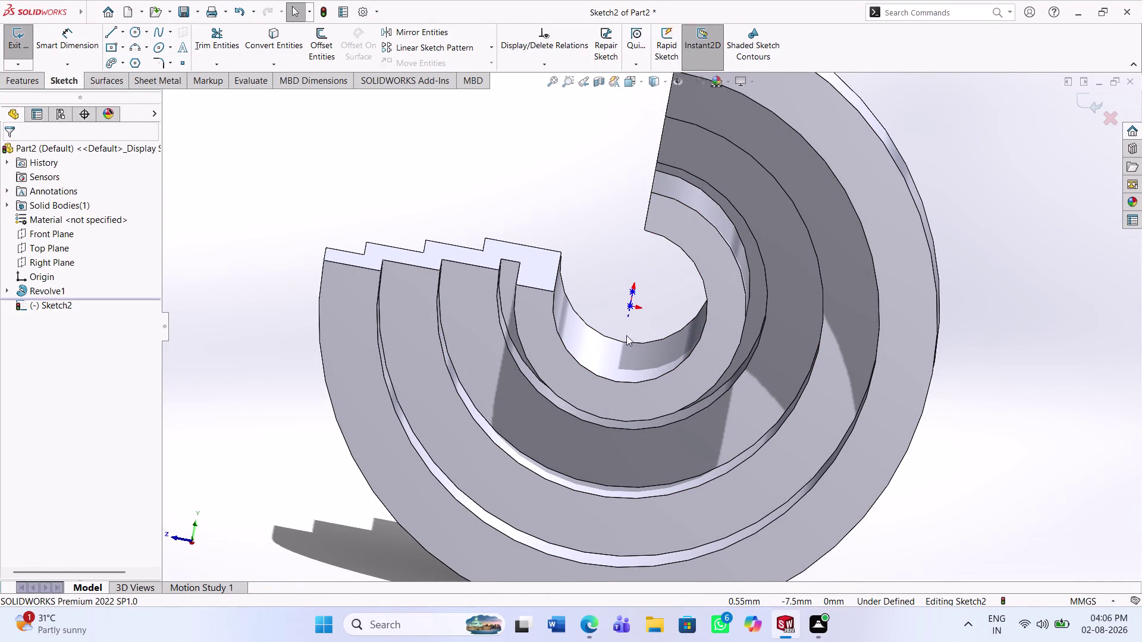
key(ctrl+z)
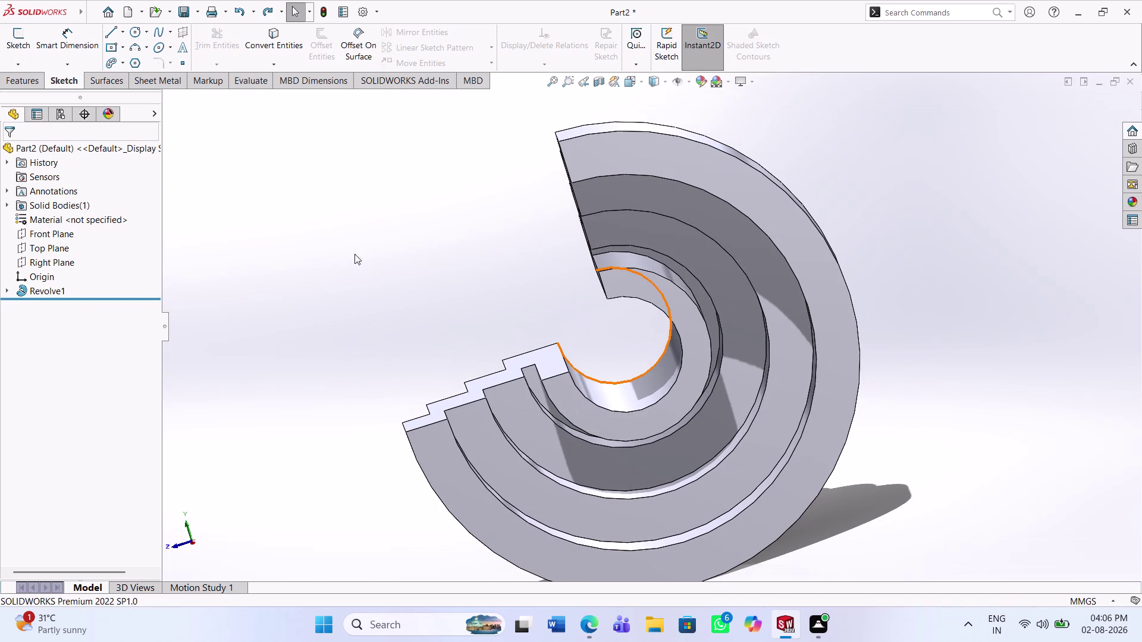
click(49, 261)
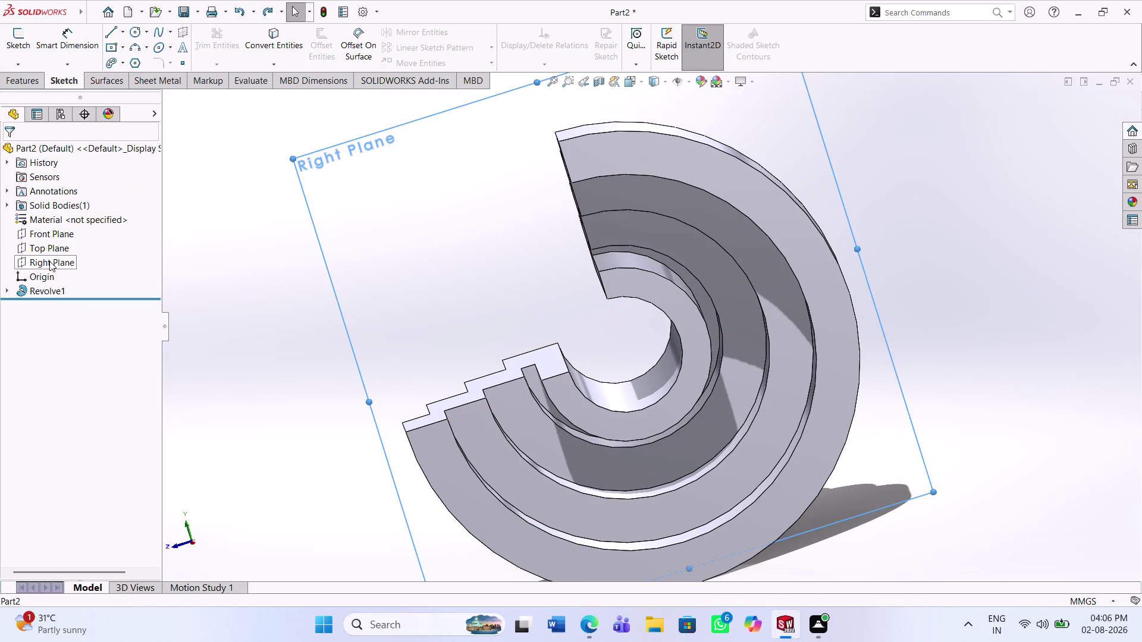
Open Sketch3 on the Right Plane, viewed normal to the ring's end.
click(59, 245)
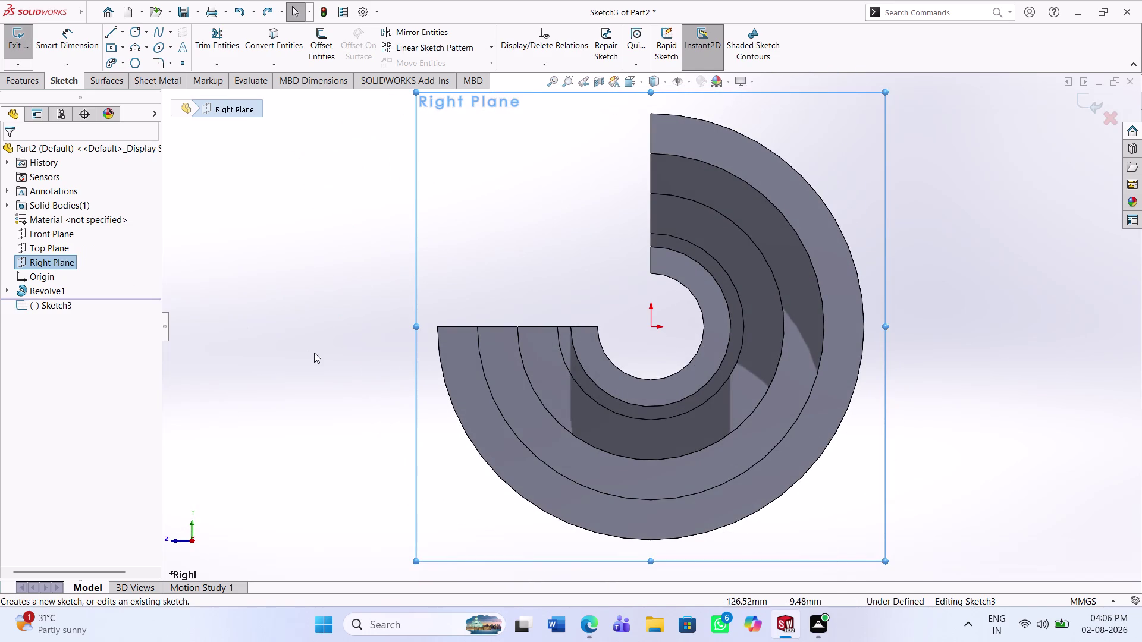
click(334, 357)
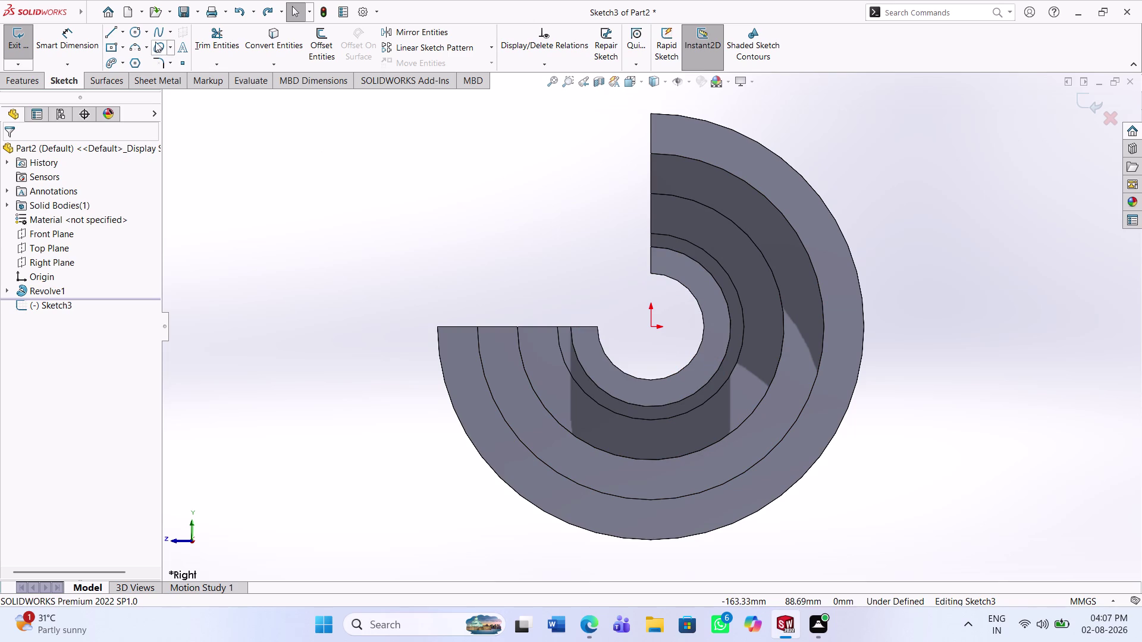
Draw a vertical construction centerline from above the bore centre down to the bore's bottom edge.
click(125, 31)
click(137, 67)
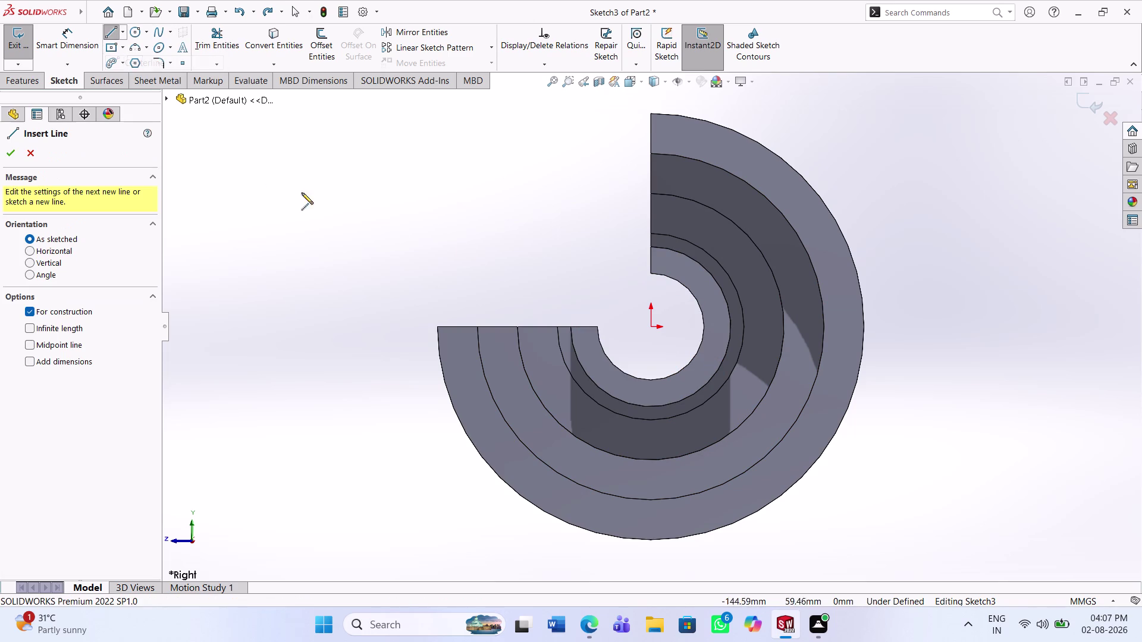
click(649, 279)
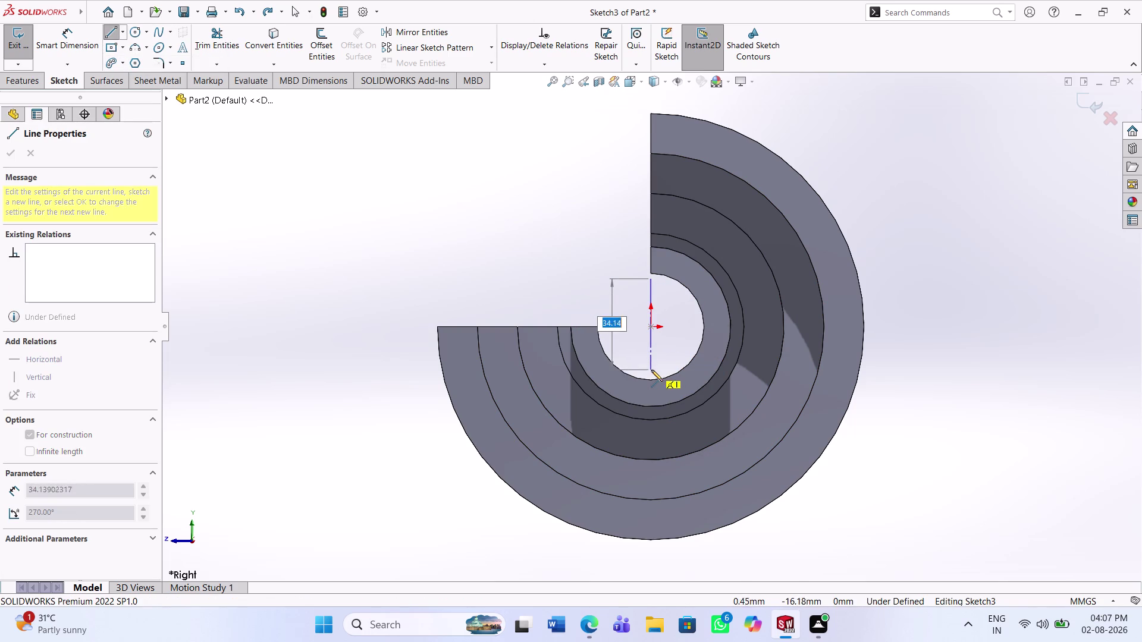
click(651, 379)
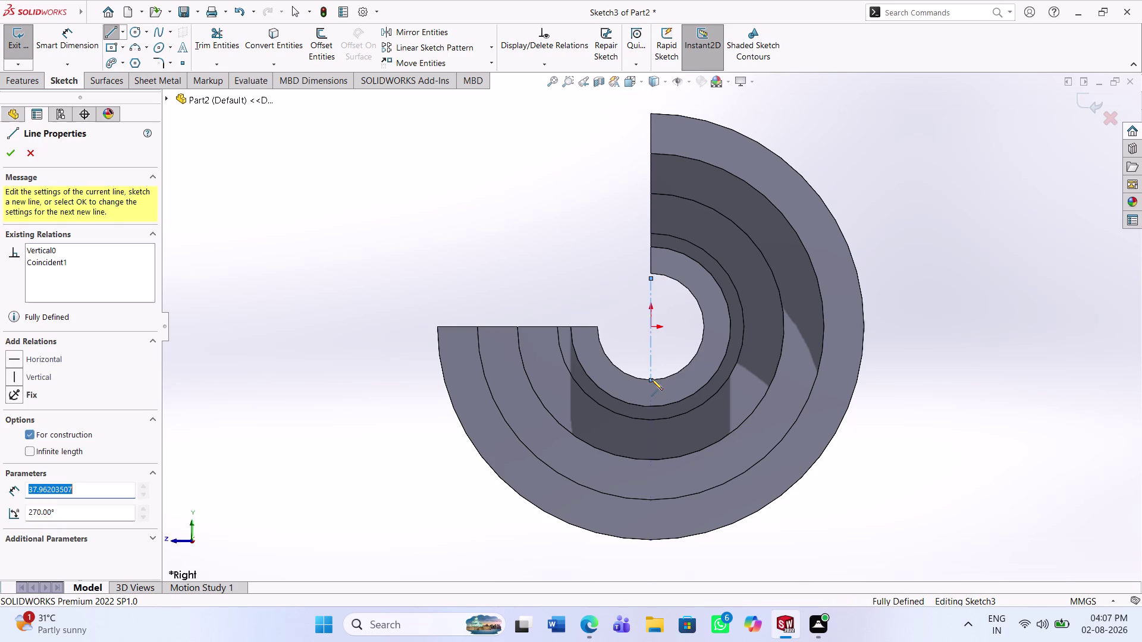
key(Escape)
key(Escape)
key(Escape)
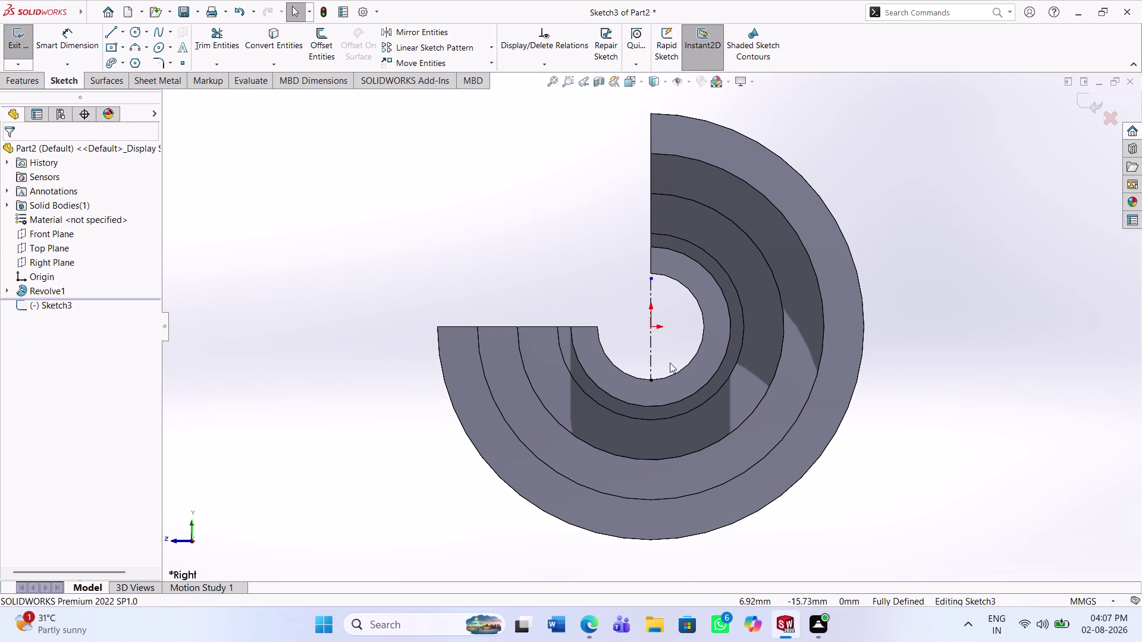
Sketch a circle centred in the bore and dimension its diameter to 30 mm.
click(133, 29)
click(654, 328)
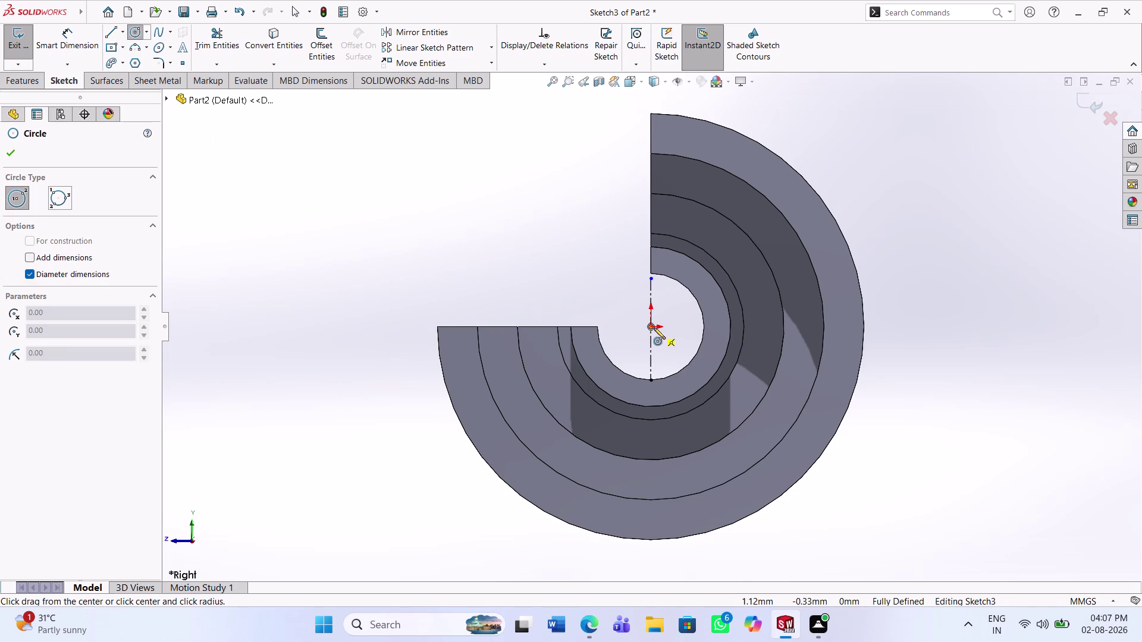
click(679, 357)
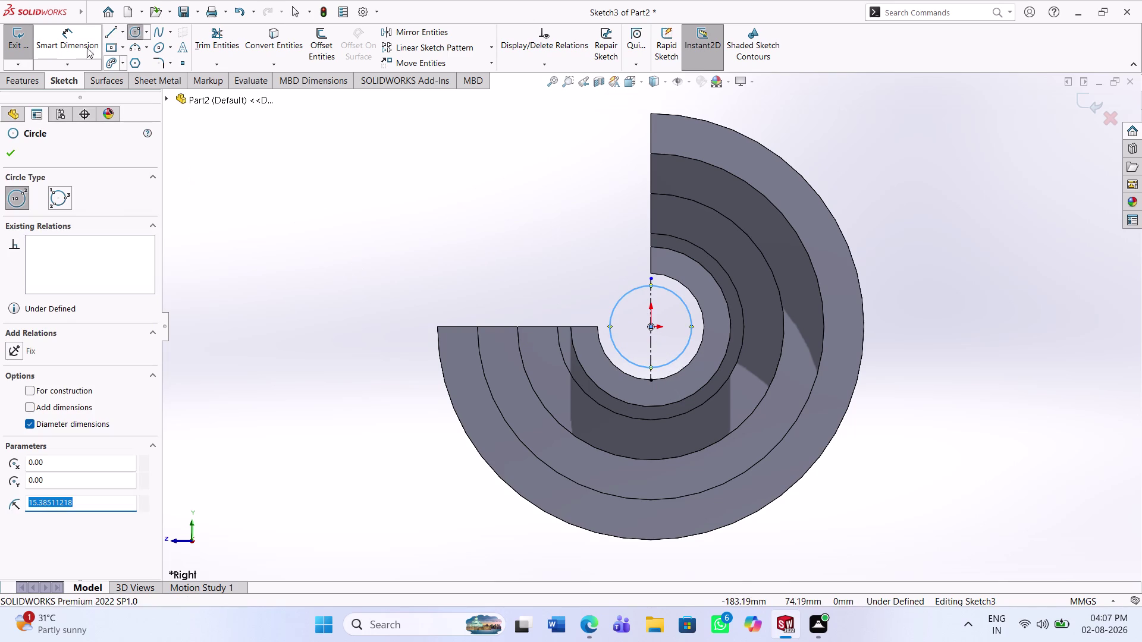
click(67, 31)
click(620, 301)
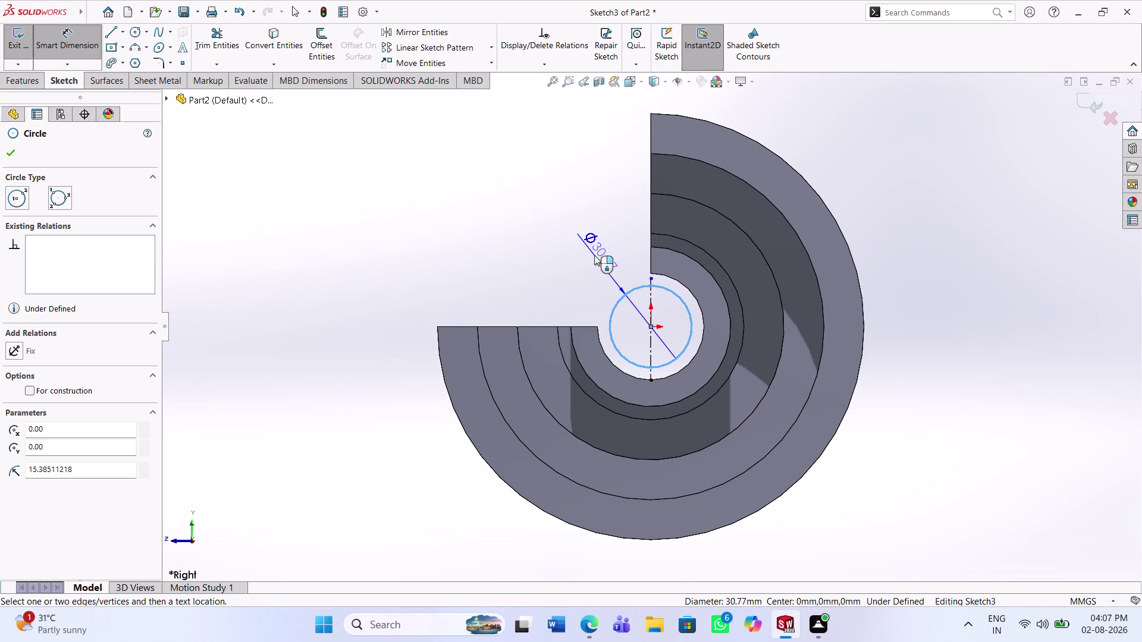
click(595, 255)
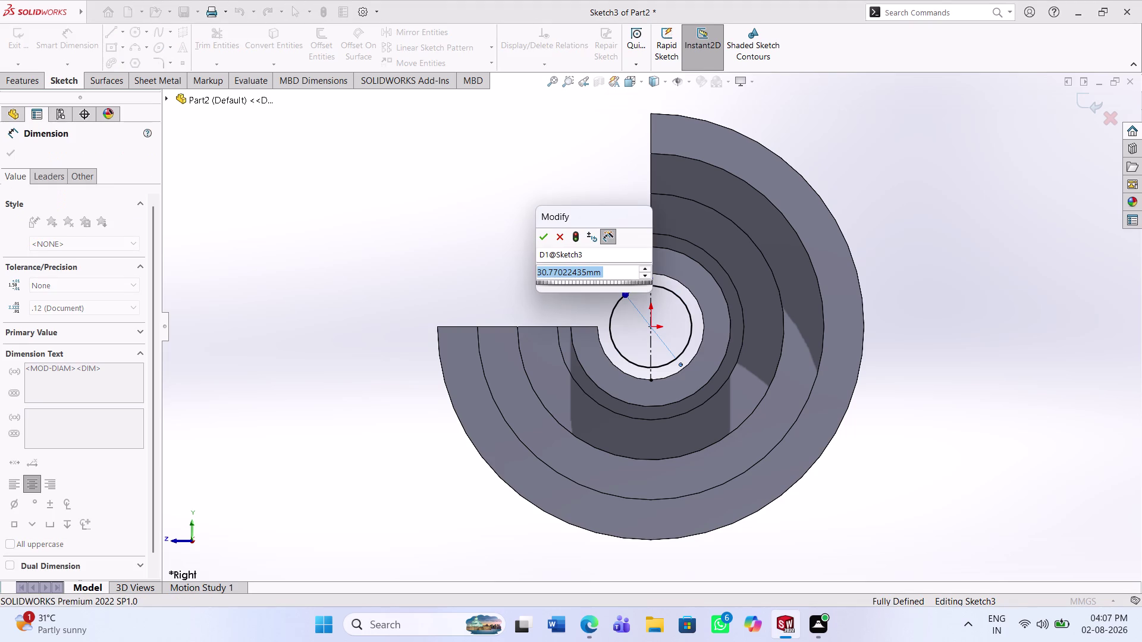
text(30)
key(Return)
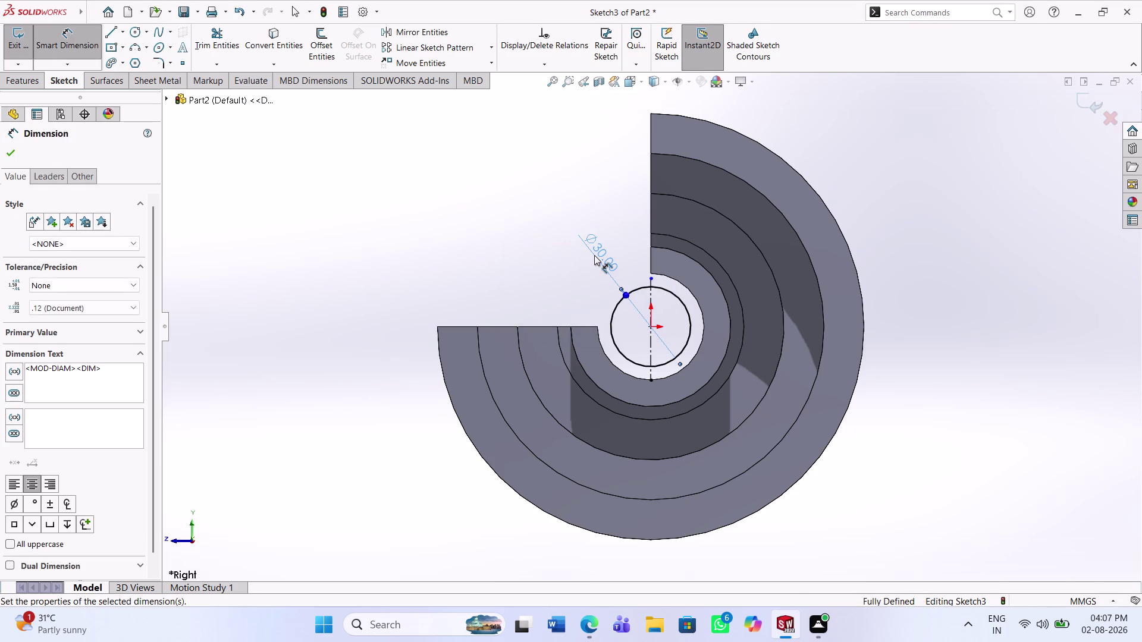
click(596, 252)
click(615, 213)
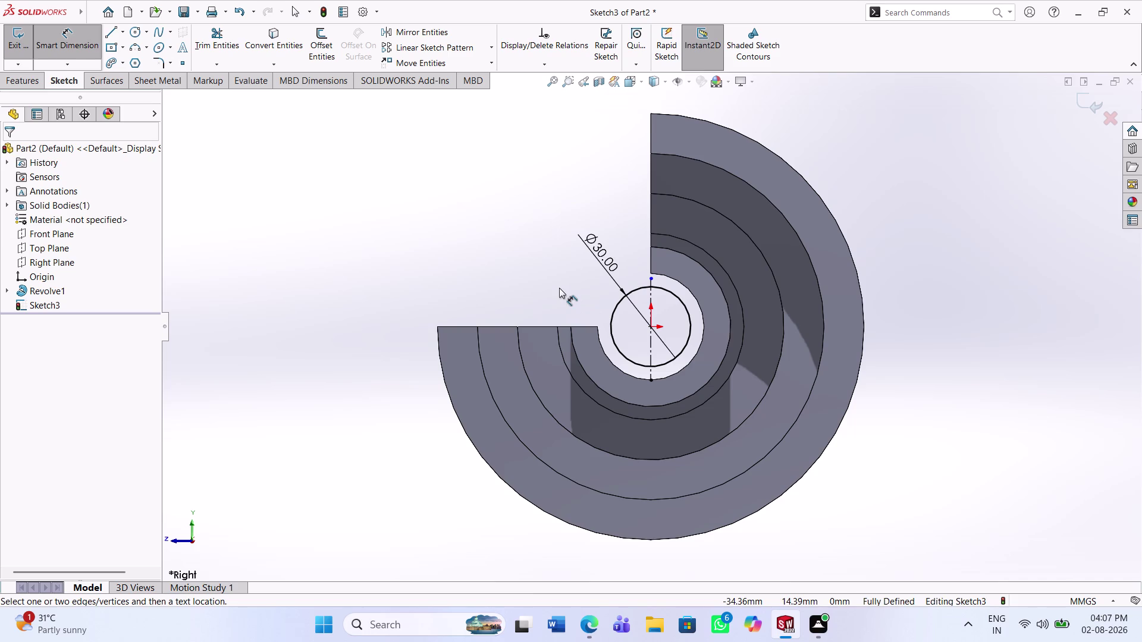
Undo the circle dimension, the circle, the bore sketch and the revolve.
key(ctrl+z)
key(ctrl+z)
key(ctrl+z)
key(ctrl+z)
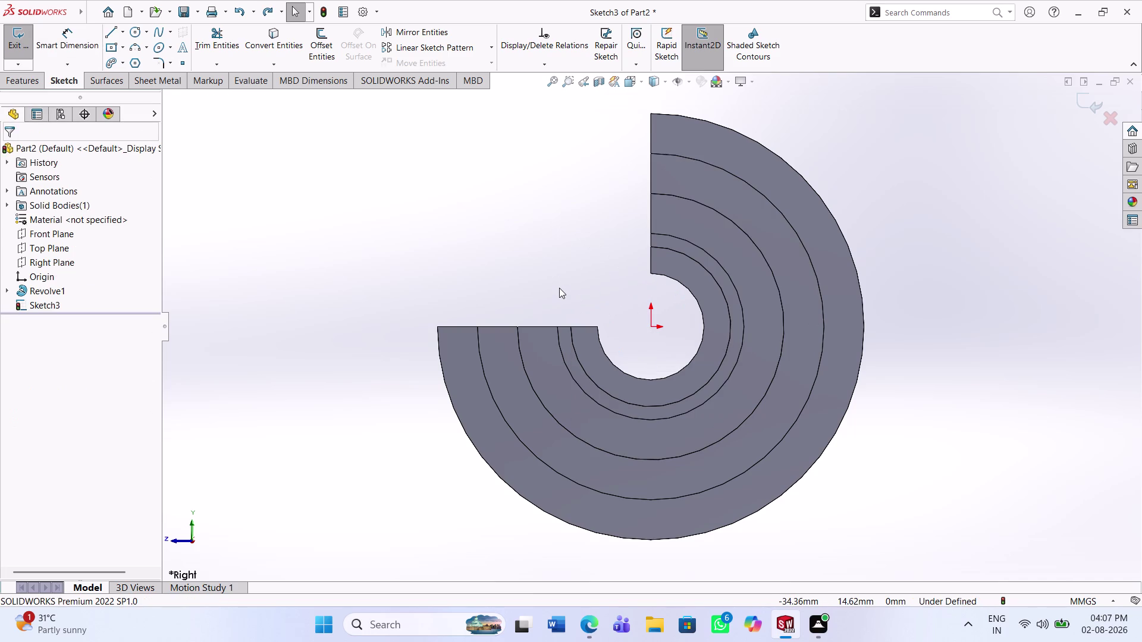
key(ctrl+z)
key(ctrl+z)
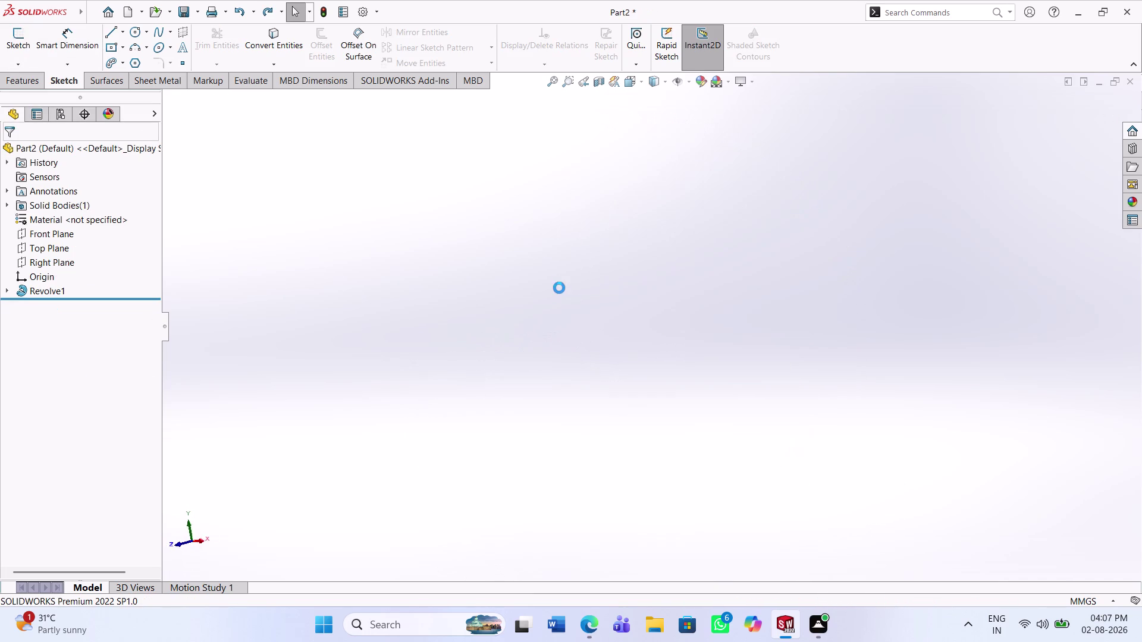
Try a 20 mm dimension on the inner horizontal line, then undo it as over-defining.
scroll(down, 3)
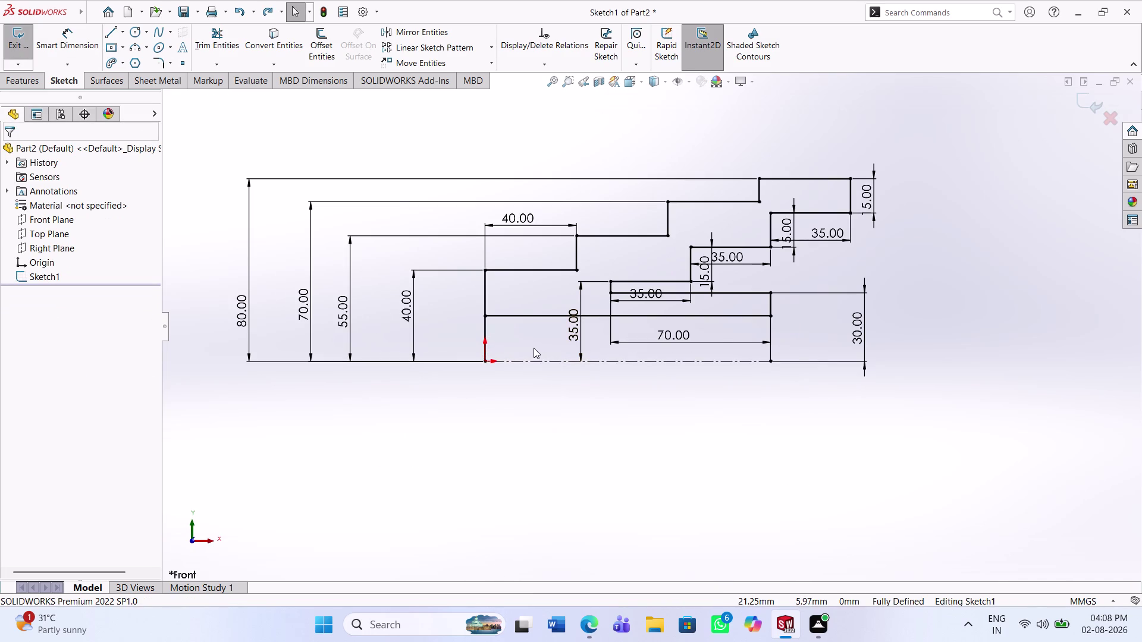
scroll(down, 3)
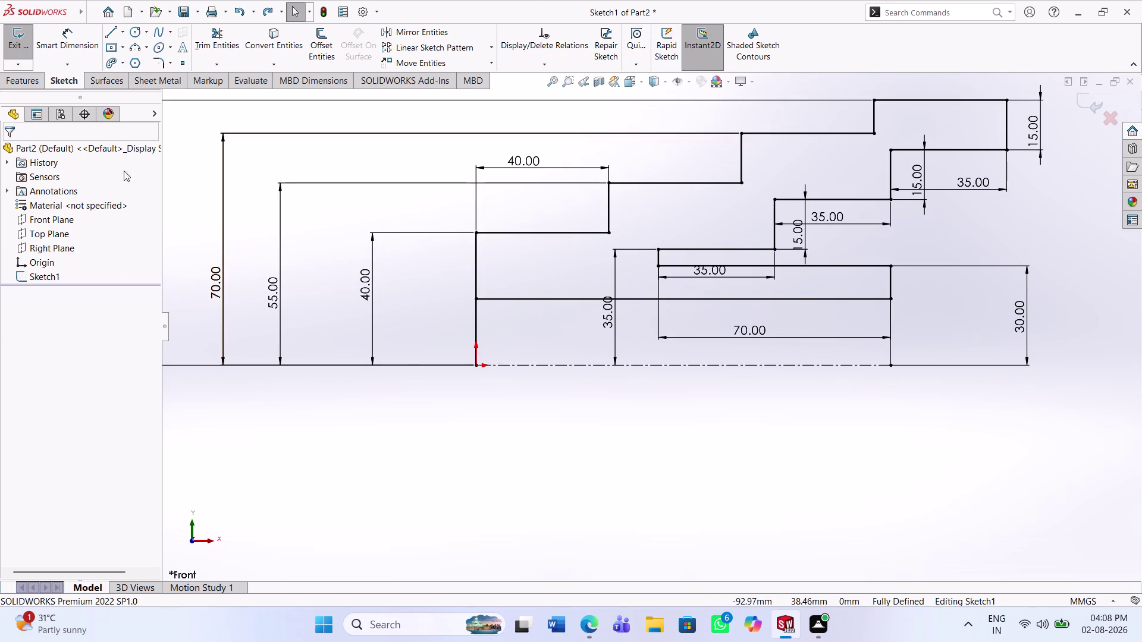
click(65, 40)
click(512, 296)
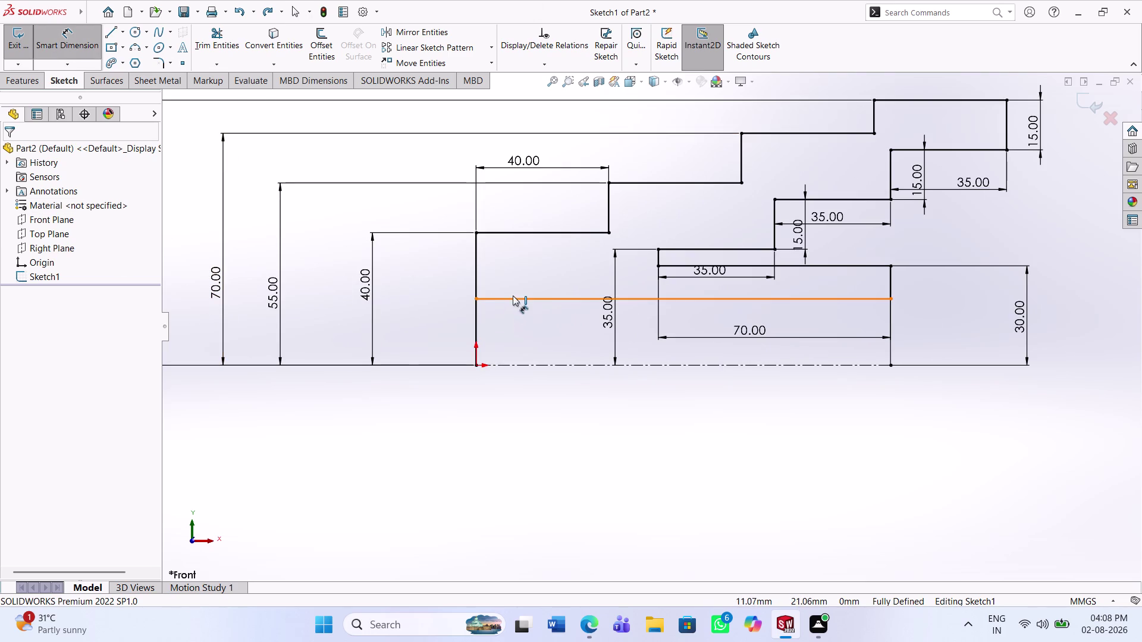
click(524, 365)
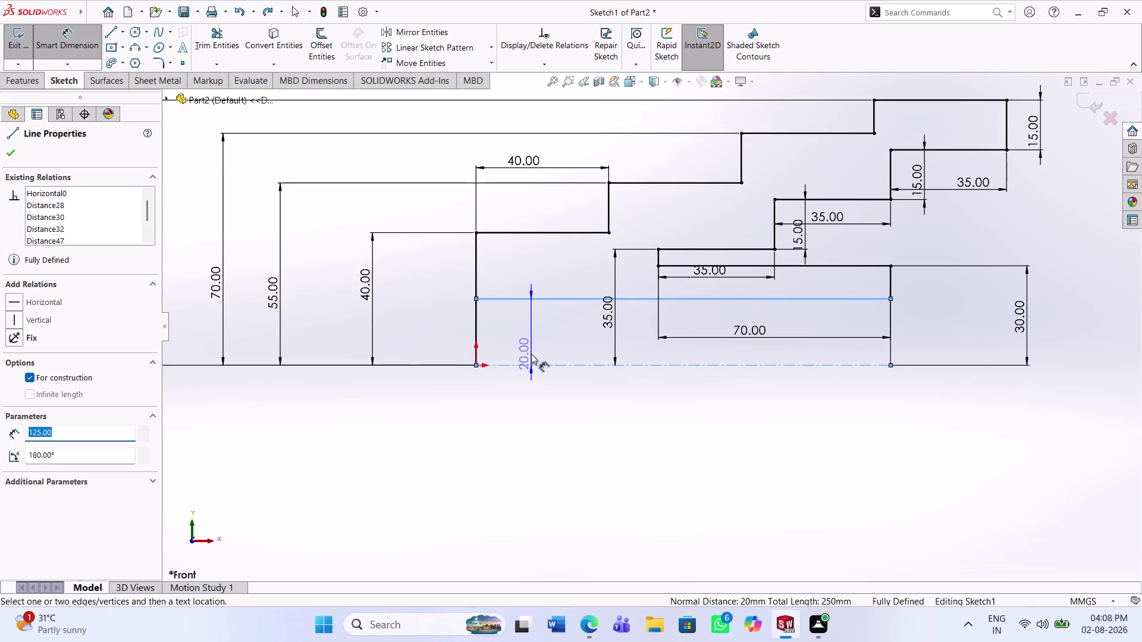
click(531, 347)
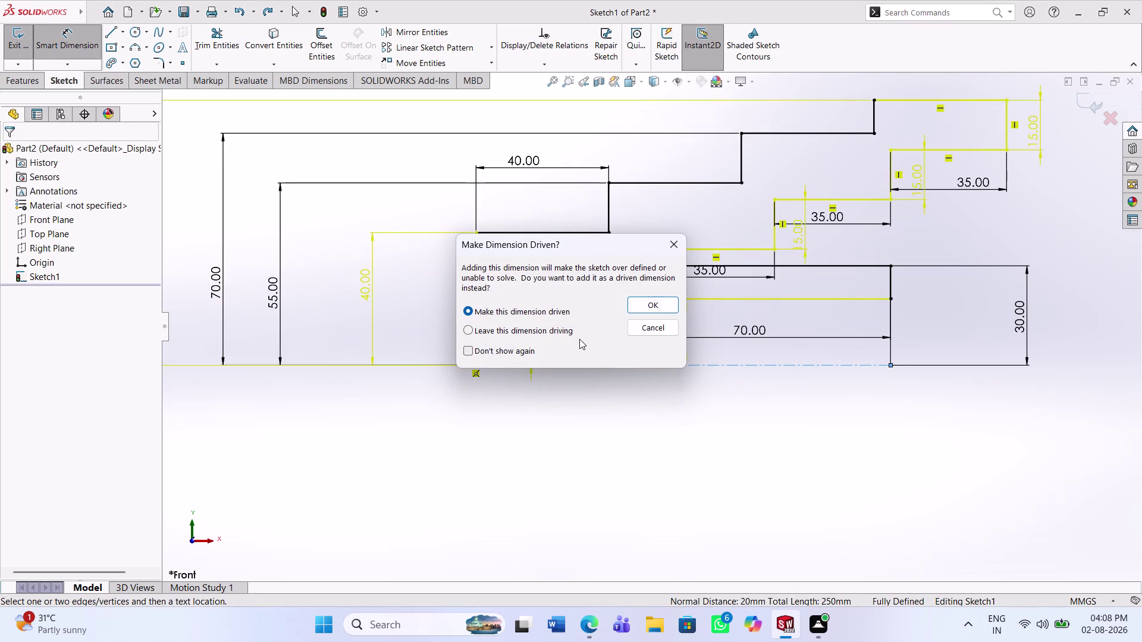
click(633, 325)
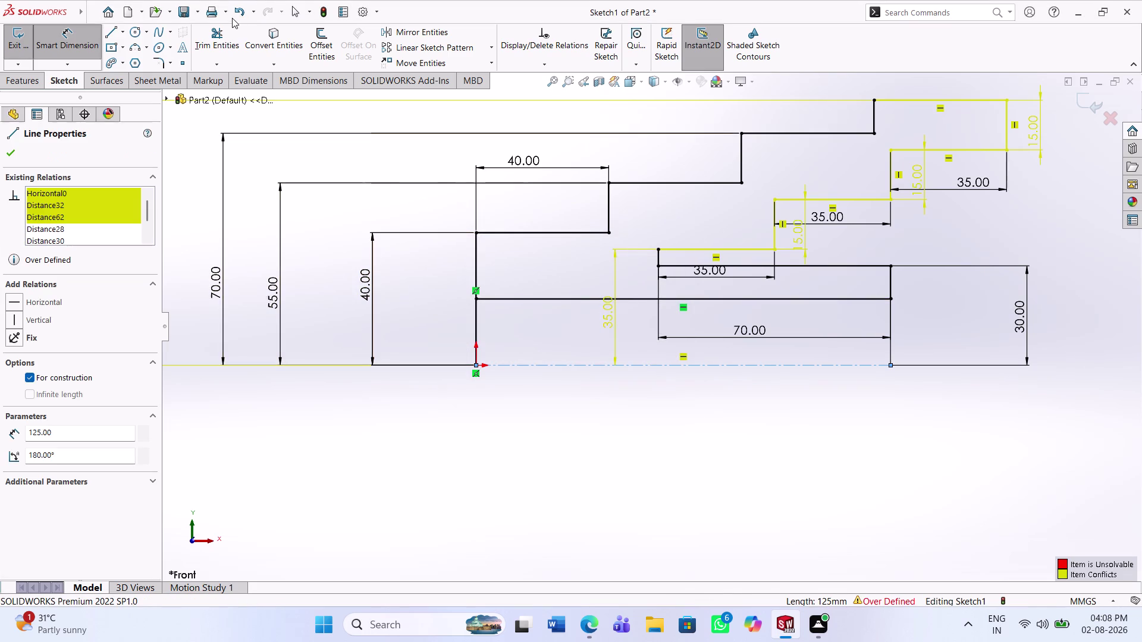
click(11, 157)
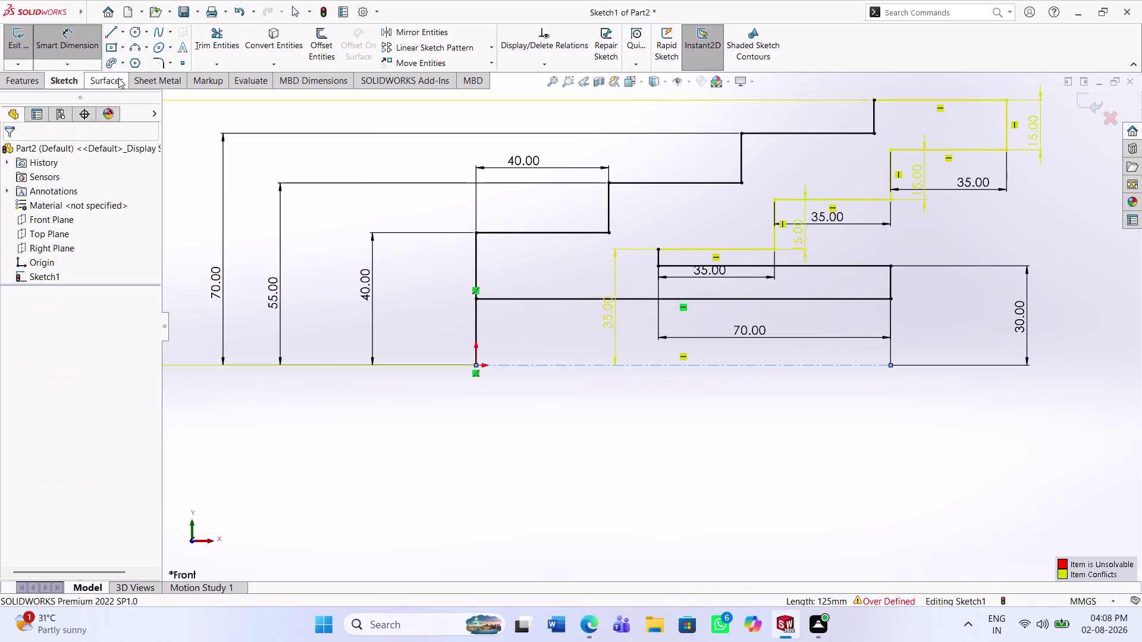
click(235, 17)
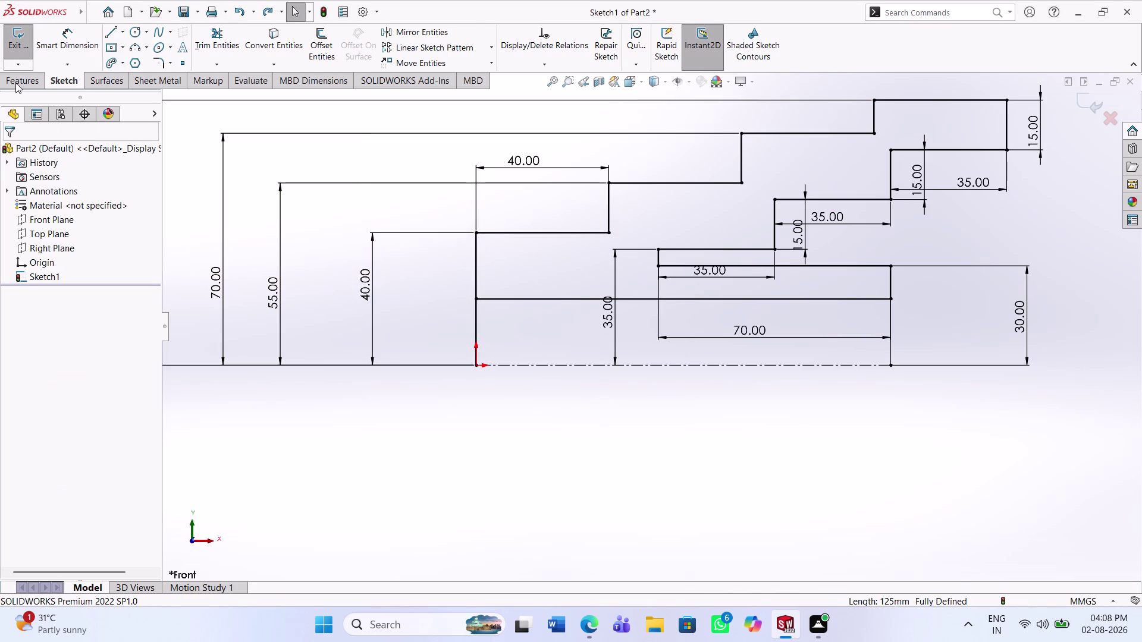
Revolve the stepped profile region by 270° into a solid ring.
click(15, 82)
click(56, 56)
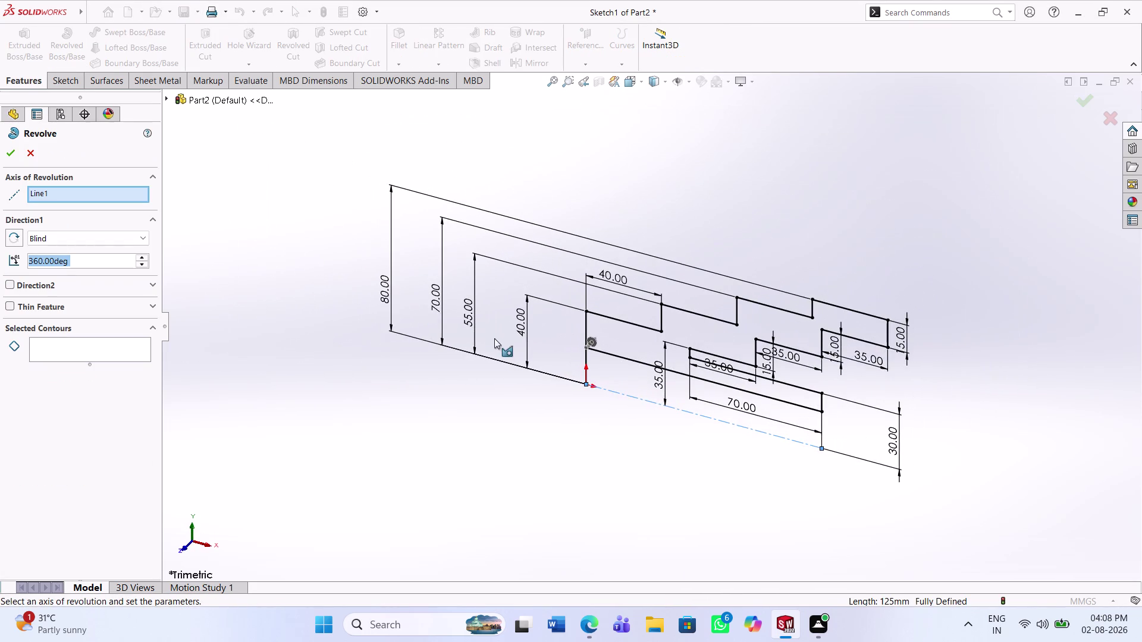
click(771, 326)
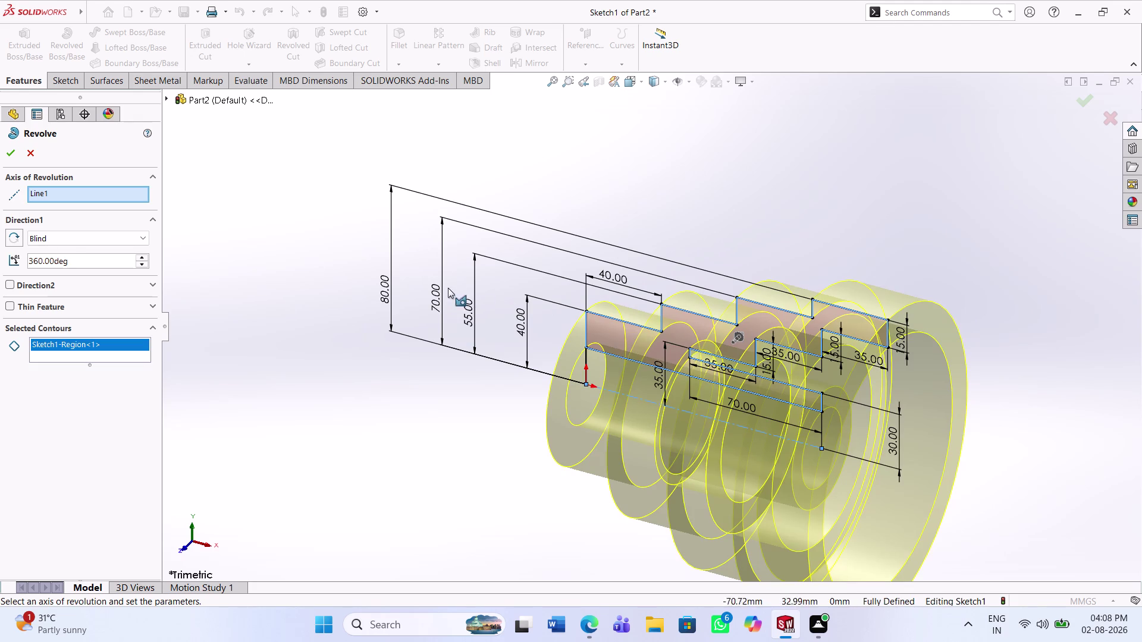
drag(107, 264, 0, 260)
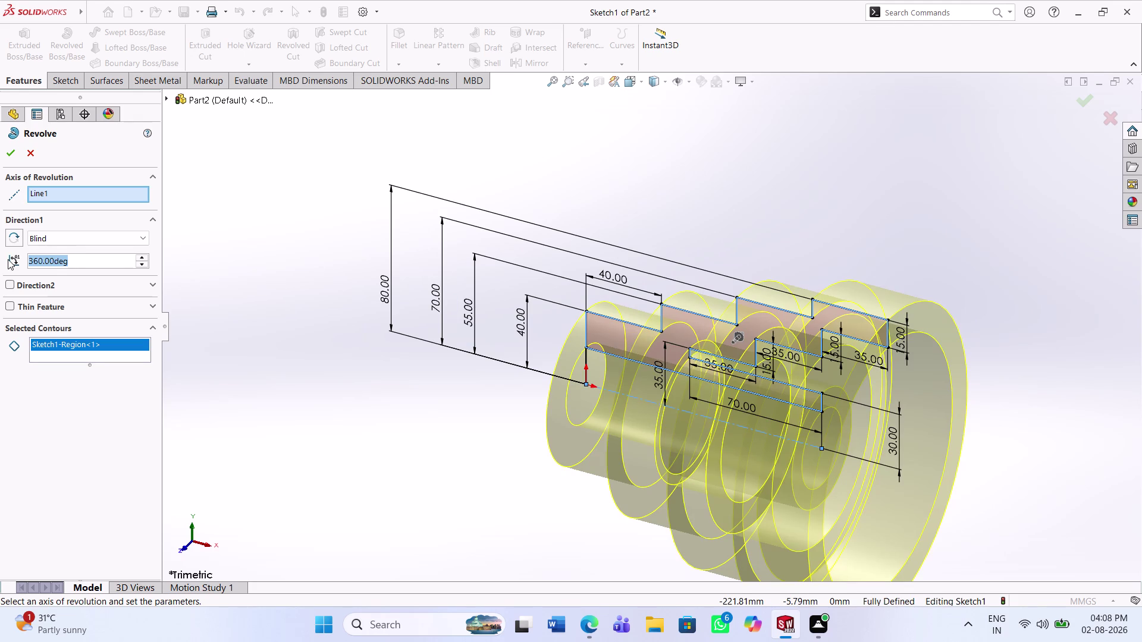
text(270)
key(Return)
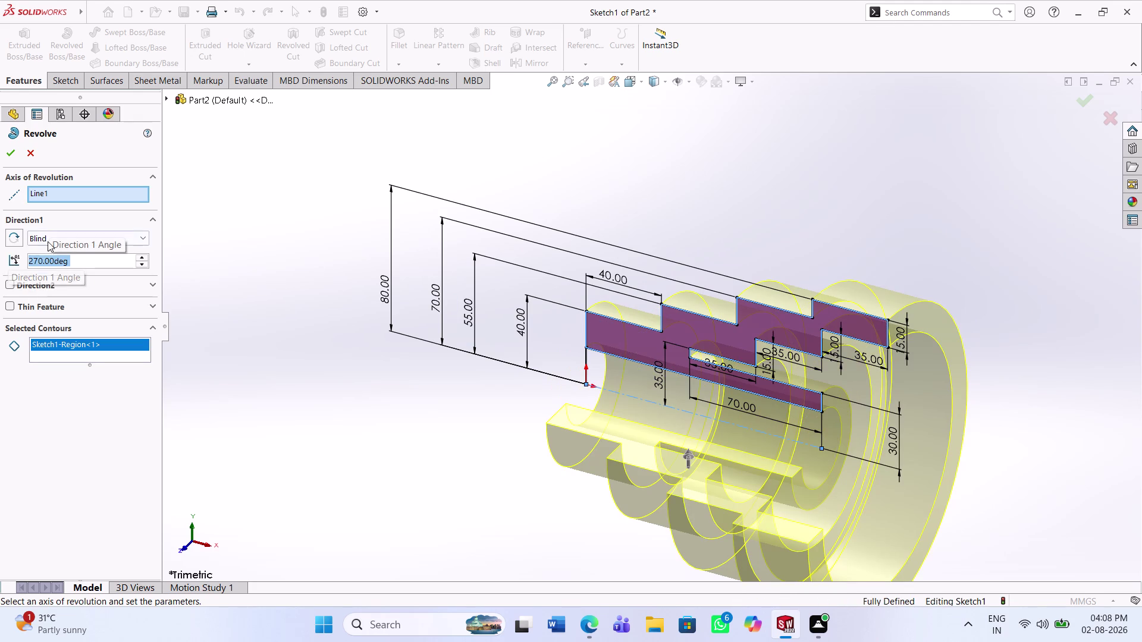
click(10, 153)
Orbit to view the ring and start a new sketch on the Right Plane.
middle_drag(780, 494, 745, 443)
scroll(down, 3)
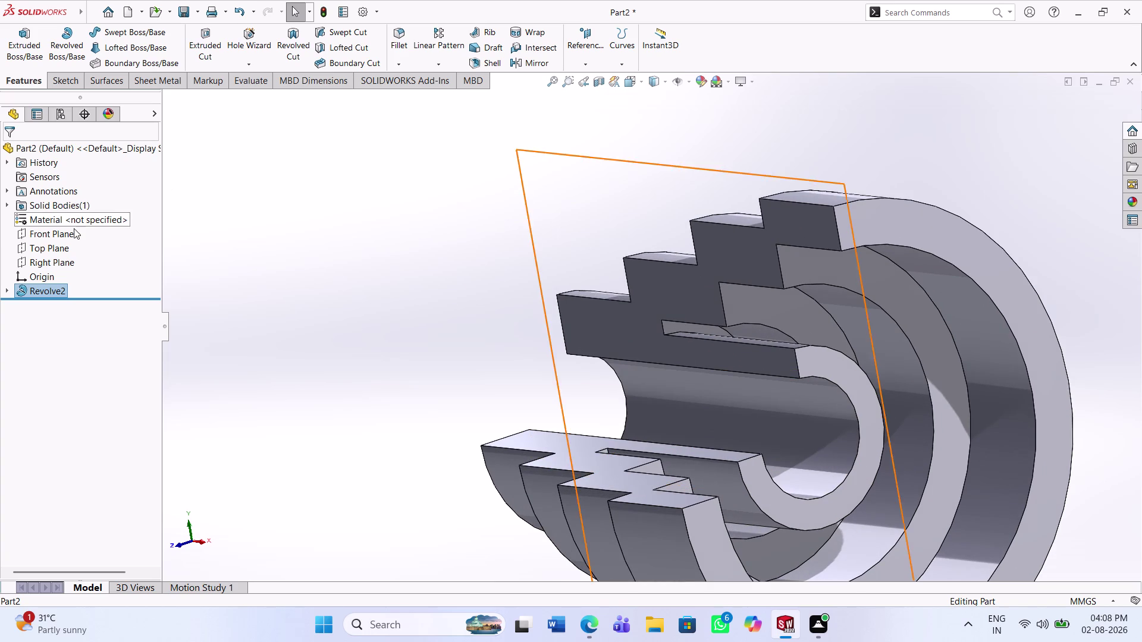
click(56, 254)
click(57, 259)
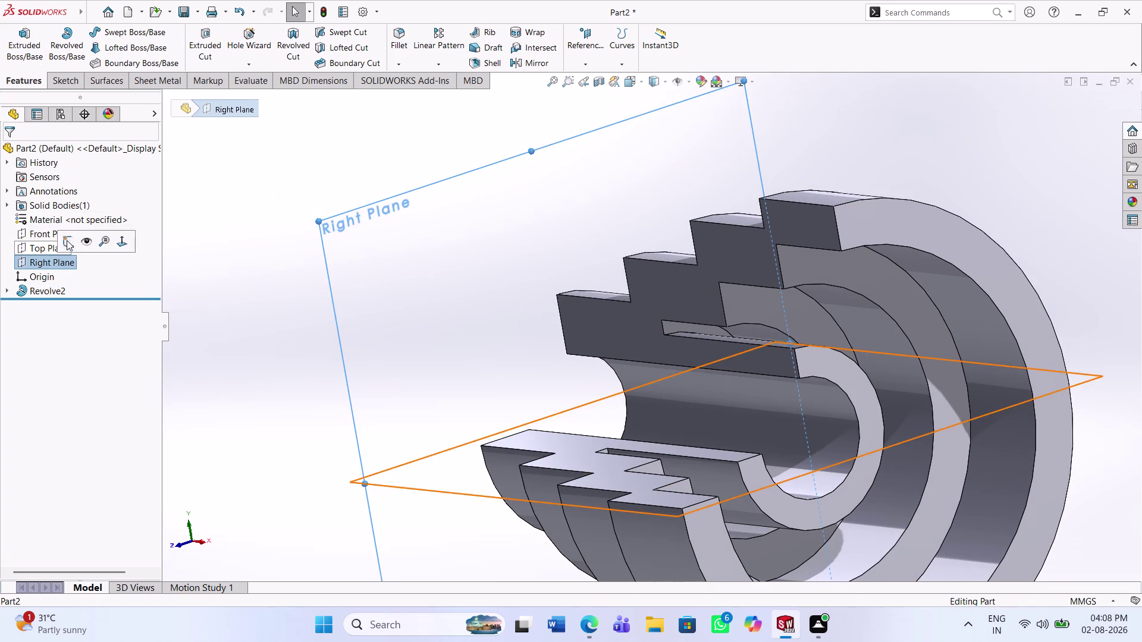
click(67, 239)
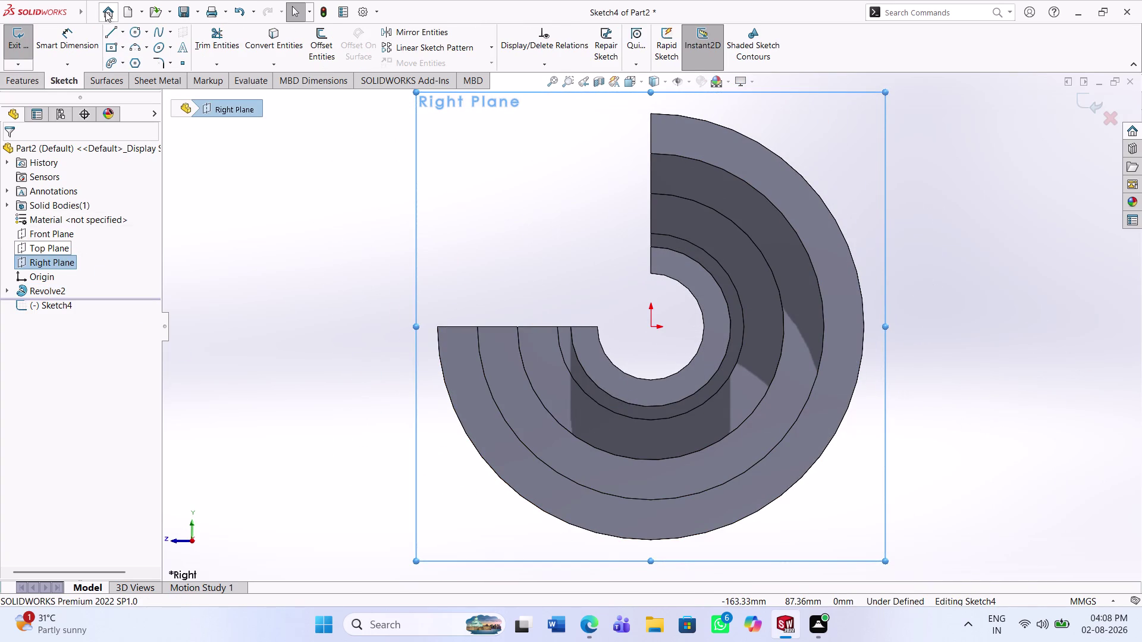
Draw a vertical construction centerline from the origin down to the bottom of the bore.
click(122, 26)
click(136, 62)
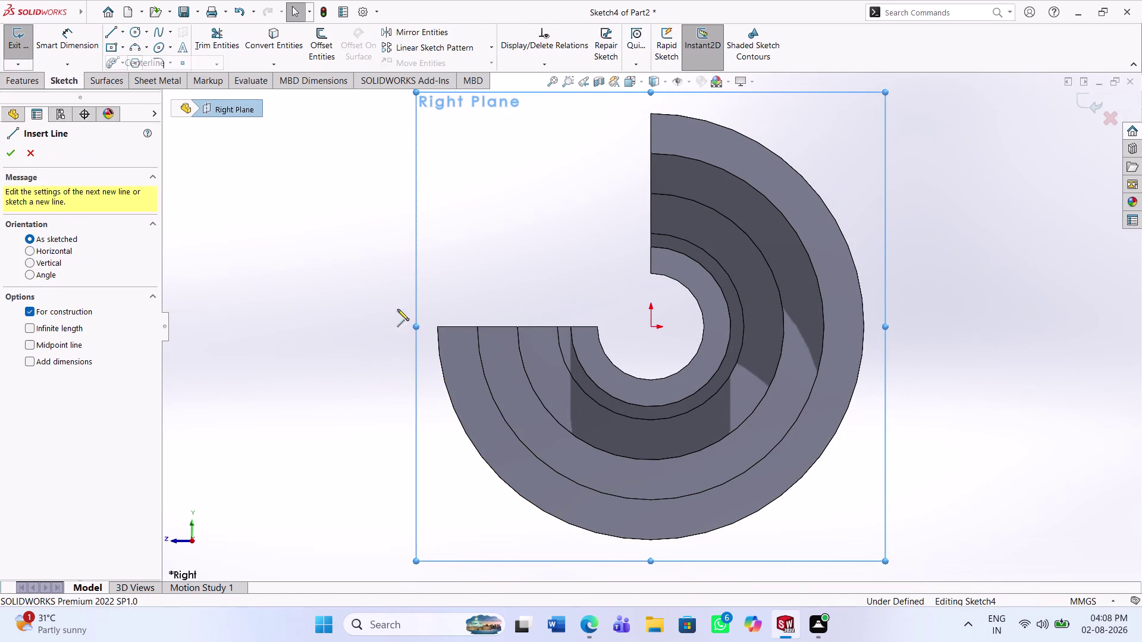
click(651, 328)
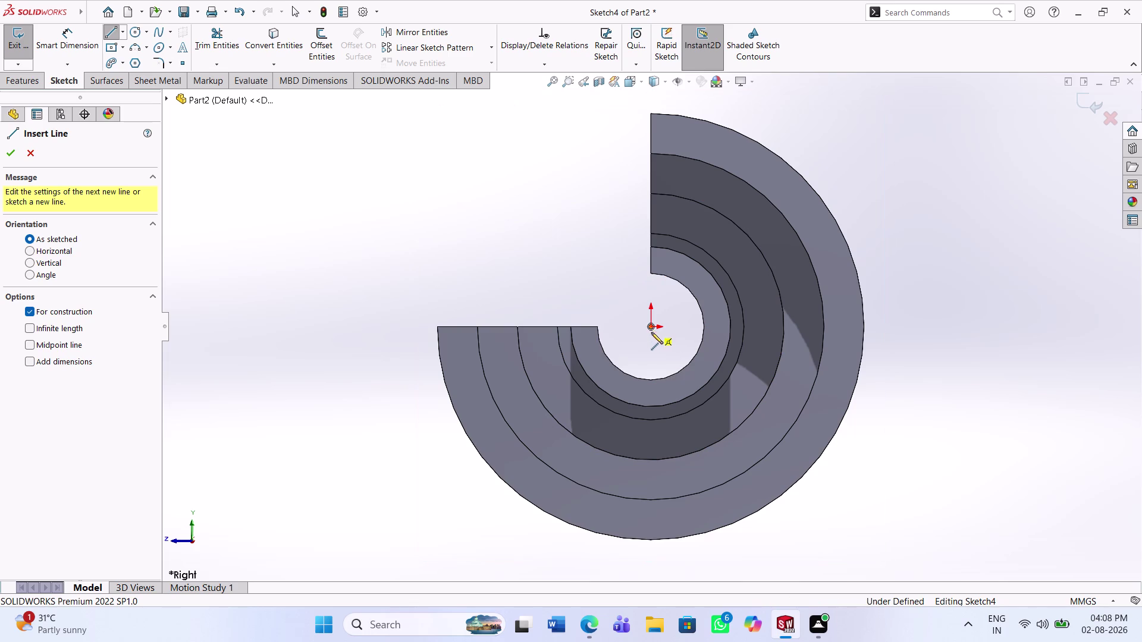
click(653, 380)
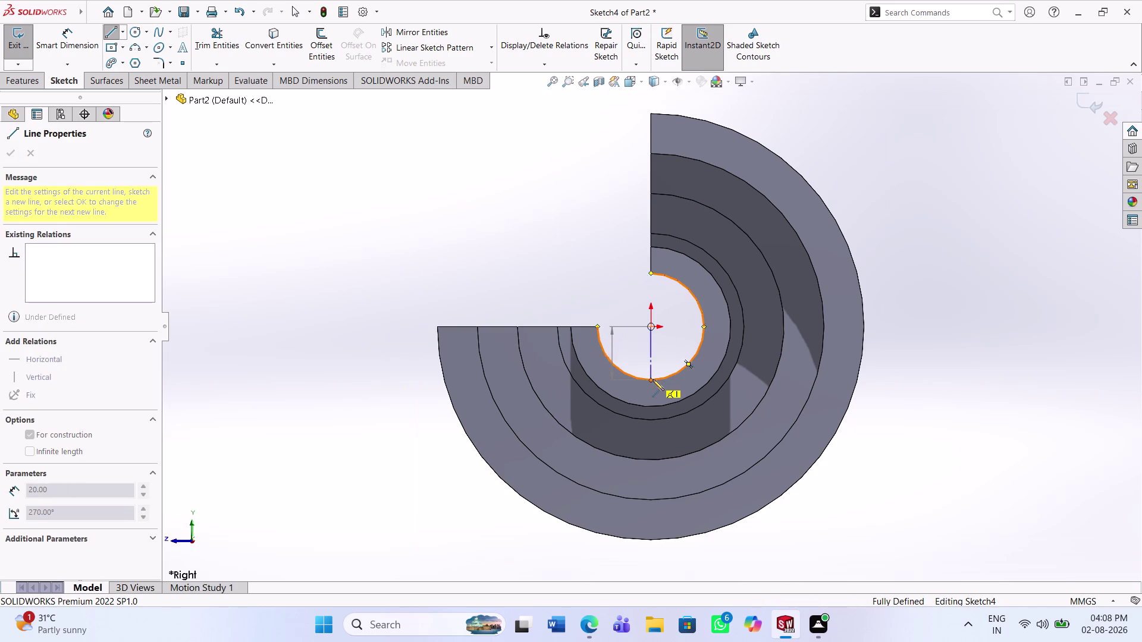
key(Escape)
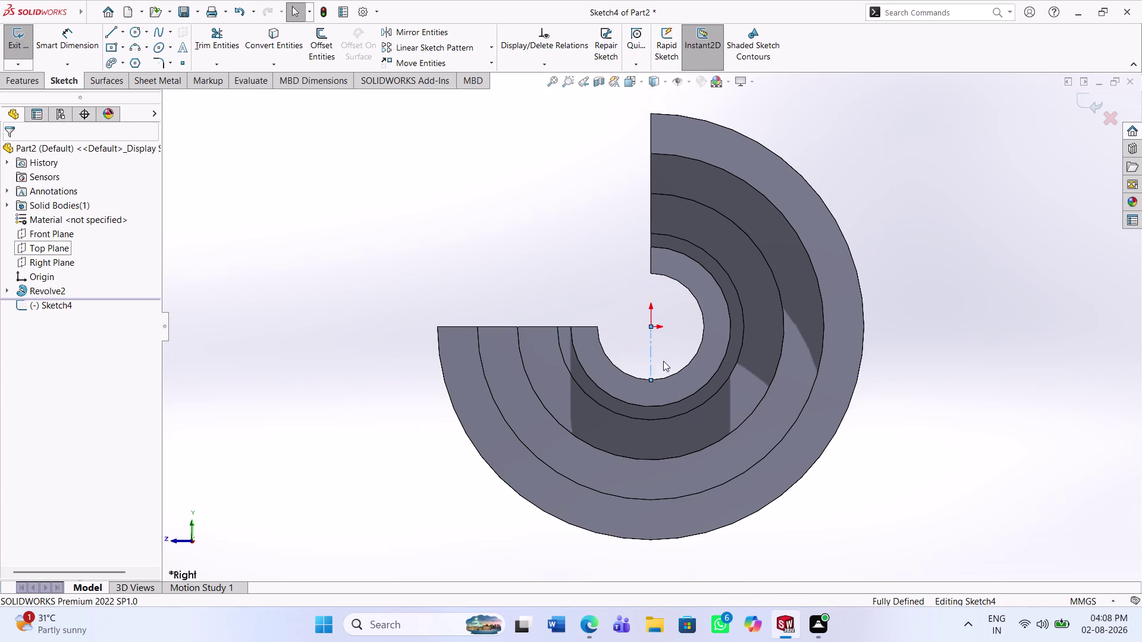
key(Escape)
key(Escape)
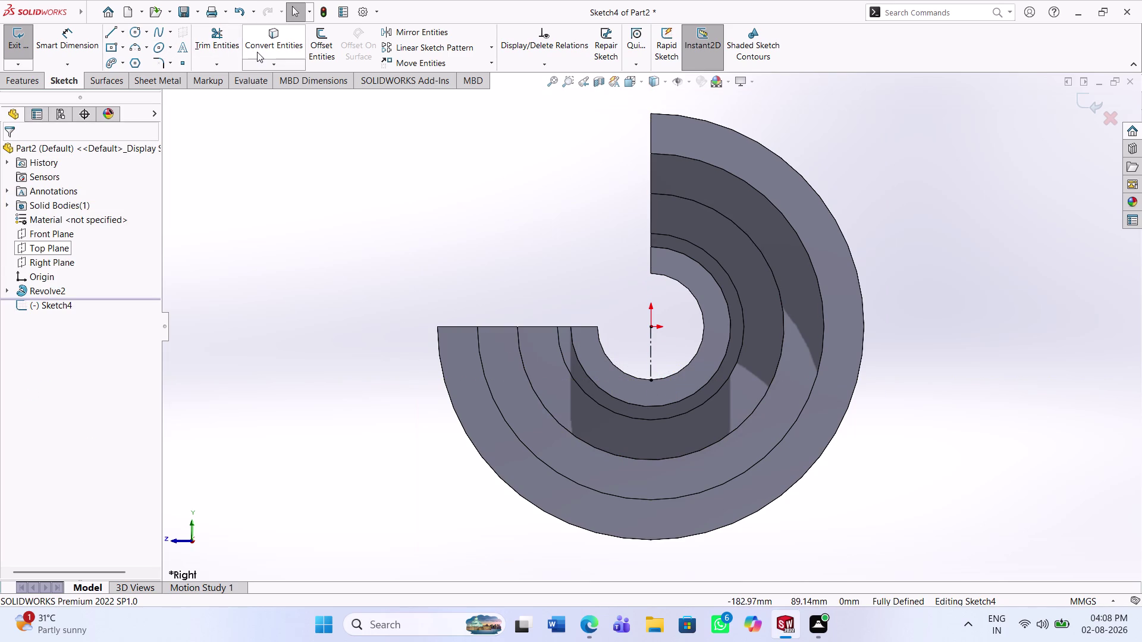
Convert the bore's circular edge into the sketch with Convert Entities.
click(257, 51)
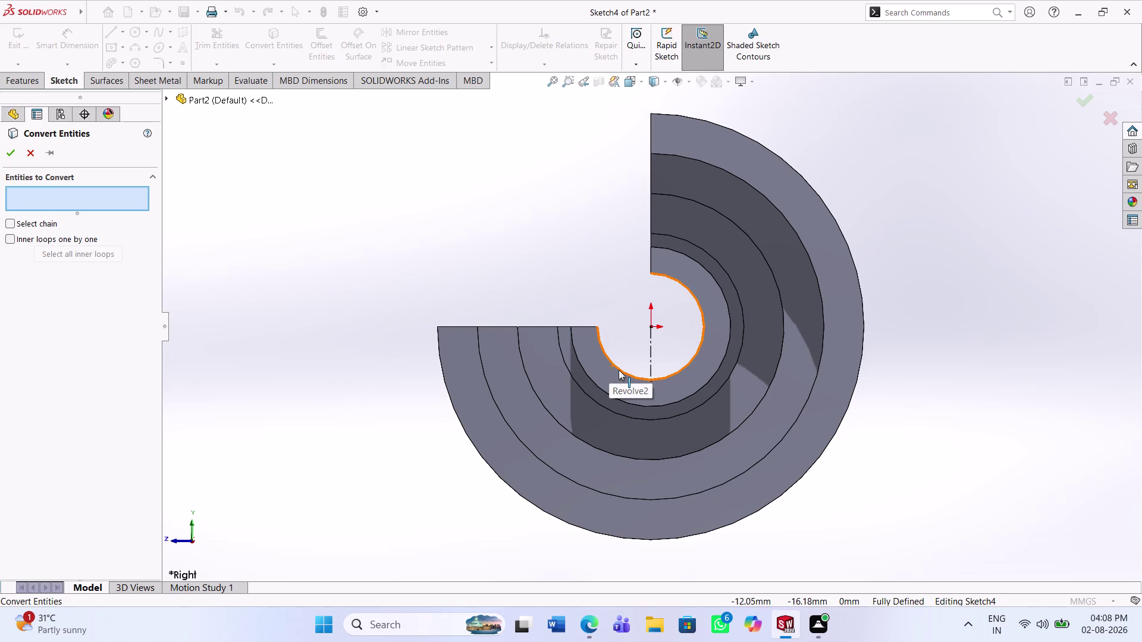
click(619, 370)
click(7, 149)
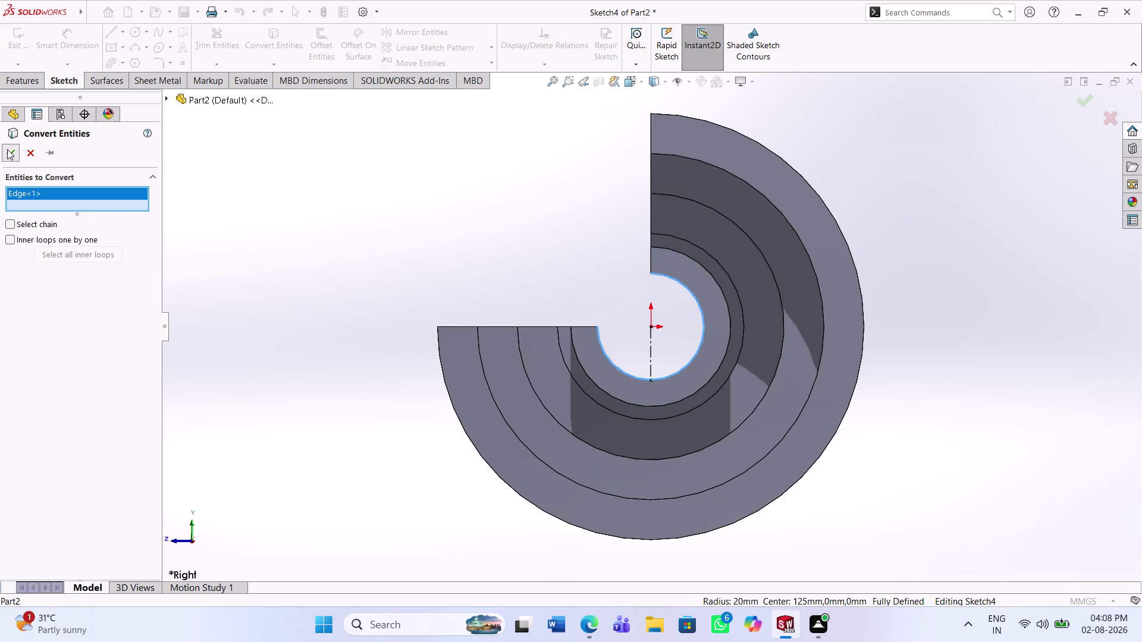
click(109, 33)
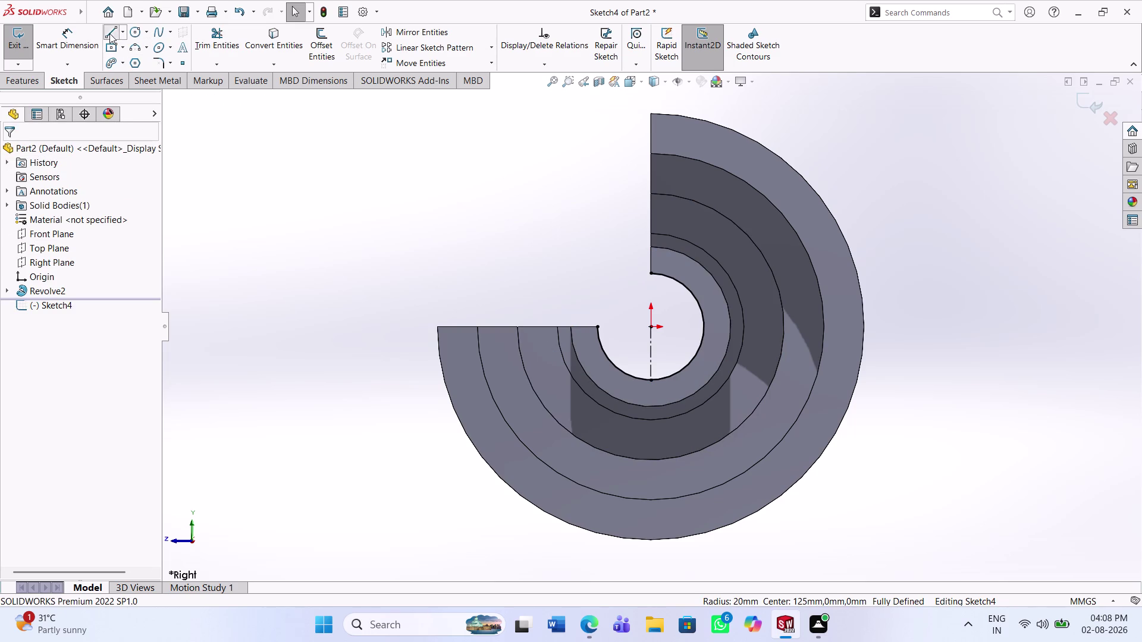
click(651, 370)
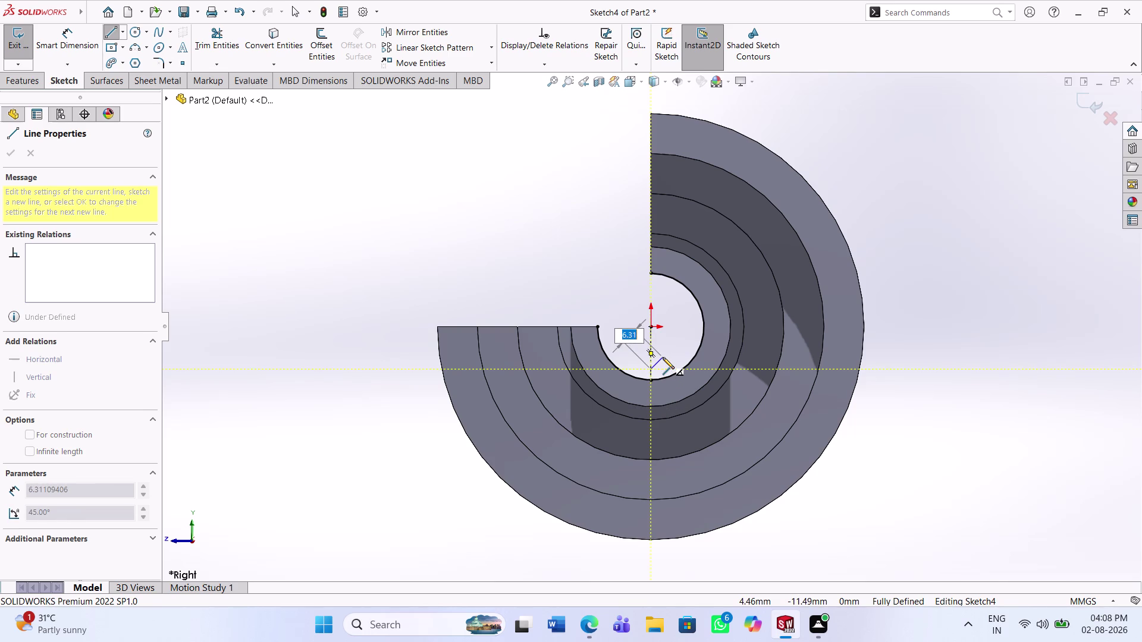
Draw a vertical line from the origin and a closed rectangular keyway outline at the bore bottom.
key(Escape)
key(Escape)
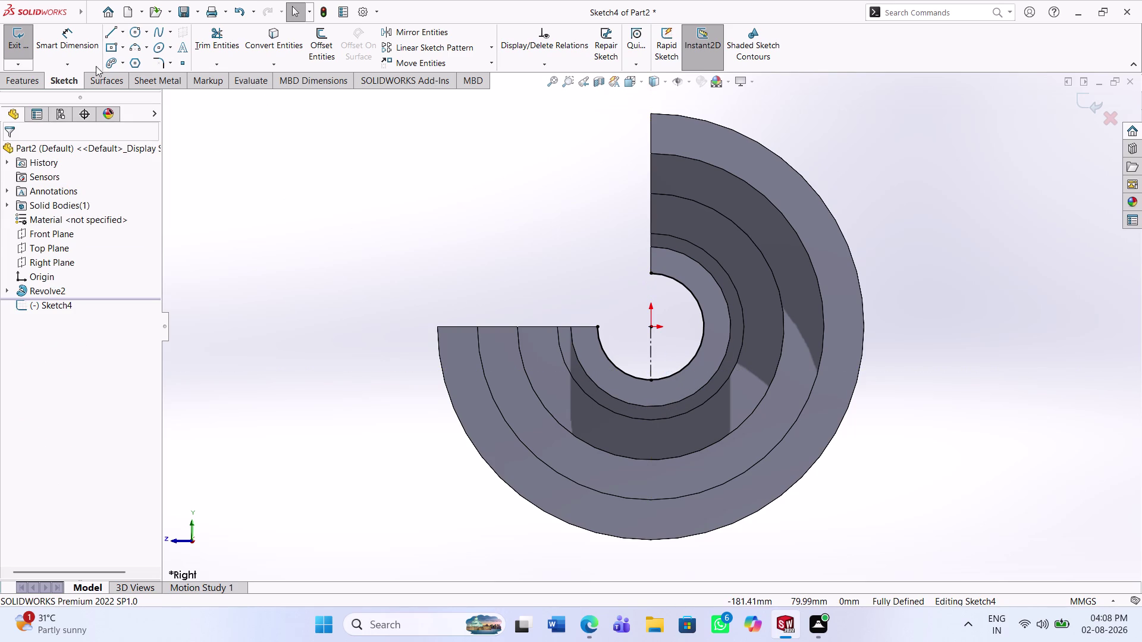
click(111, 36)
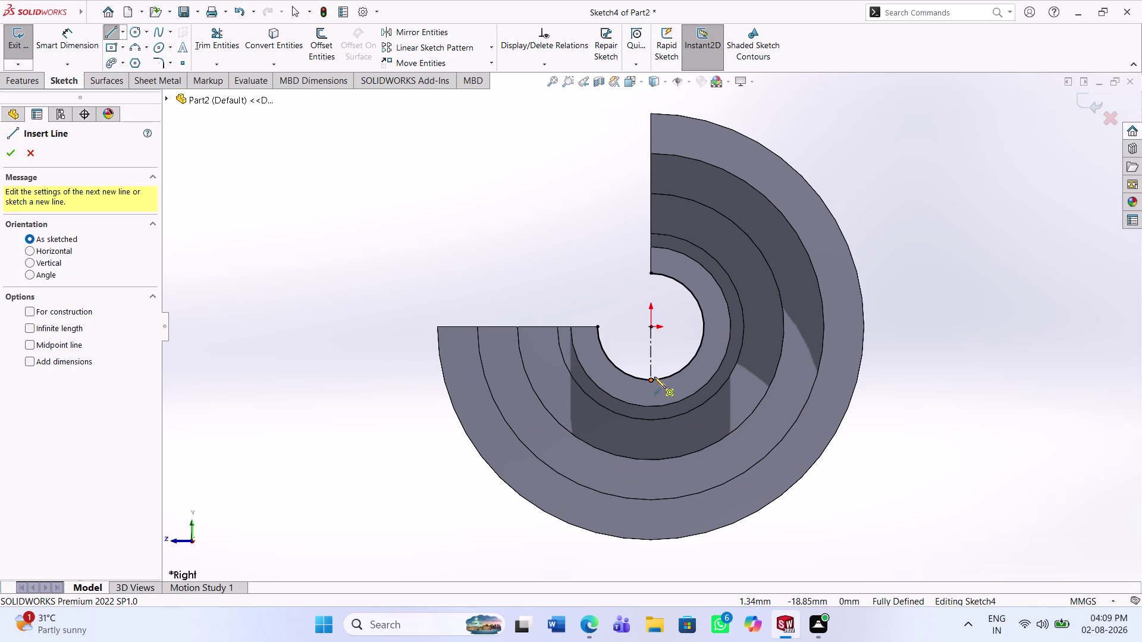
click(652, 381)
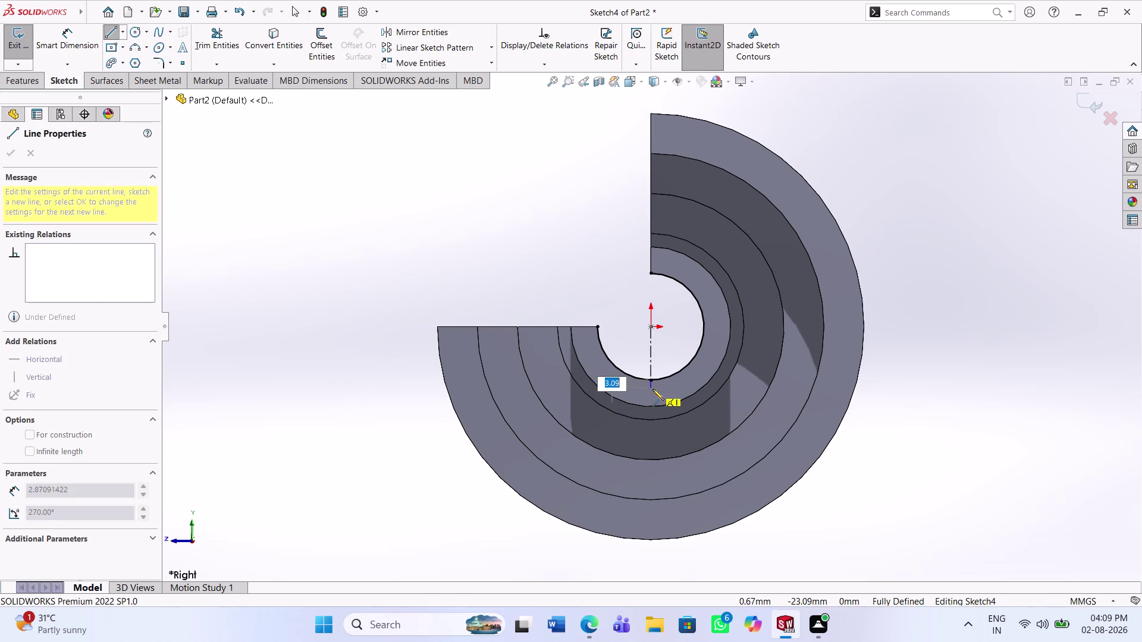
click(653, 393)
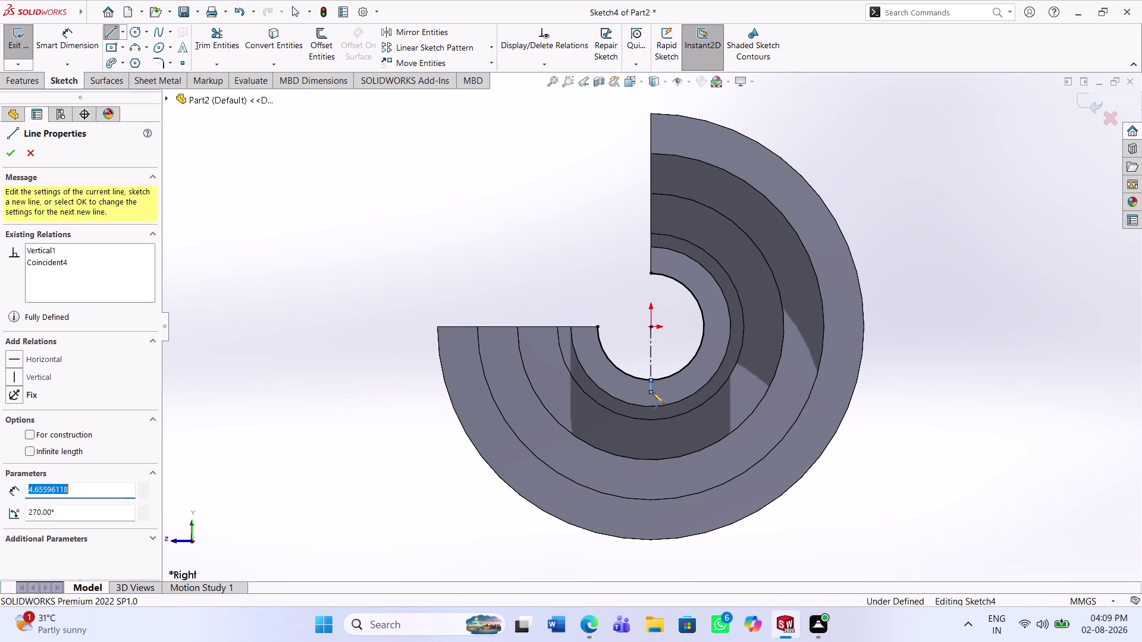
click(669, 391)
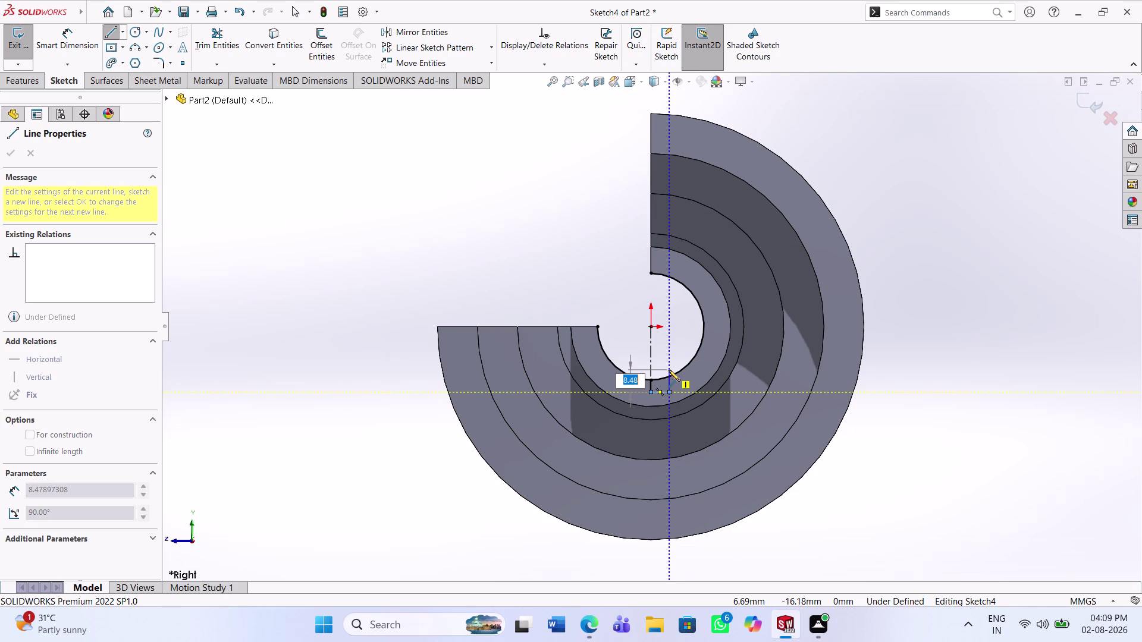
click(669, 370)
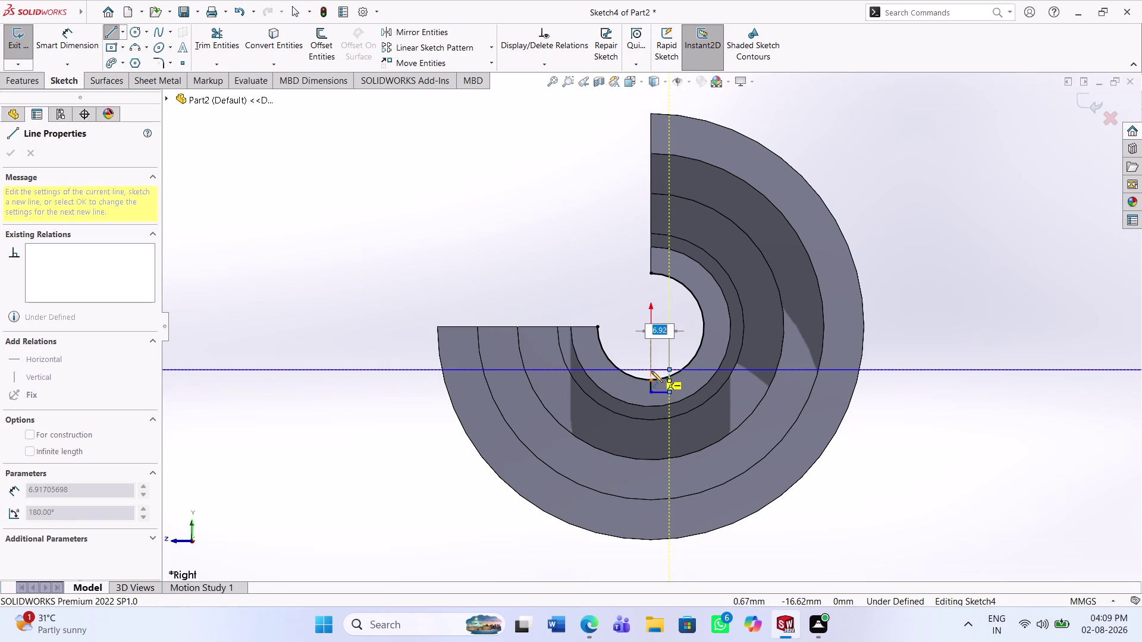
click(632, 372)
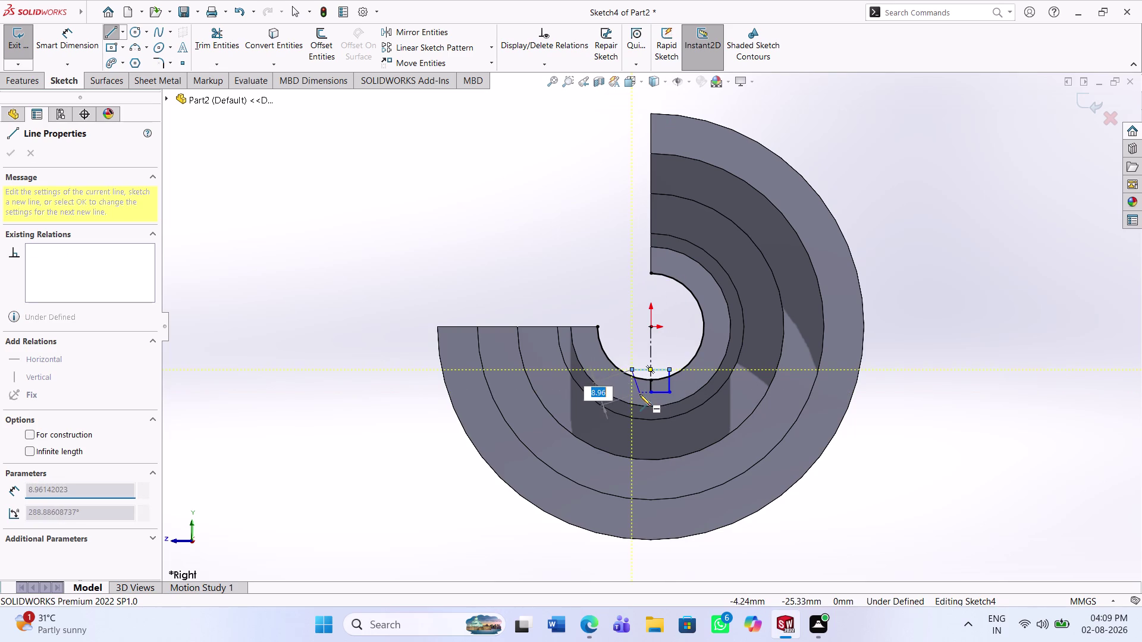
click(634, 390)
click(652, 391)
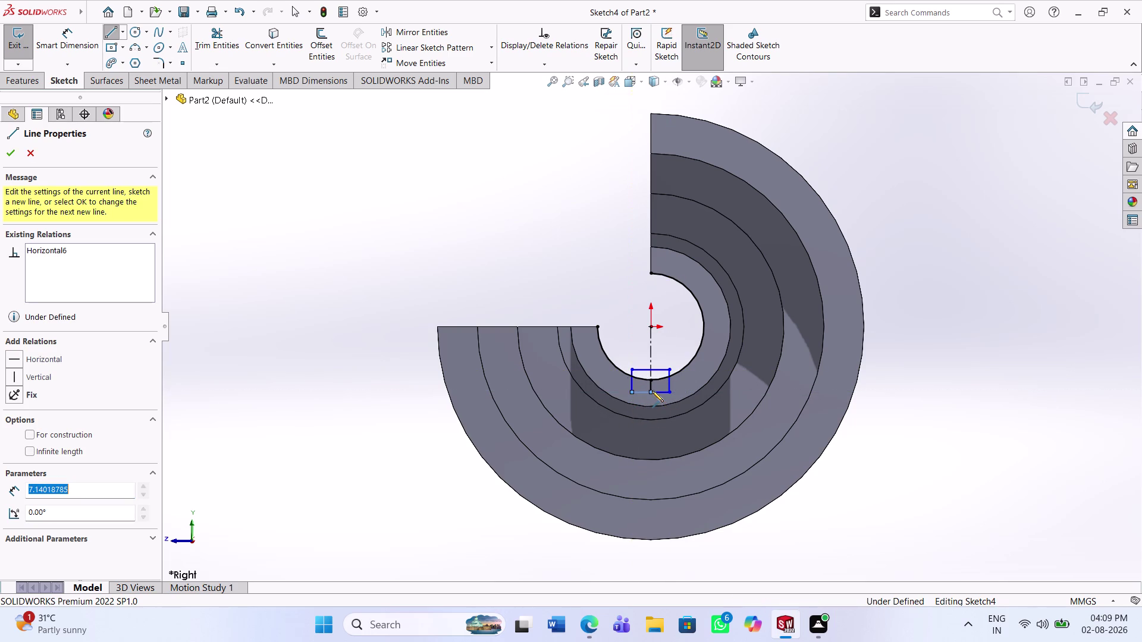
key(Escape)
key(Escape)
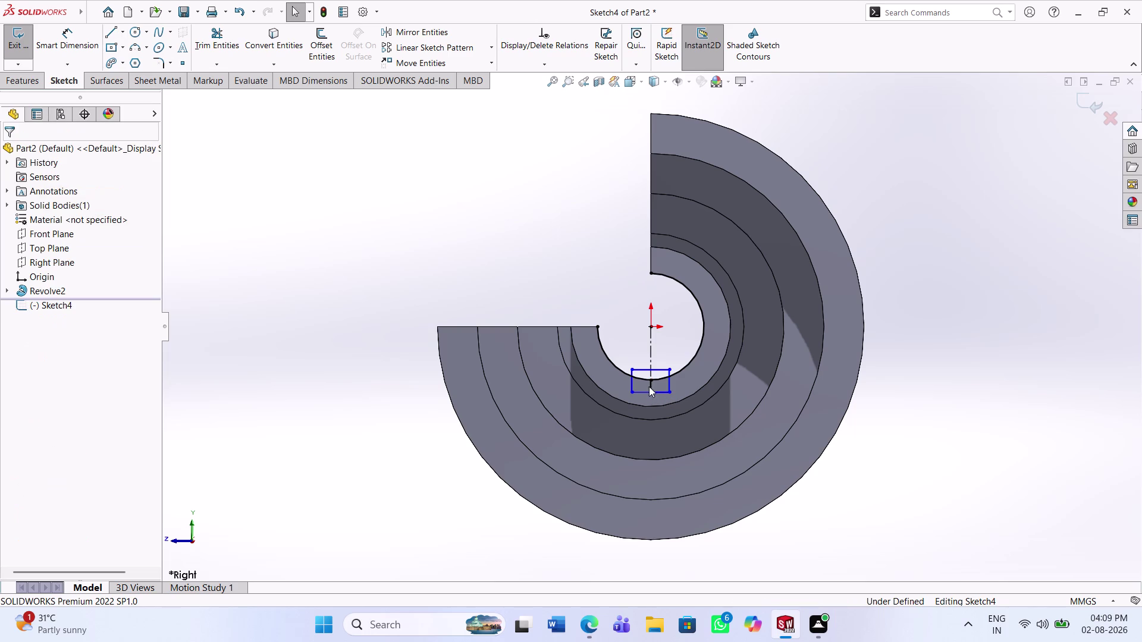
Make the keyway side lines symmetric about the origin line.
click(671, 381)
click(634, 381)
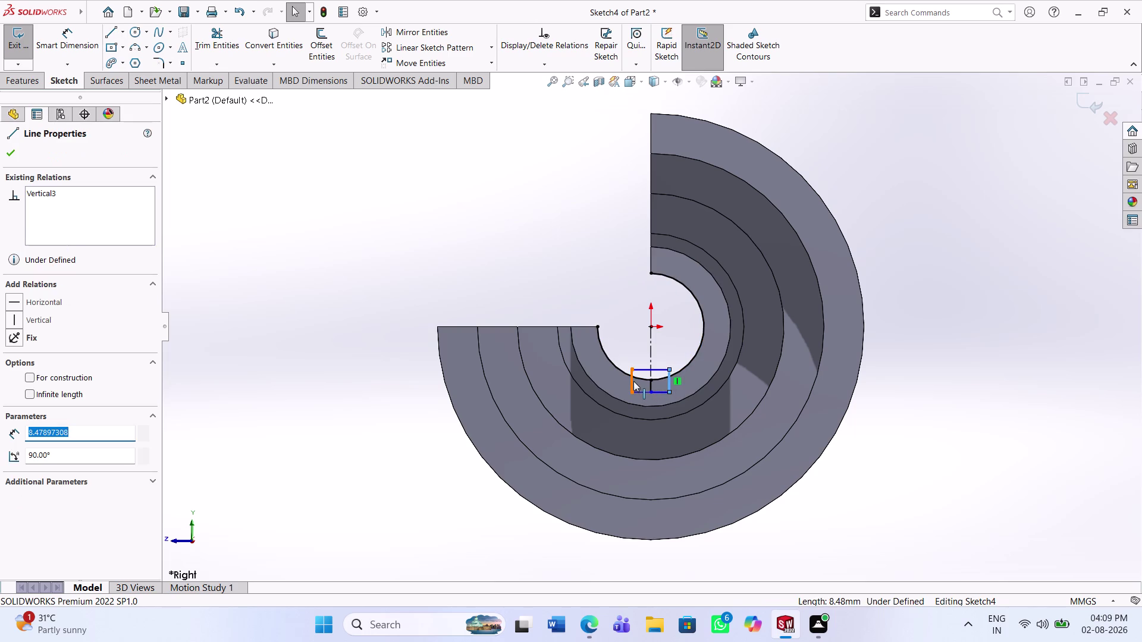
click(650, 358)
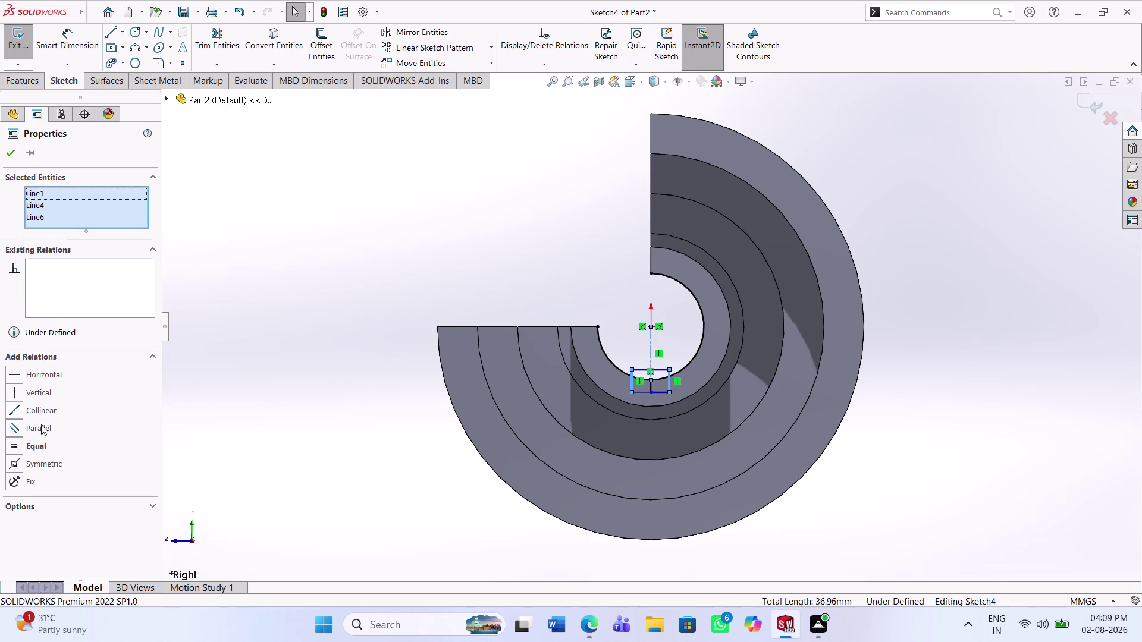
click(32, 461)
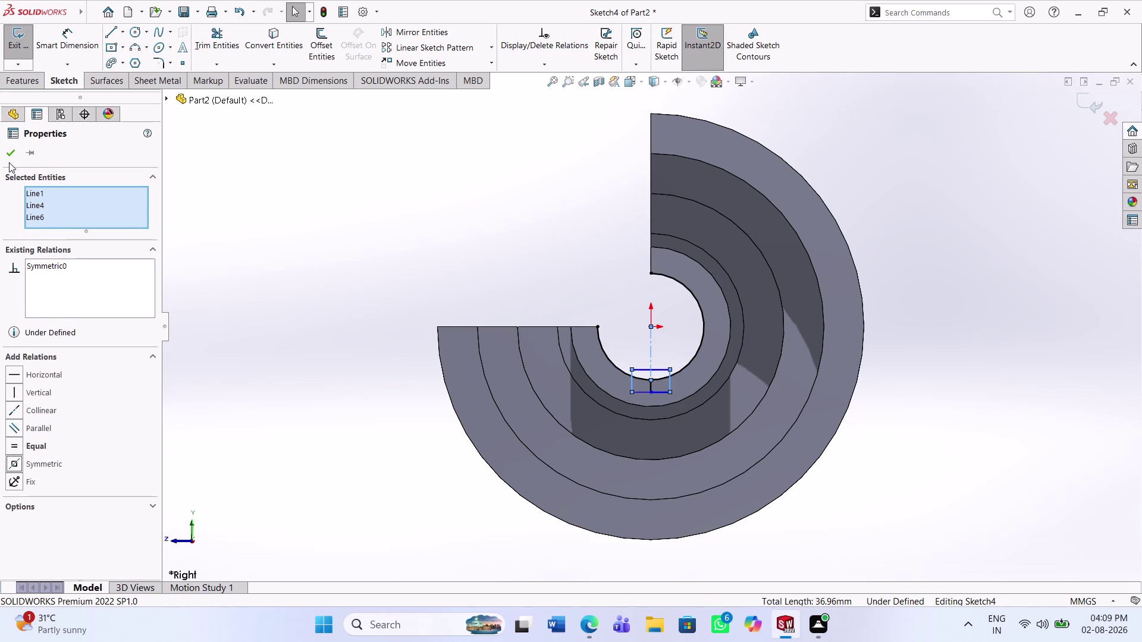
click(10, 152)
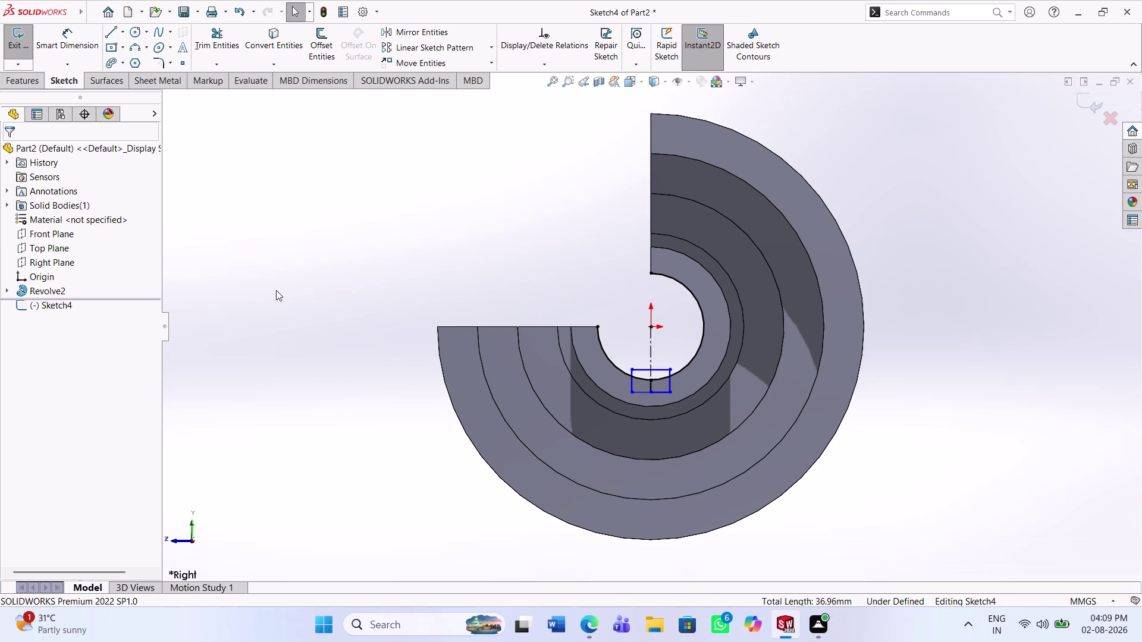
click(72, 41)
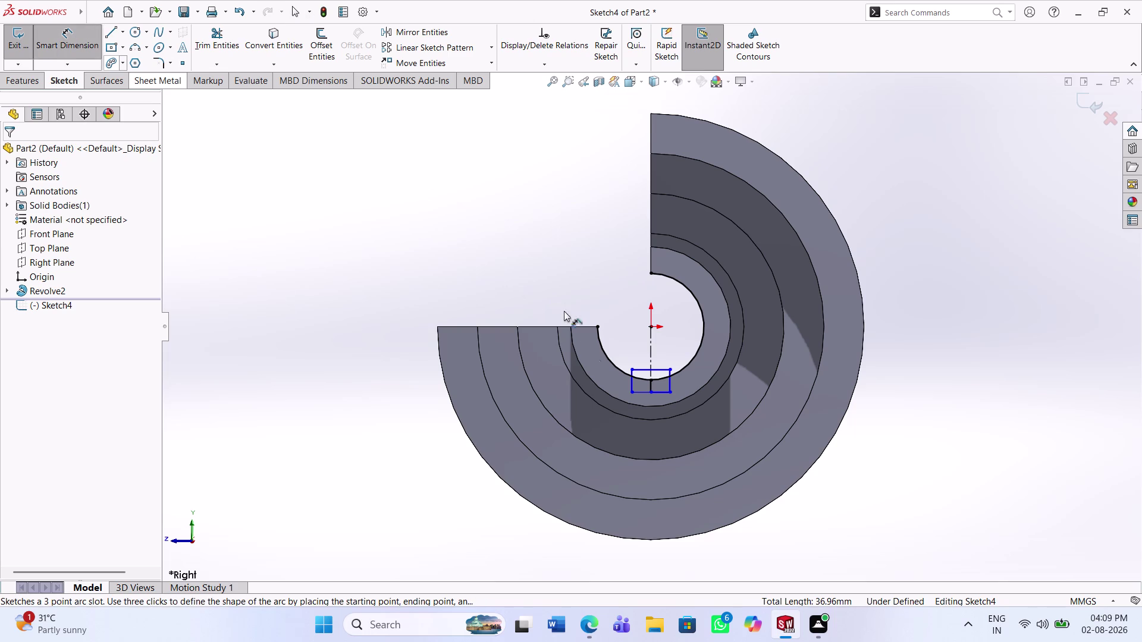
Turn the origin line into construction geometry and dimension the keyway width to 6 mm.
click(655, 367)
click(655, 352)
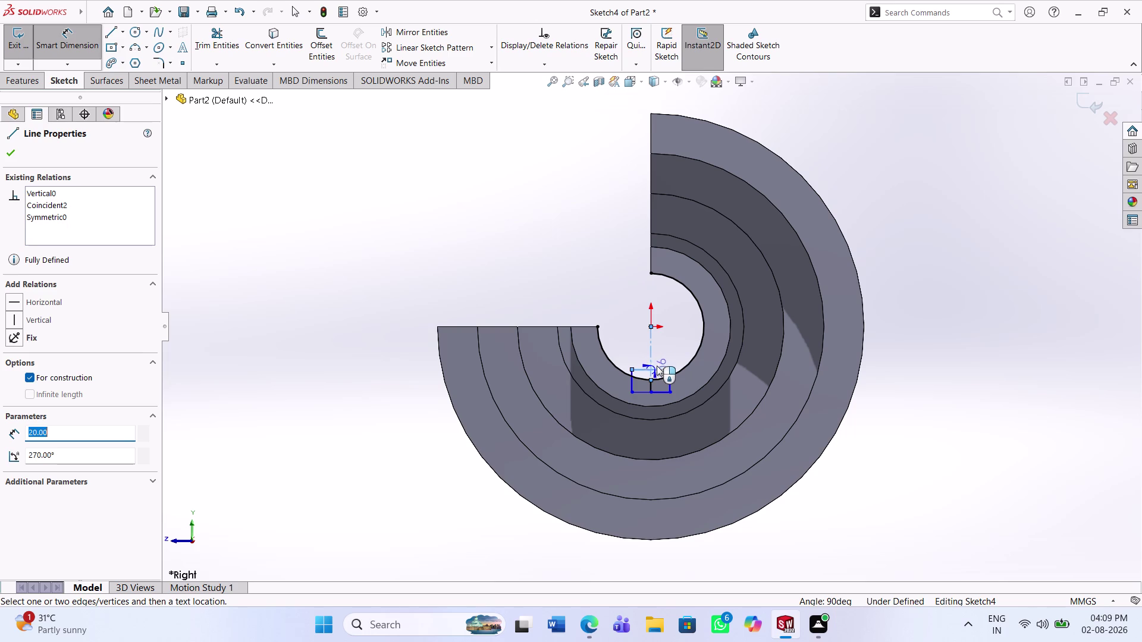
key(Escape)
click(657, 351)
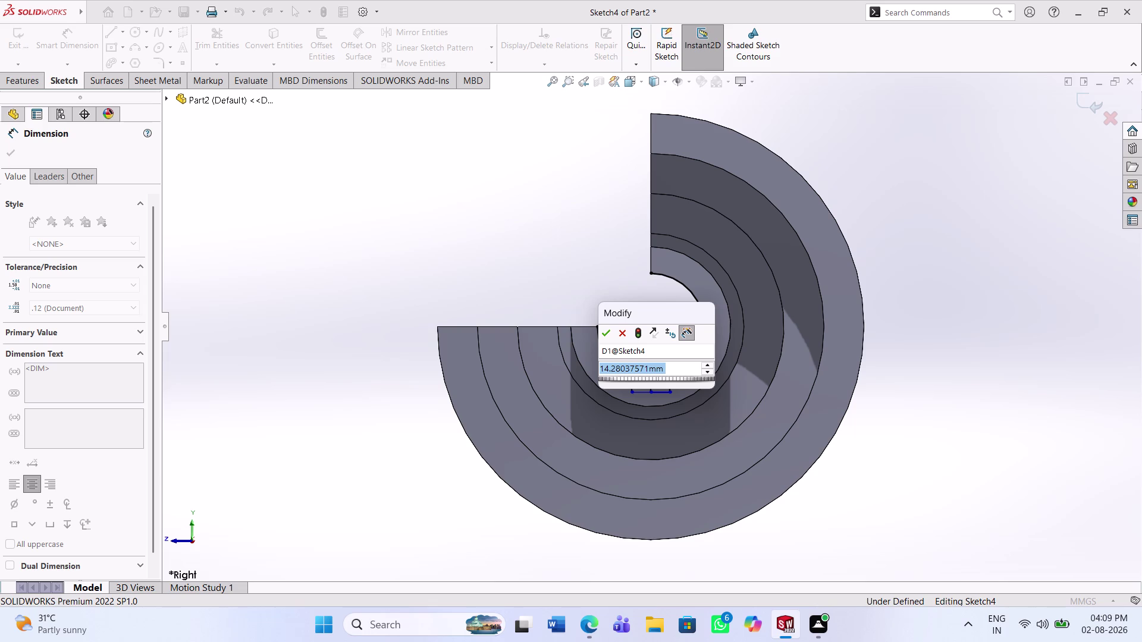
key(6)
key(Return)
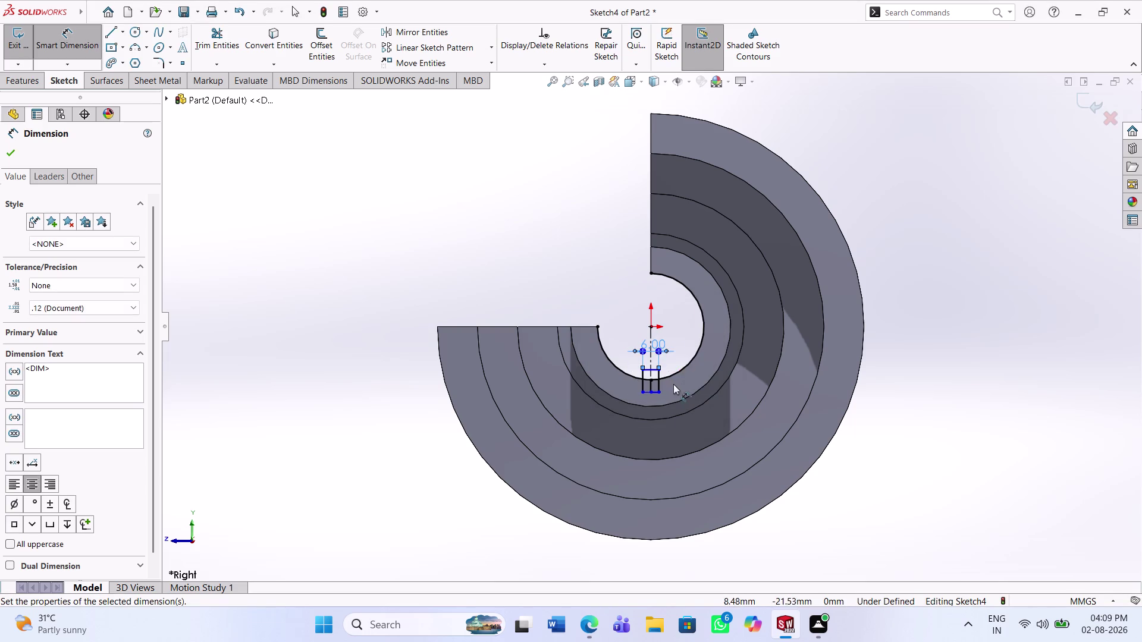
Dimension the keyway depth between its top and bottom edges to 3 mm.
scroll(down, 3)
click(635, 349)
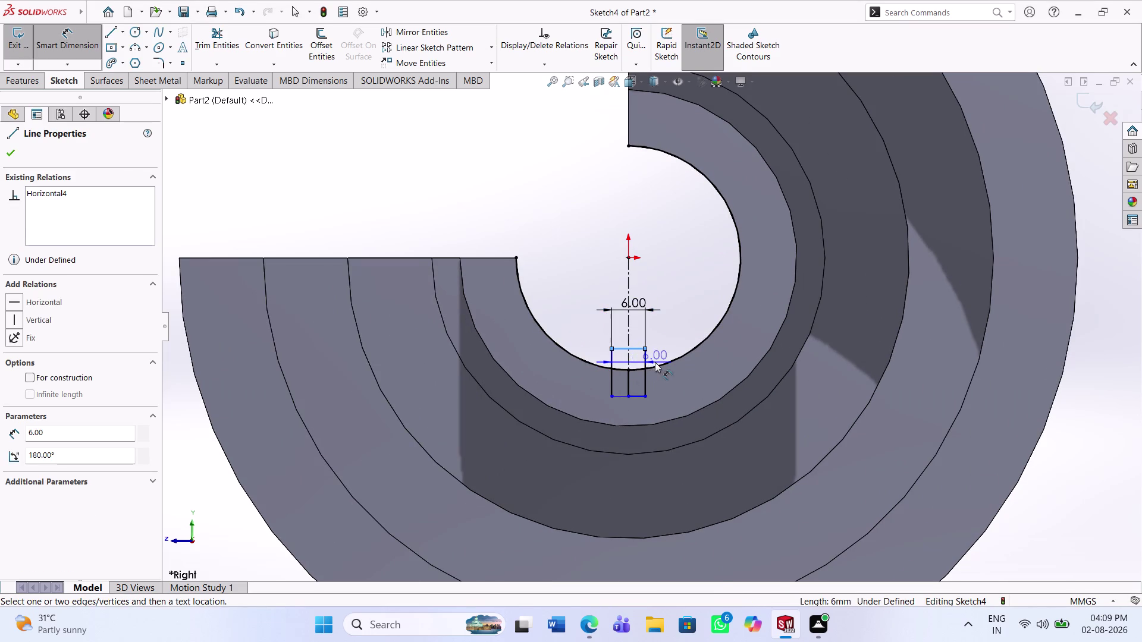
key(Escape)
click(638, 395)
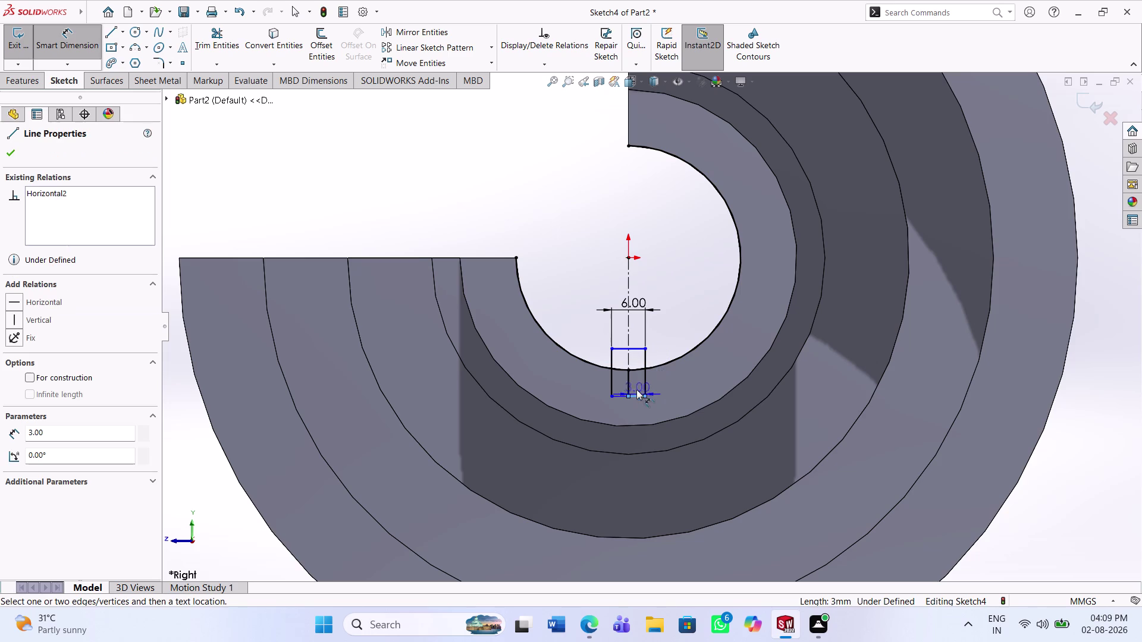
click(629, 370)
click(671, 375)
key(3)
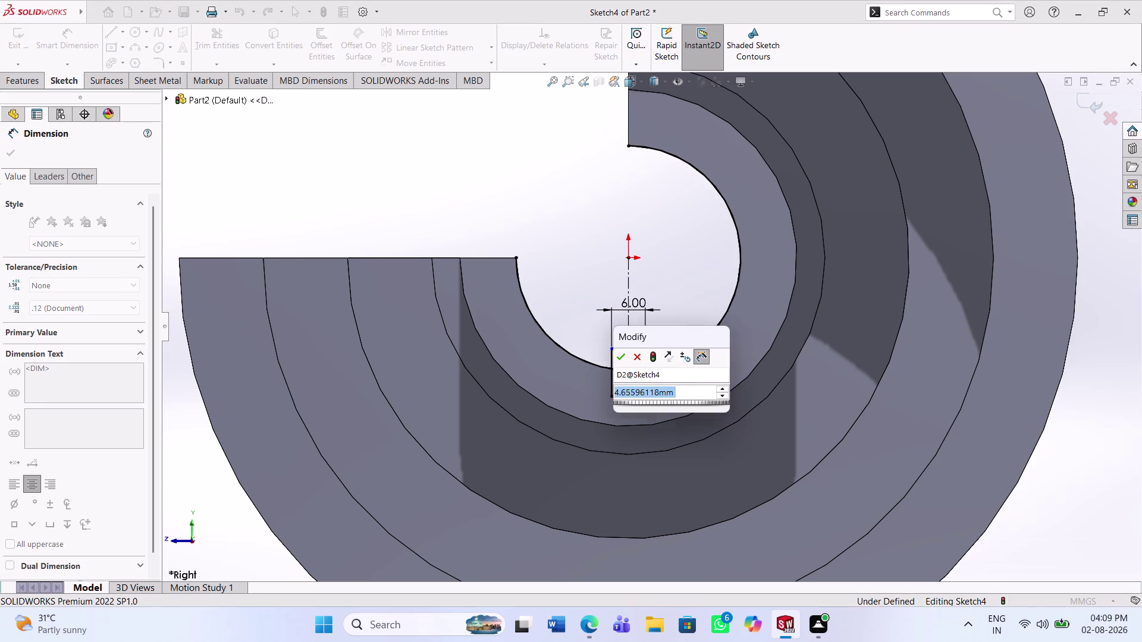
key(Return)
click(614, 426)
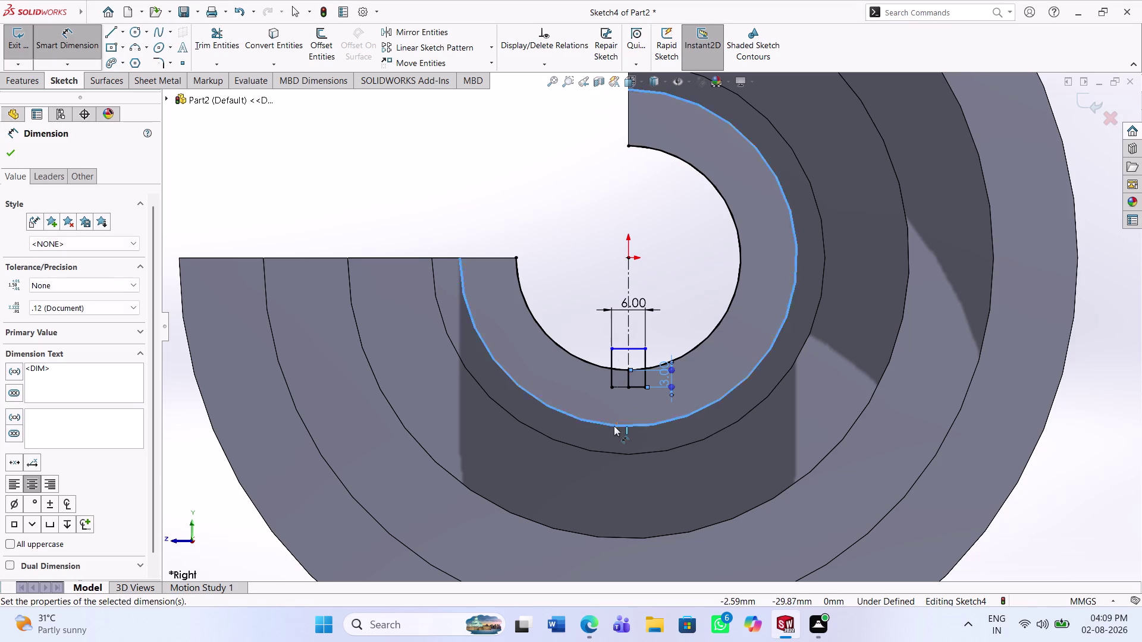
key(Escape)
key(Escape)
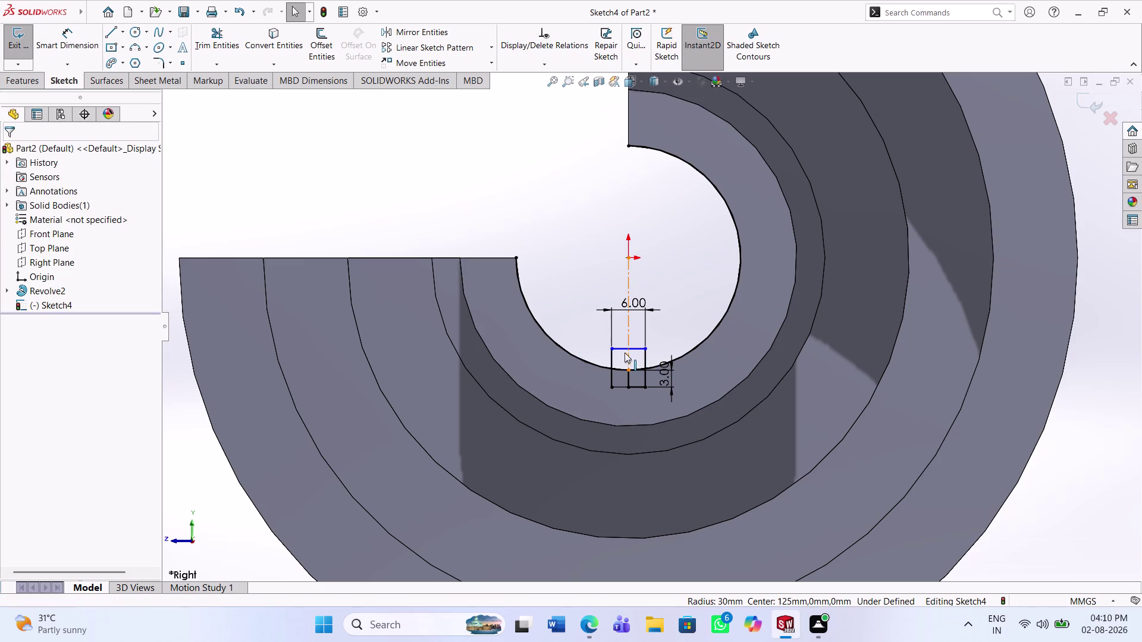
click(199, 29)
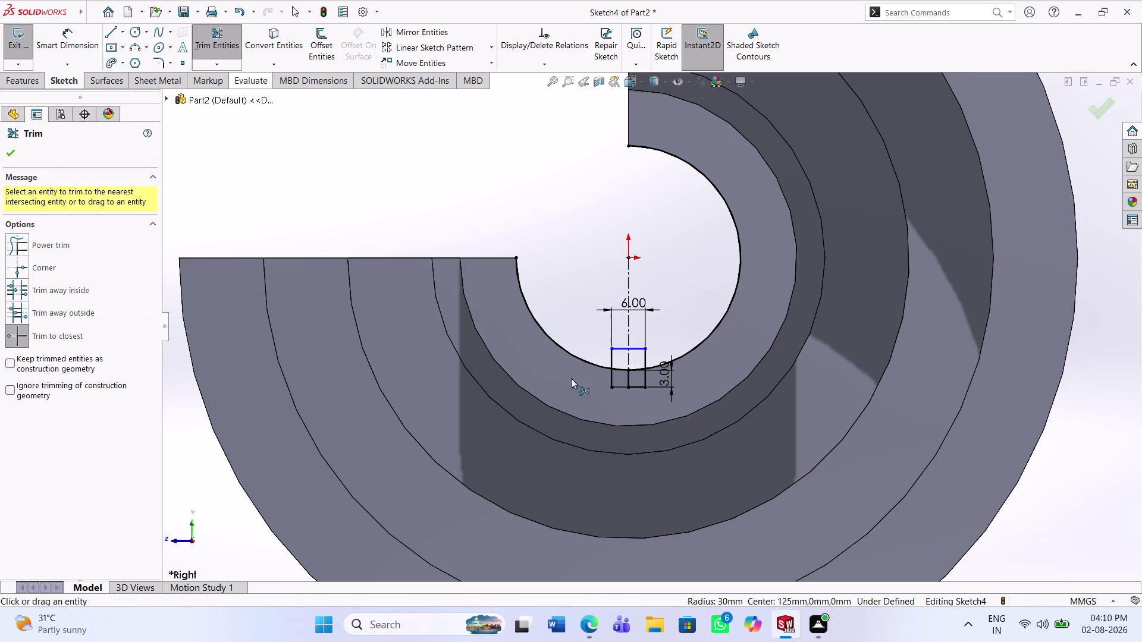
Trim away the keyway's top edge and leftover side segment, accepting loss of the width dimension.
click(632, 348)
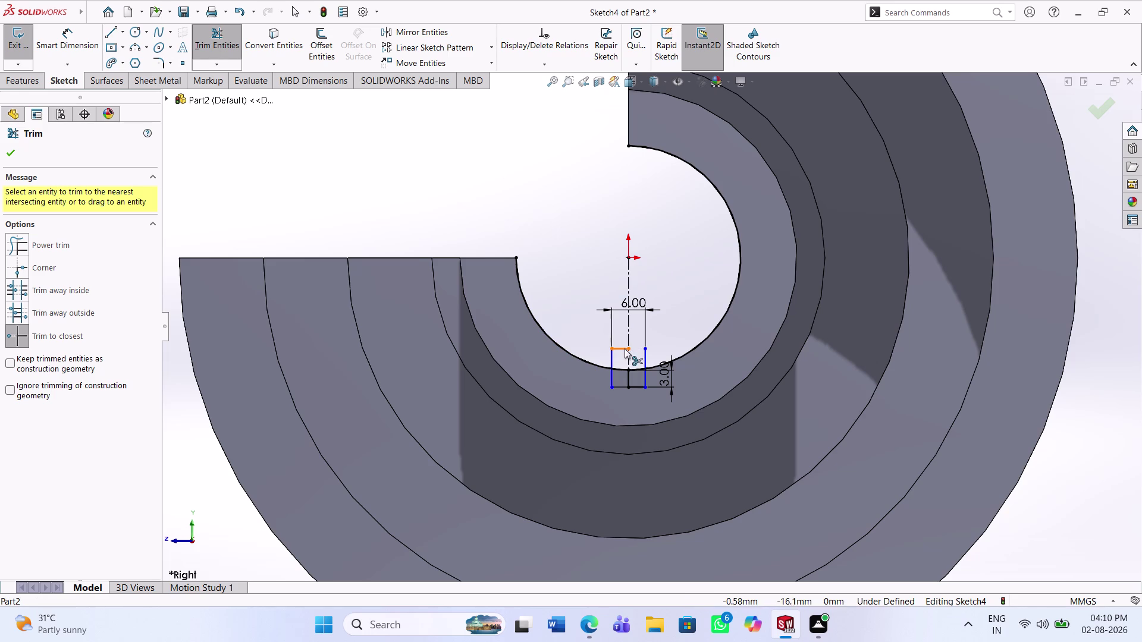
click(618, 349)
click(614, 356)
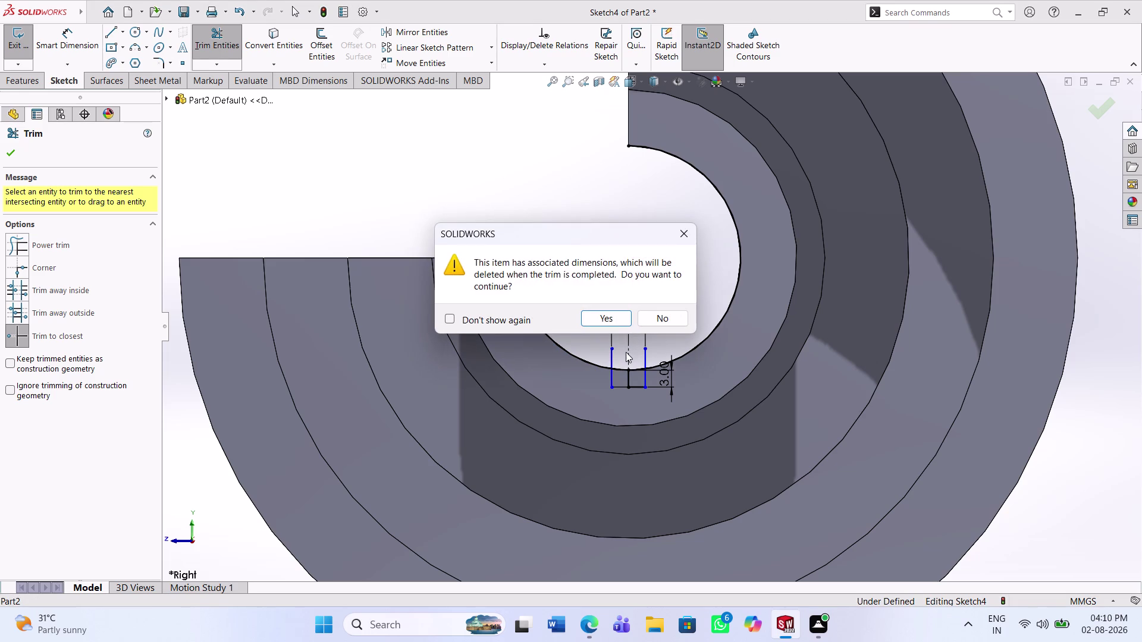
click(615, 321)
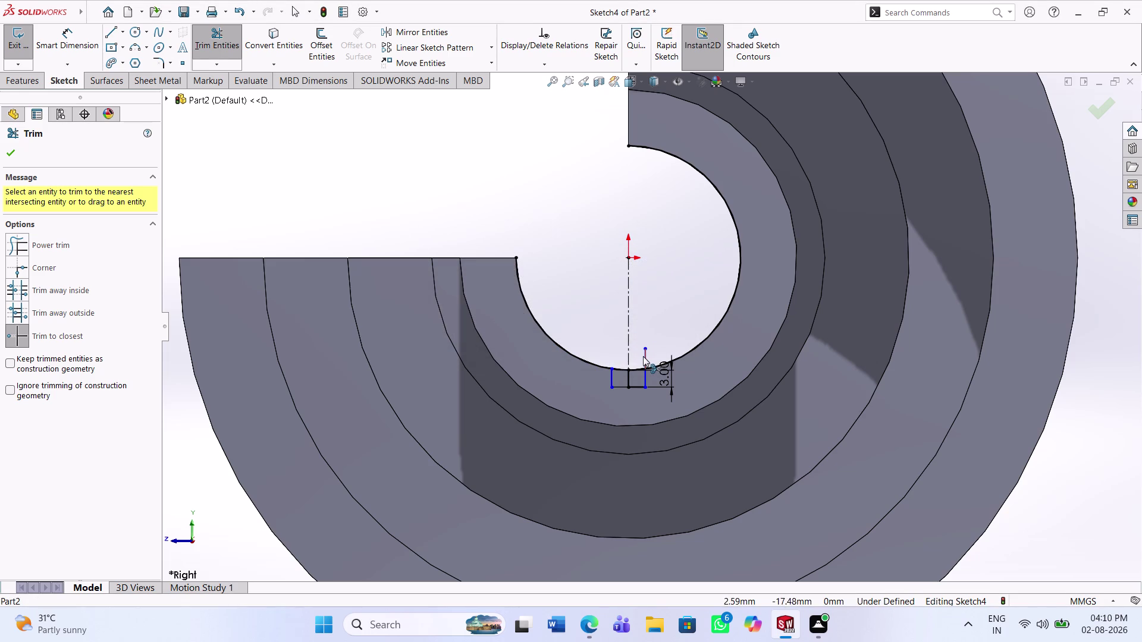
click(644, 357)
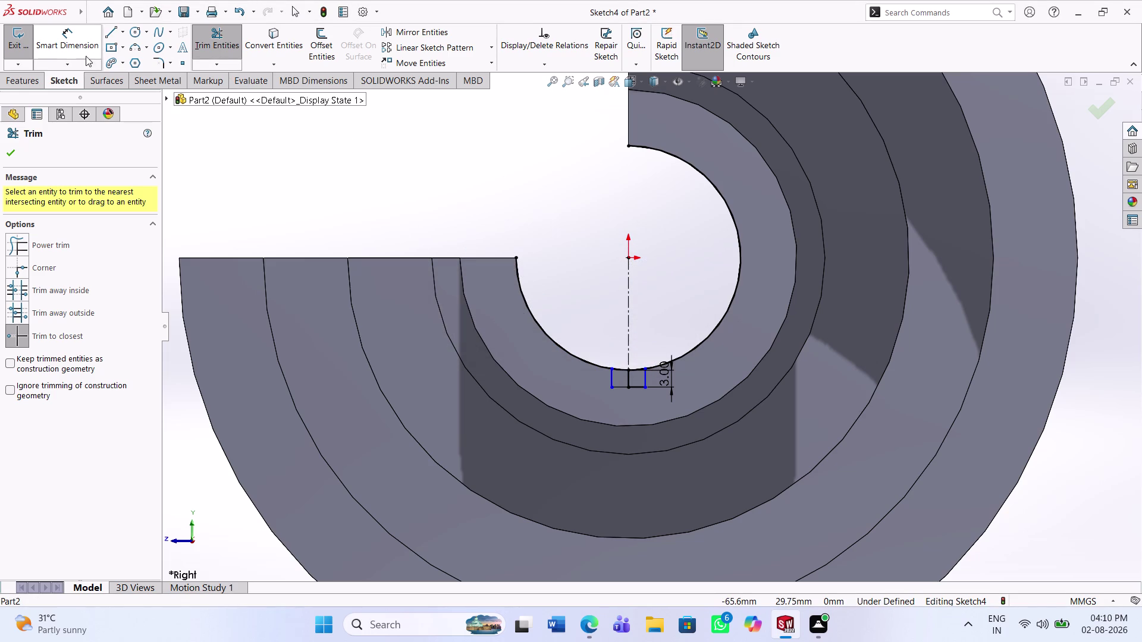
Redraw the keyway's top edge as a new line inside the bore.
drag(110, 30, 116, 32)
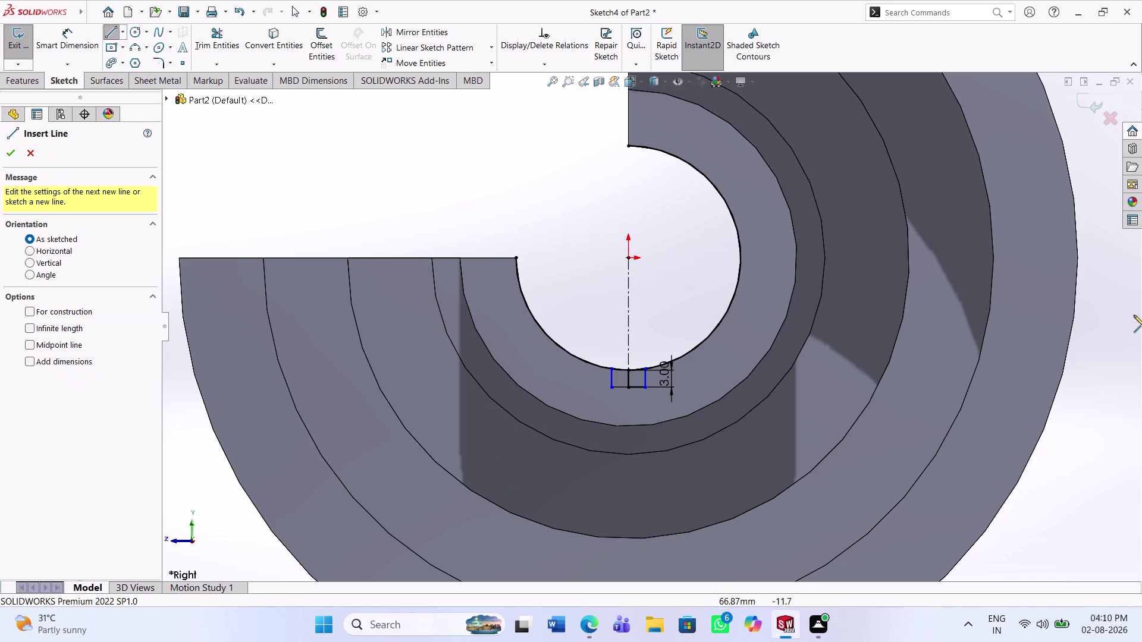
click(647, 367)
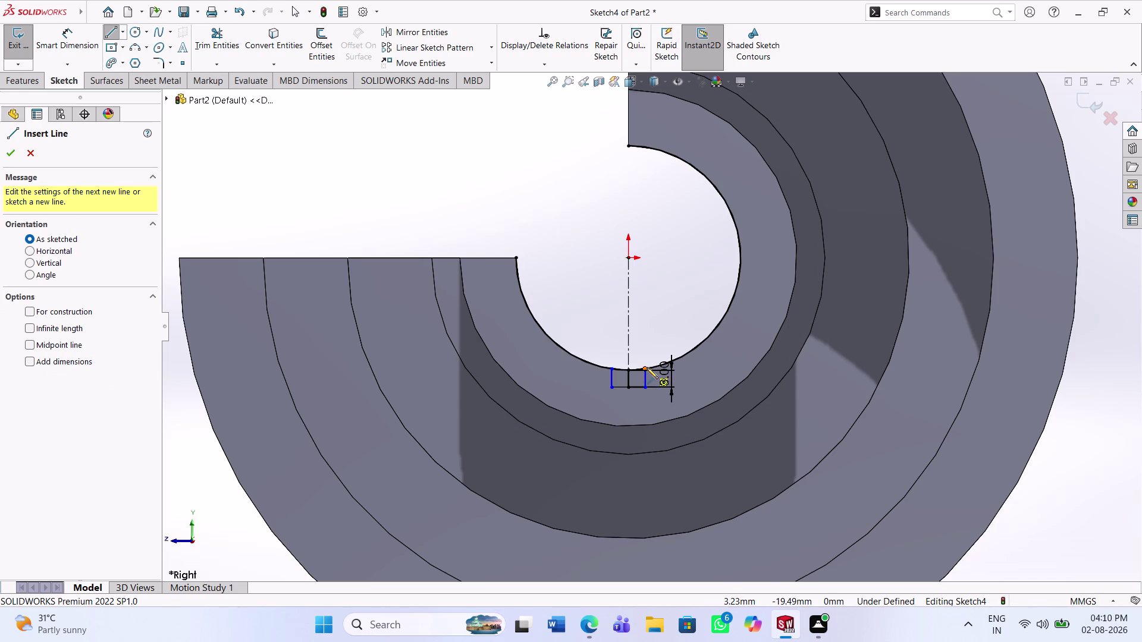
click(610, 369)
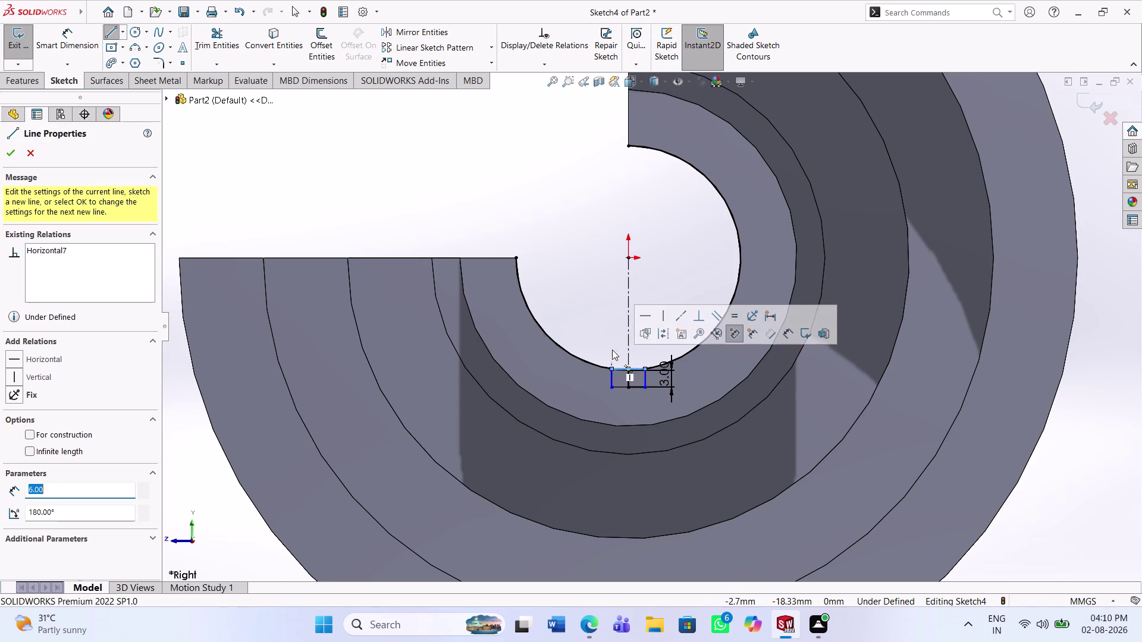
key(Escape)
key(Escape)
key(Escape)
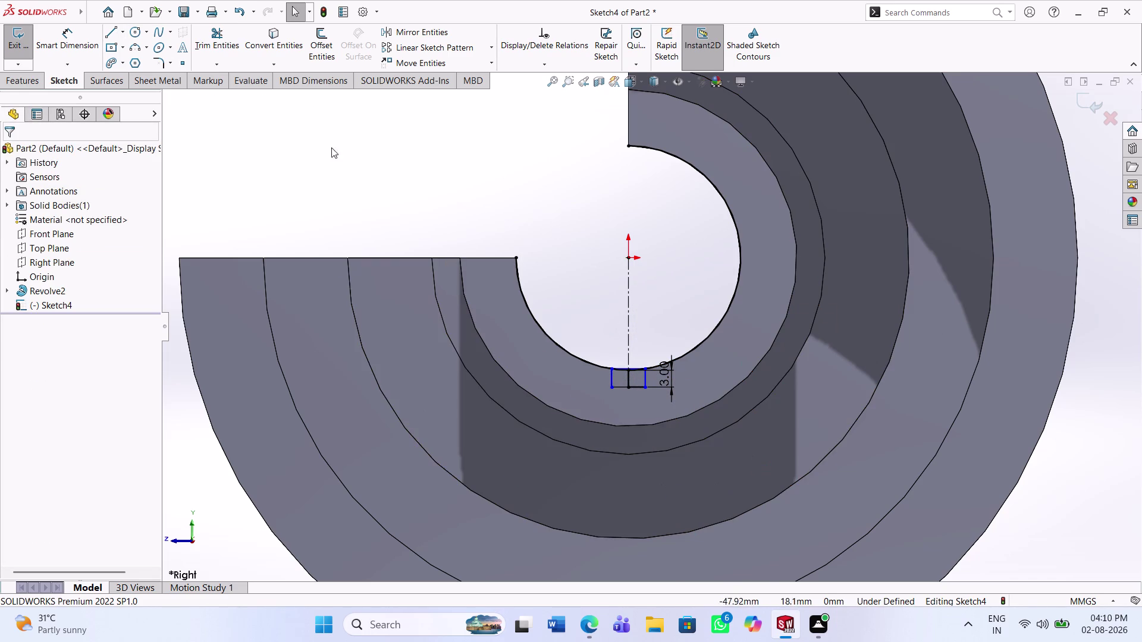
Dimension the keyway width back to 6 mm.
click(81, 38)
drag(634, 369, 631, 355)
click(636, 327)
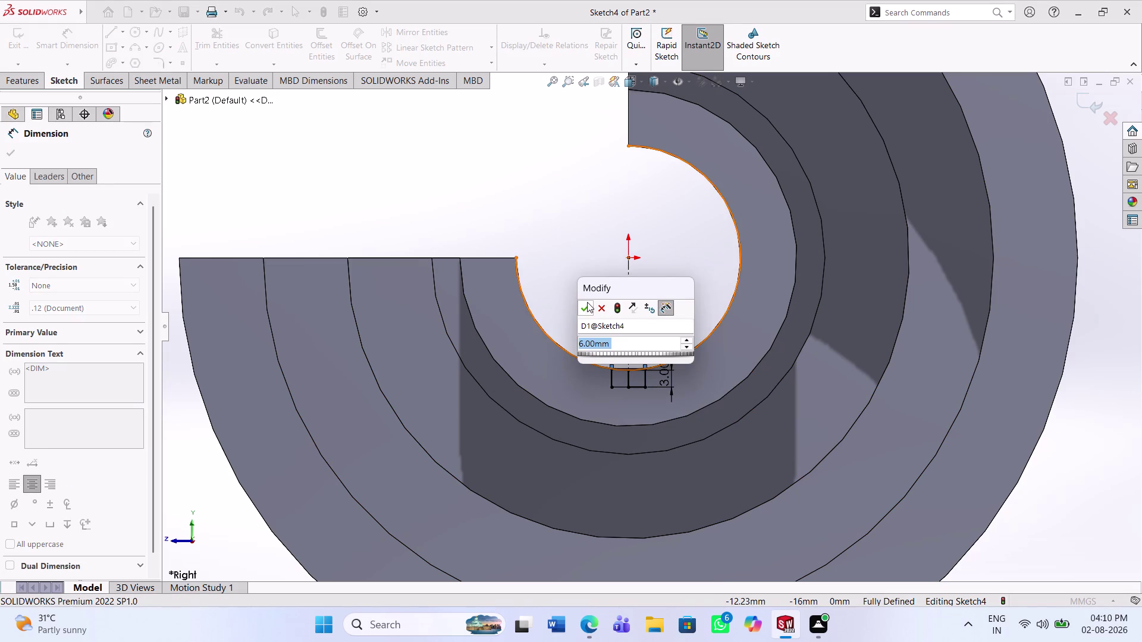
click(588, 303)
click(585, 283)
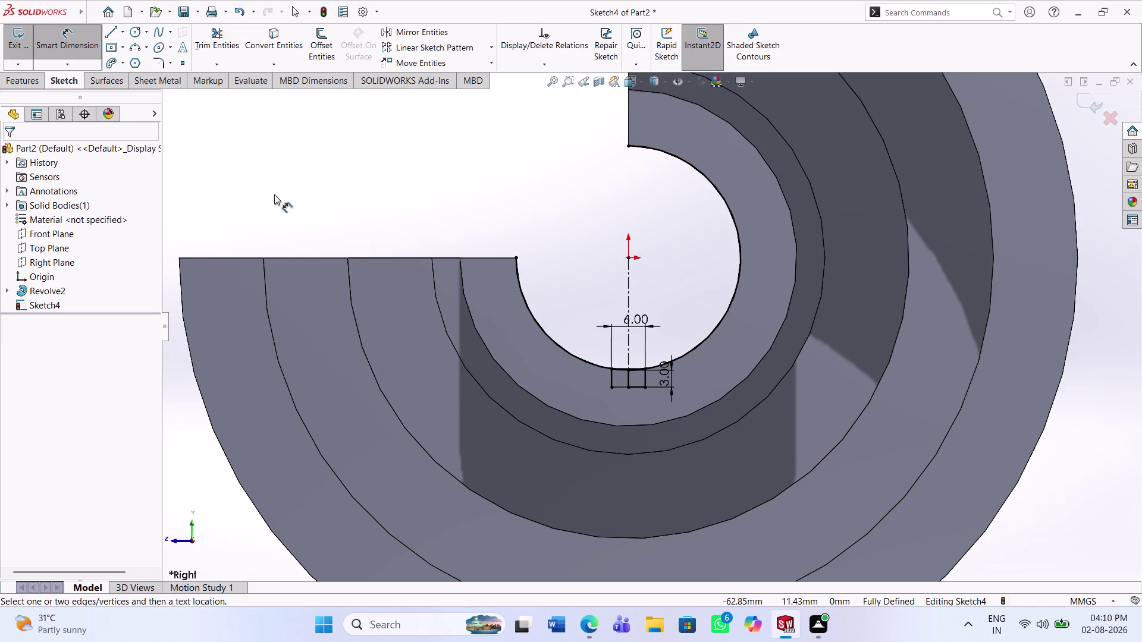
click(6, 82)
Extrude-cut both keyway sketch regions Through All in both directions along the bore.
click(201, 49)
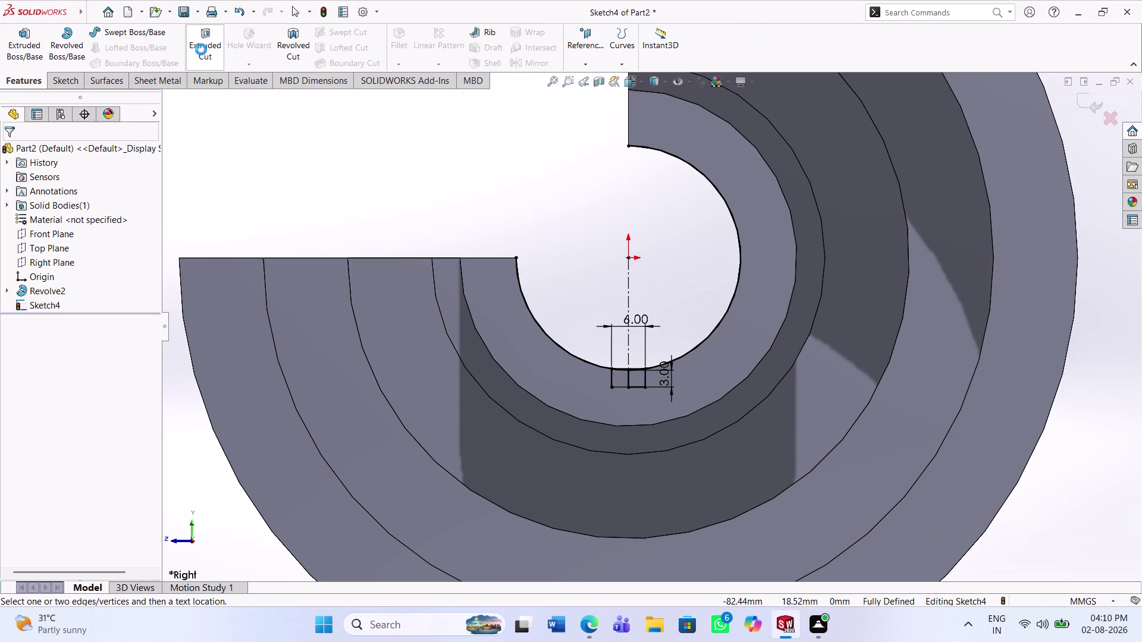
middle_drag(614, 384, 656, 389)
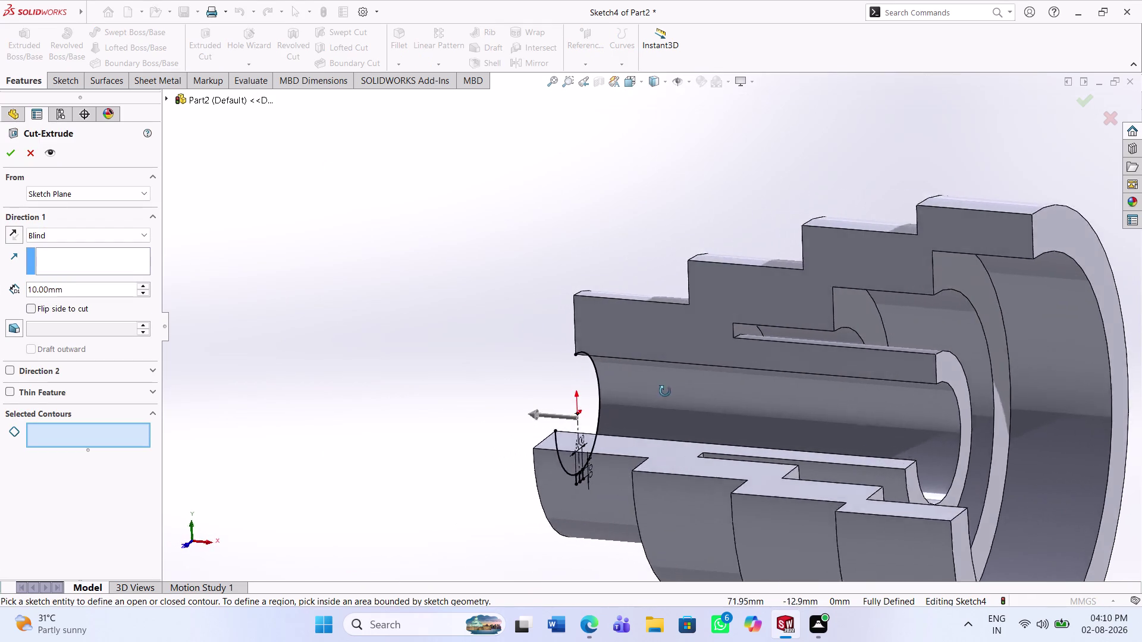
middle_drag(656, 389, 694, 405)
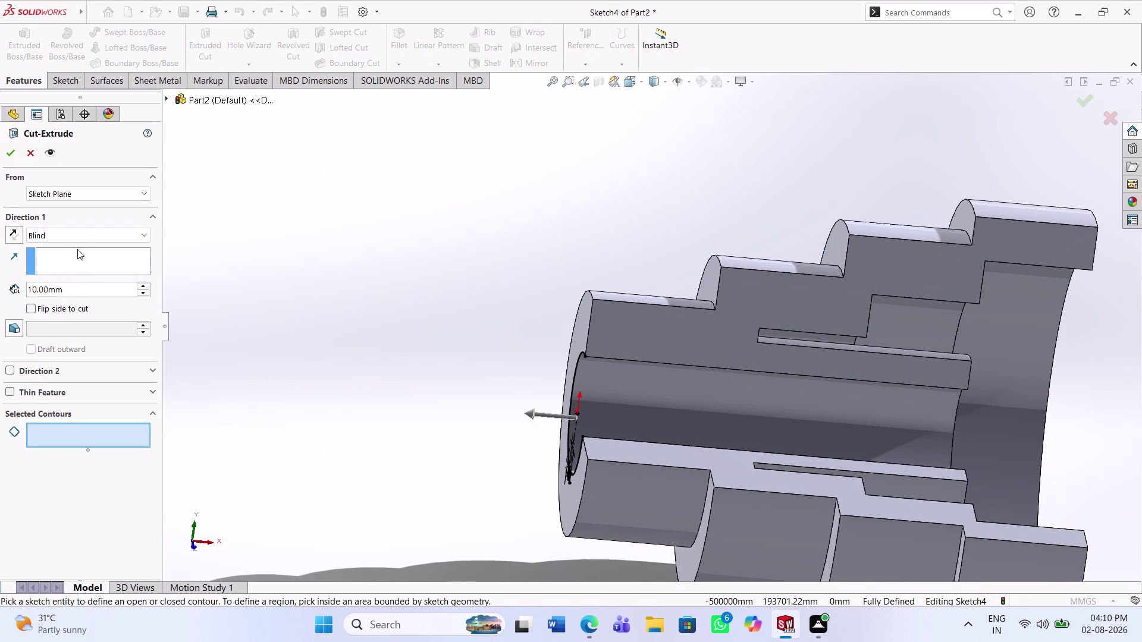
click(85, 233)
click(75, 264)
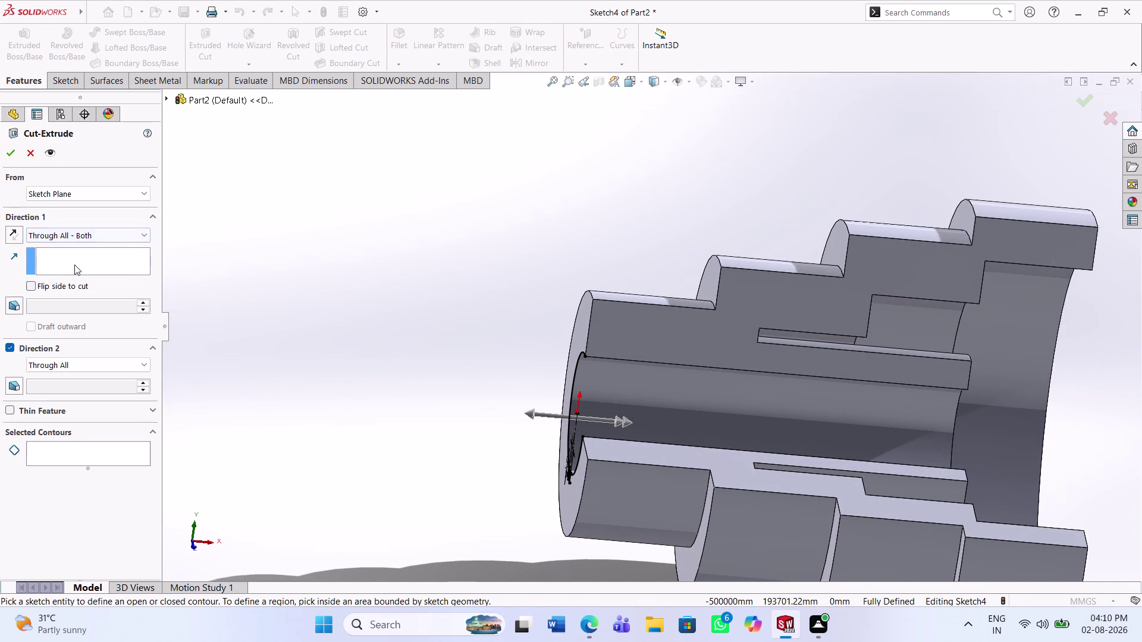
scroll(down, 3)
middle_drag(708, 448, 709, 453)
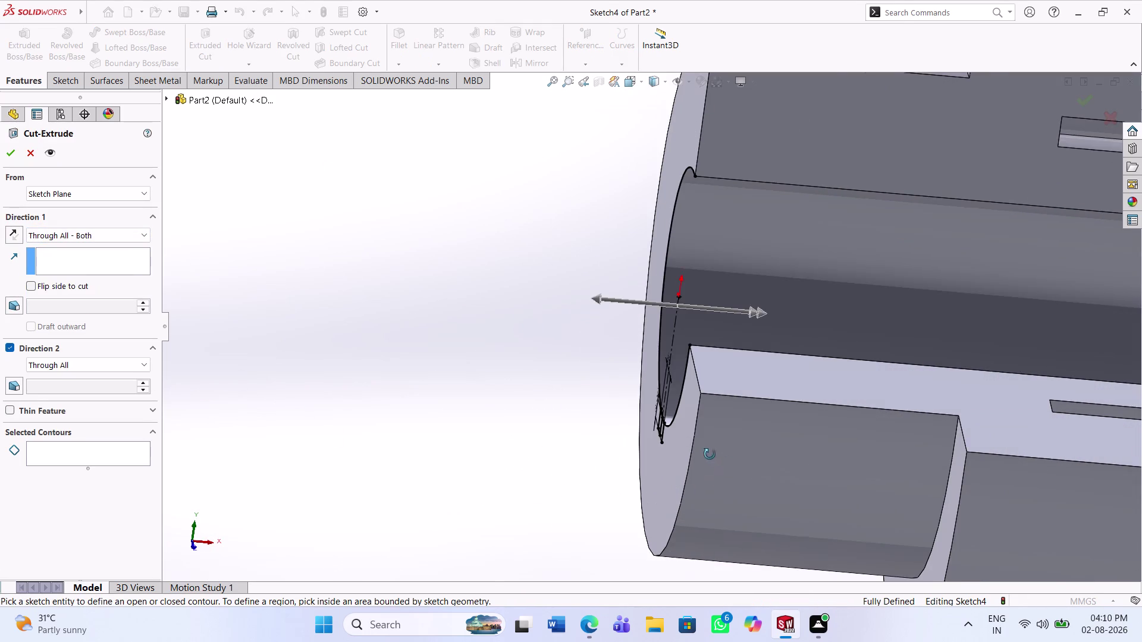
middle_drag(709, 453, 733, 466)
click(686, 429)
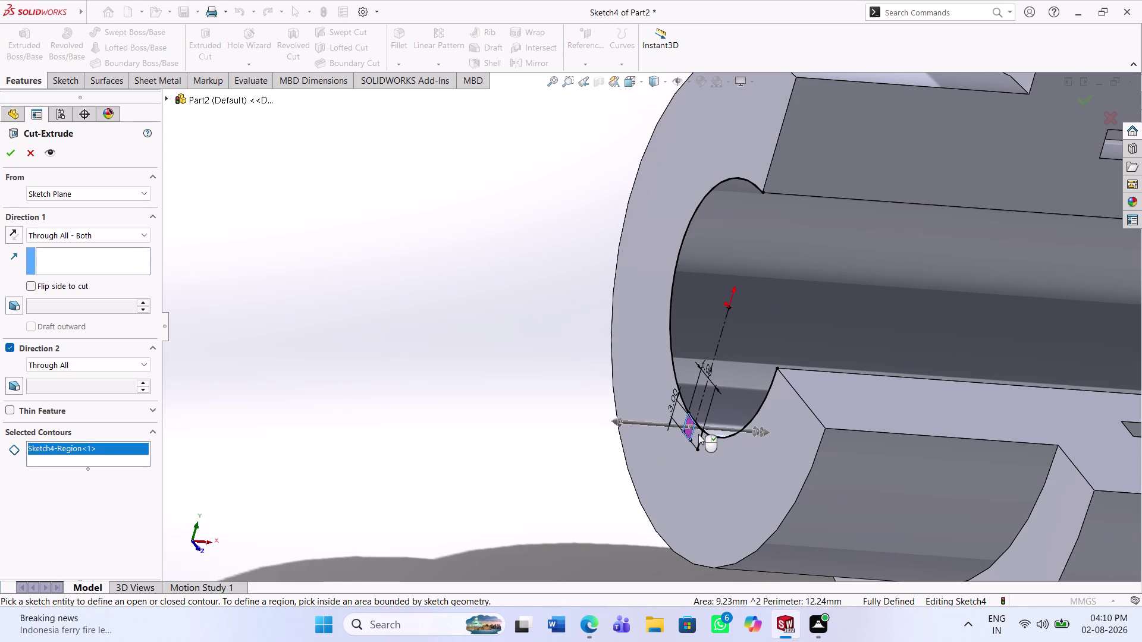
scroll(down, 3)
click(684, 418)
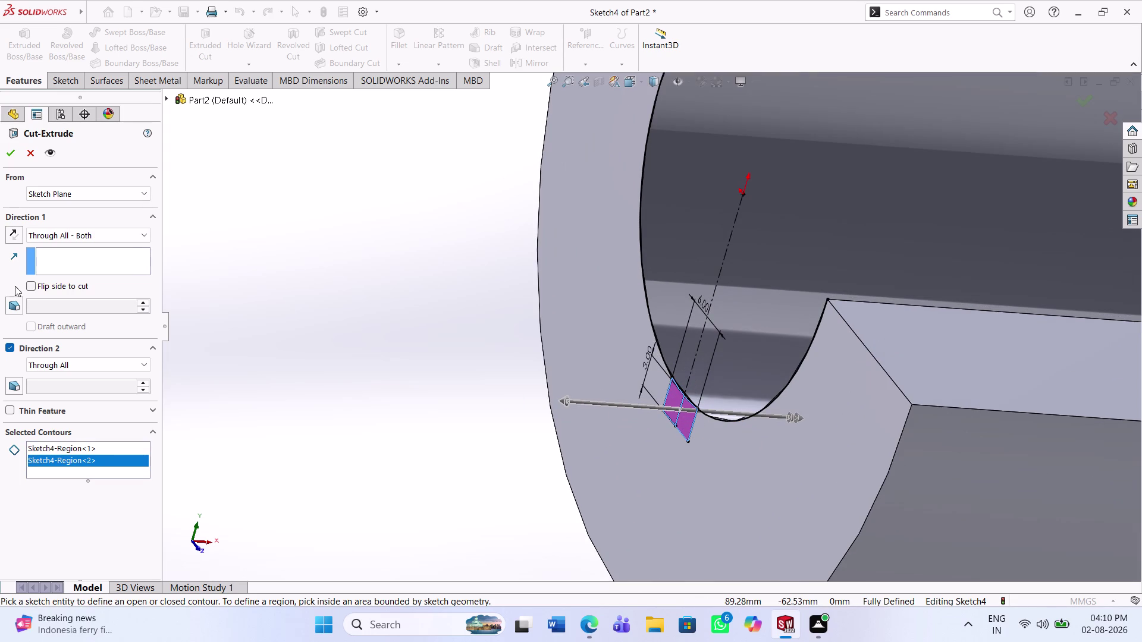
click(57, 228)
click(64, 255)
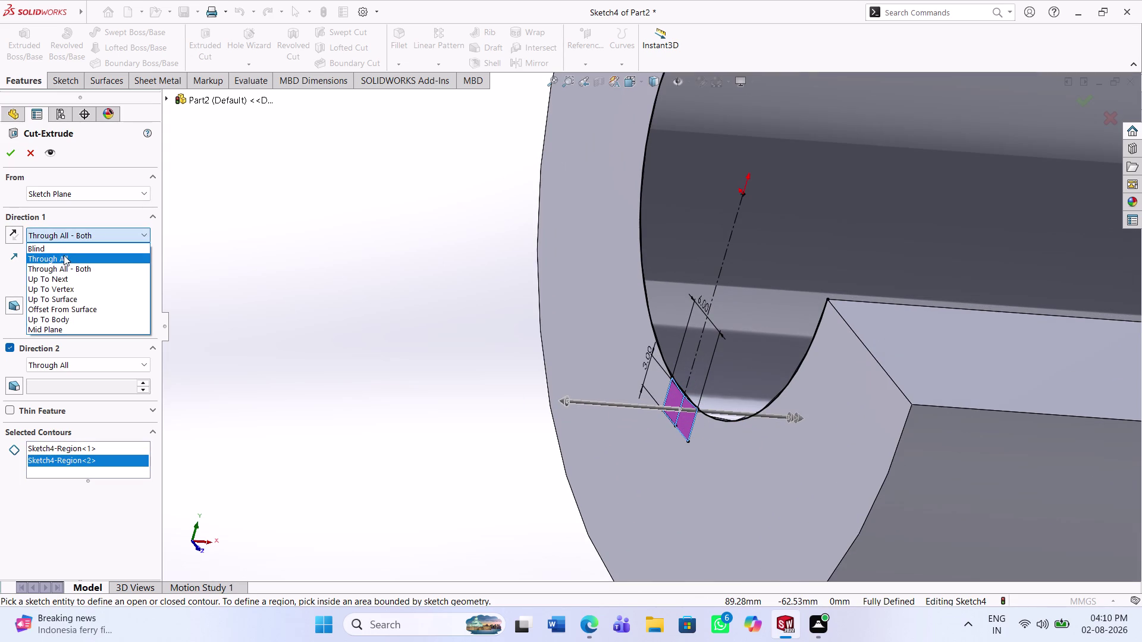
click(6, 156)
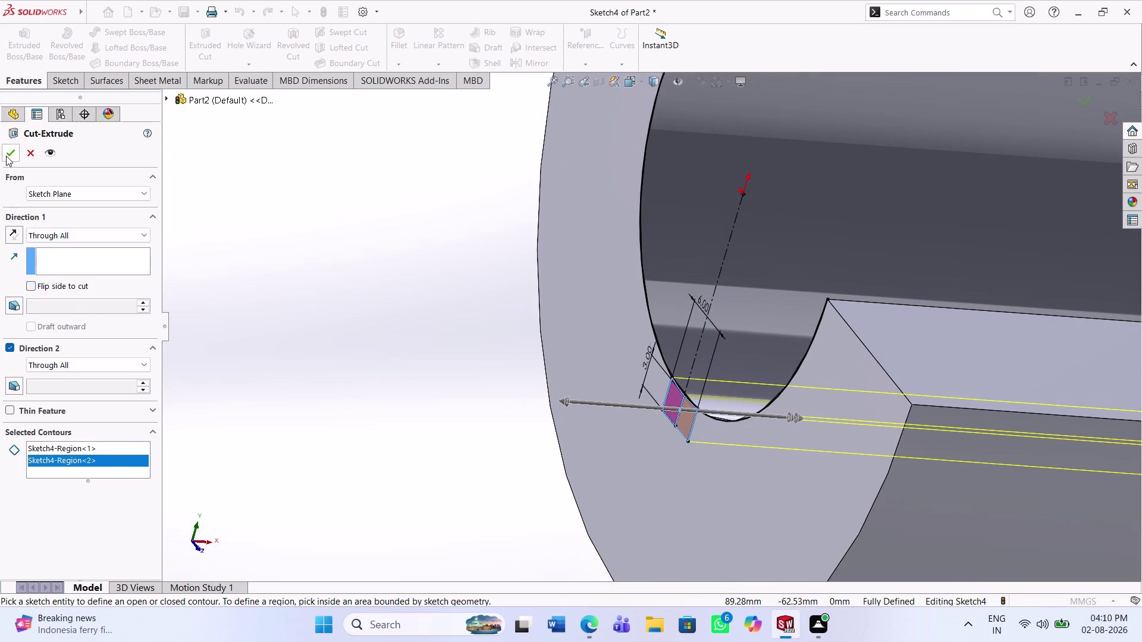
scroll(up, 3)
Orbit and zoom to inspect the keyed bore from below, end-on and other sides.
middle_drag(668, 473, 680, 478)
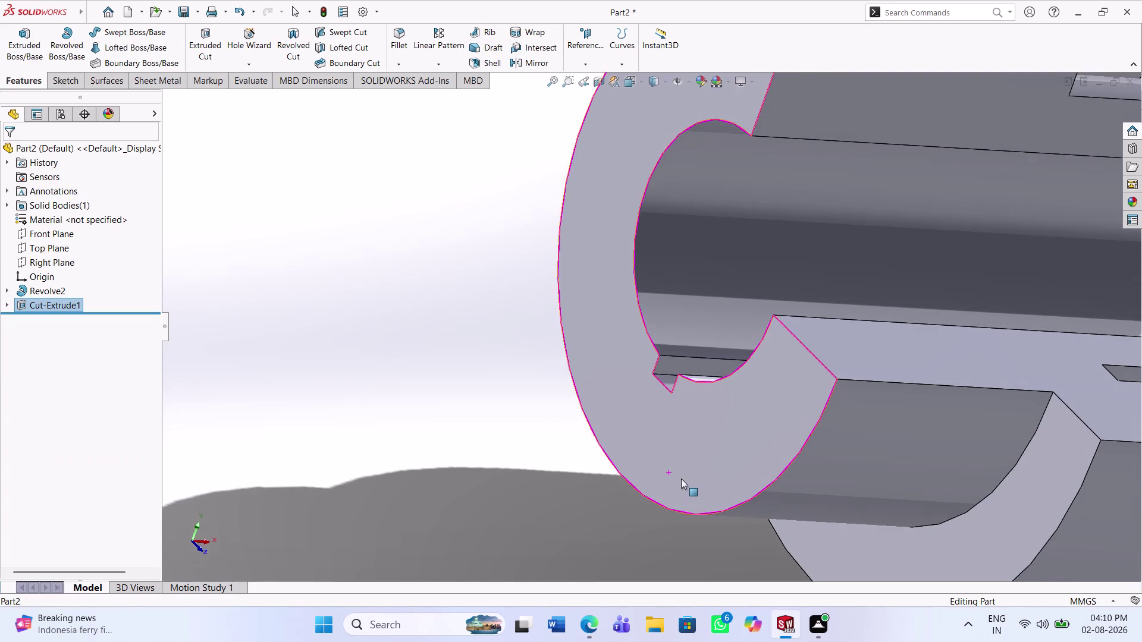
scroll(up, 3)
middle_drag(684, 466, 703, 534)
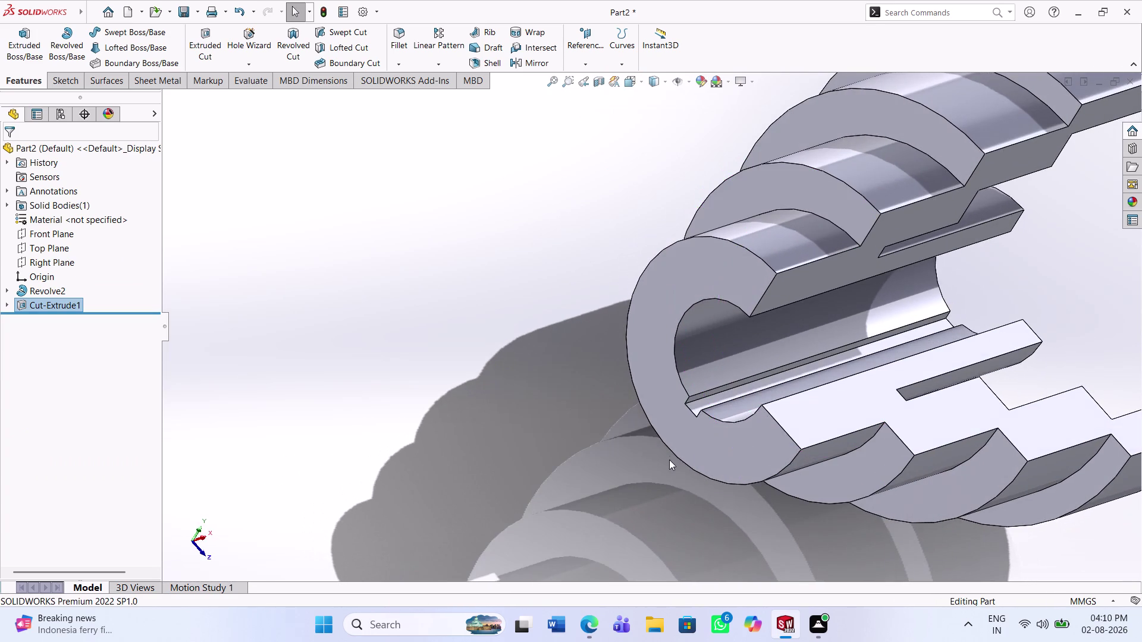
scroll(down, 3)
middle_drag(723, 439, 739, 450)
scroll(down, 3)
scroll(up, 3)
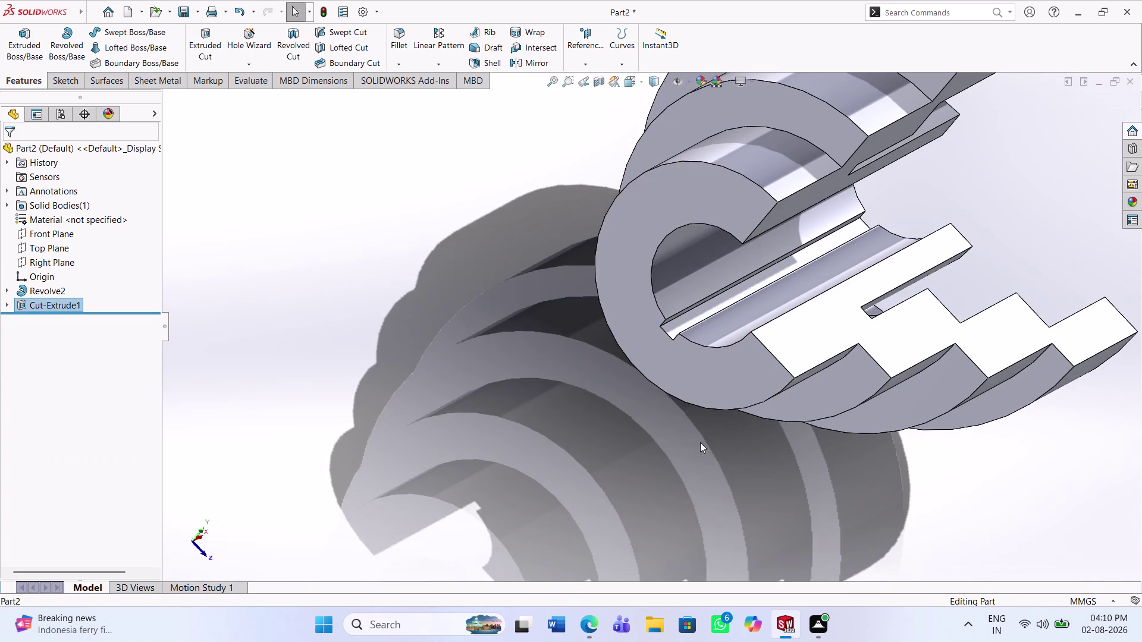
scroll(up, 3)
middle_drag(790, 326, 785, 253)
middle_drag(778, 369, 772, 342)
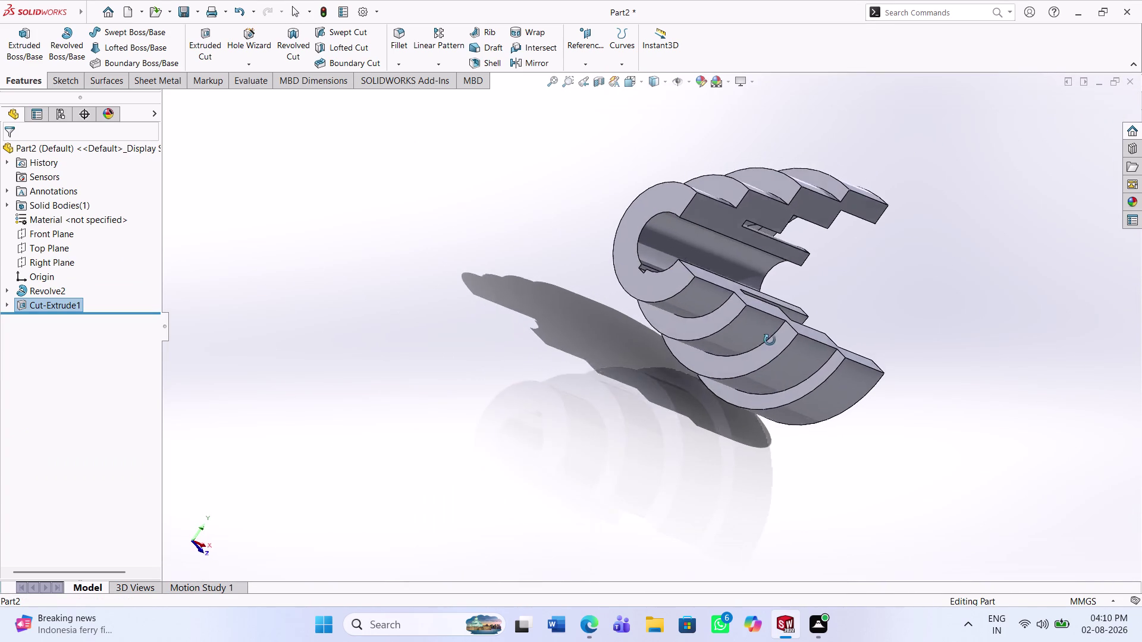
middle_drag(772, 342, 752, 317)
scroll(down, 3)
middle_drag(646, 315, 751, 413)
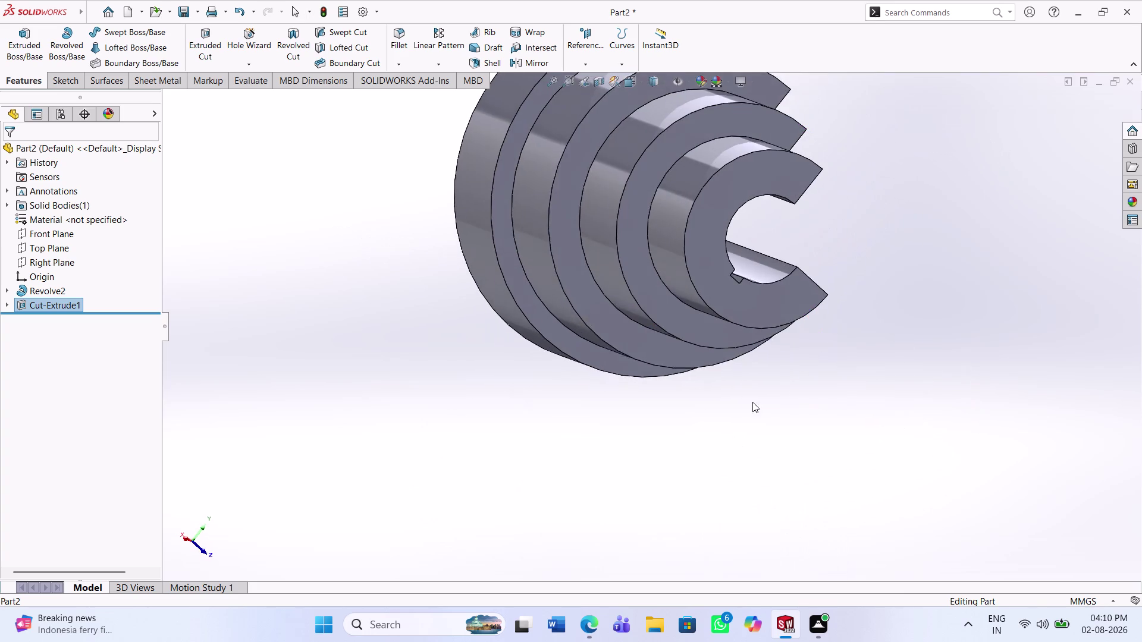
middle_drag(746, 214, 682, 222)
scroll(down, 3)
middle_drag(767, 298, 749, 252)
scroll(up, 3)
middle_drag(887, 268, 882, 232)
Orbit back to an angled view along the keyway, then start Save As.
middle_click(840, 226)
scroll(up, 3)
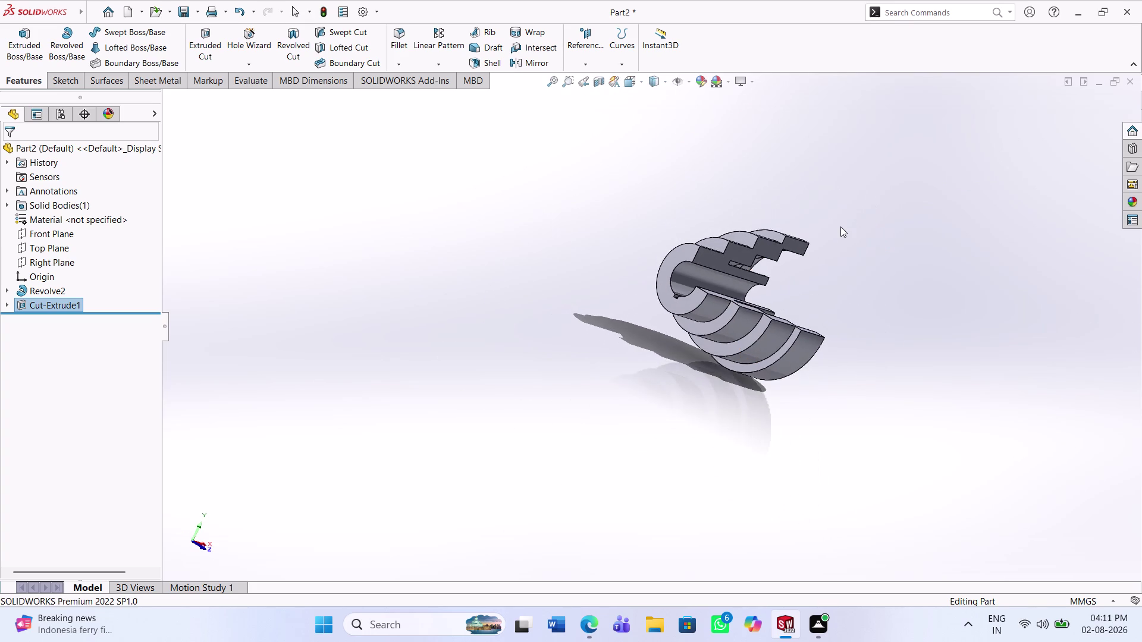
scroll(down, 3)
middle_drag(759, 232, 734, 243)
scroll(down, 3)
middle_drag(719, 254, 714, 268)
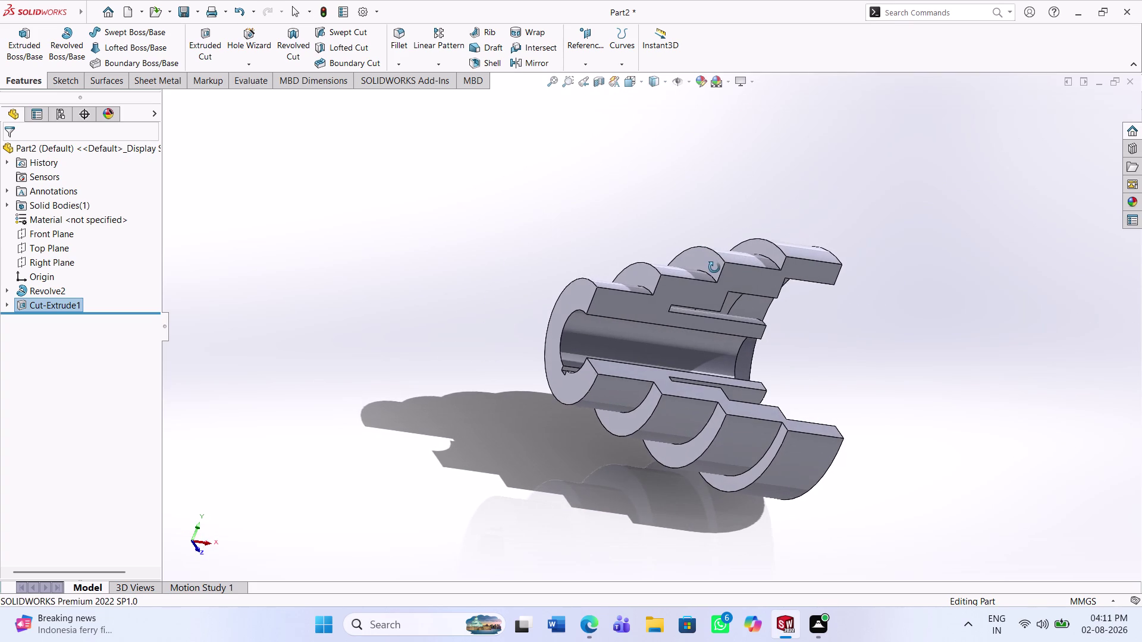
middle_drag(714, 268, 715, 268)
scroll(down, 3)
scroll(down, 3)
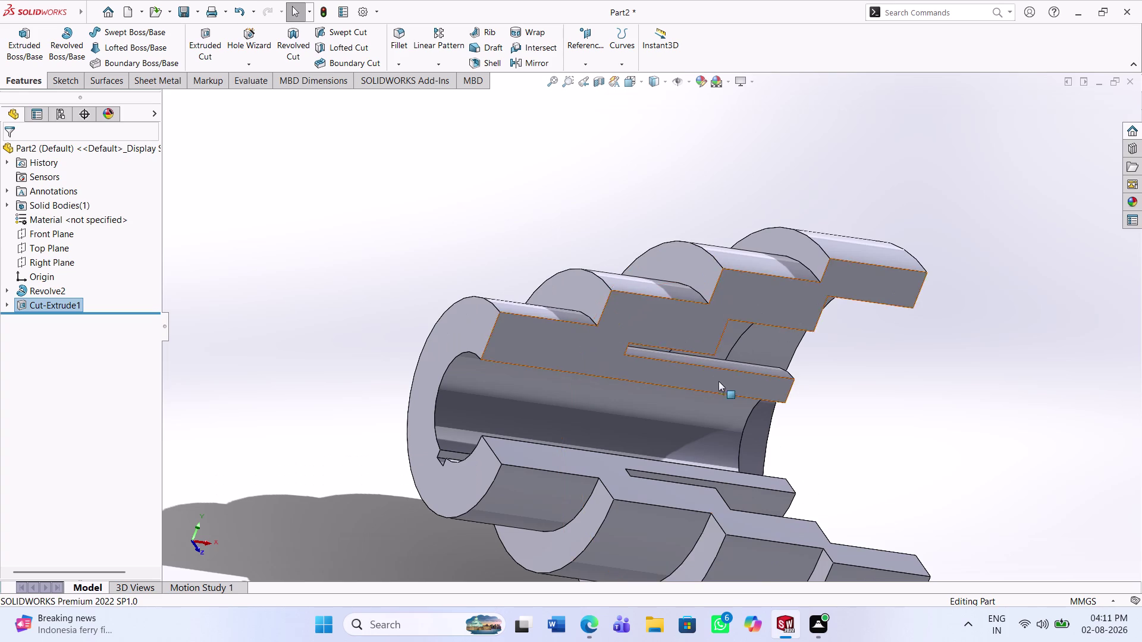
middle_drag(722, 384, 732, 408)
scroll(down, 3)
middle_drag(676, 416, 679, 419)
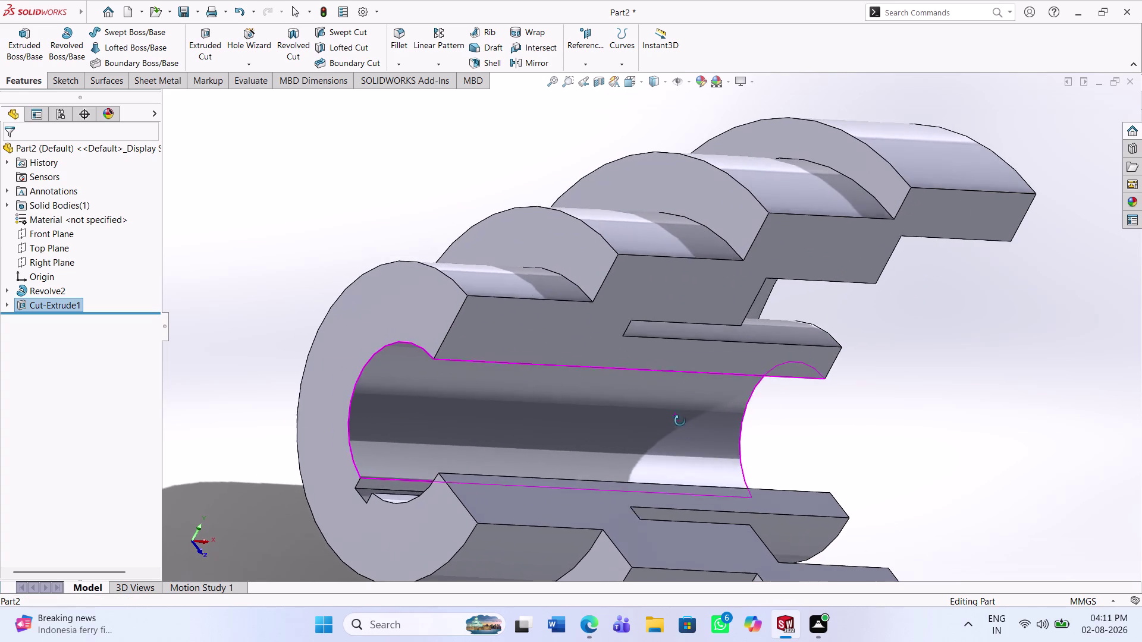
middle_drag(680, 419, 682, 430)
scroll(up, 3)
middle_click(619, 442)
scroll(up, 3)
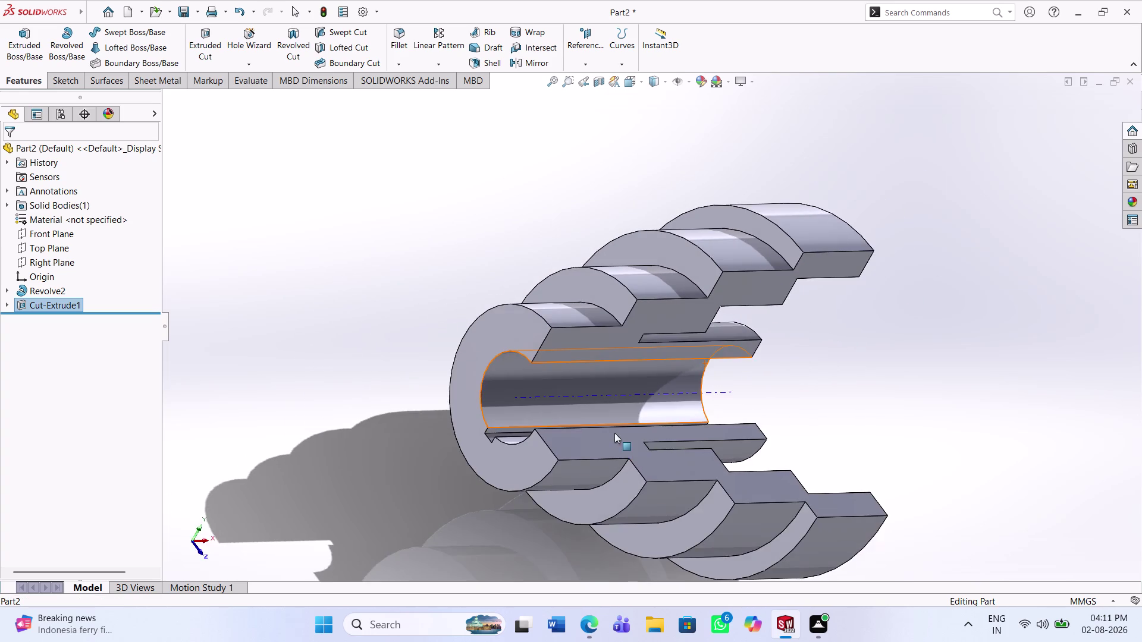
scroll(down, 3)
click(186, 16)
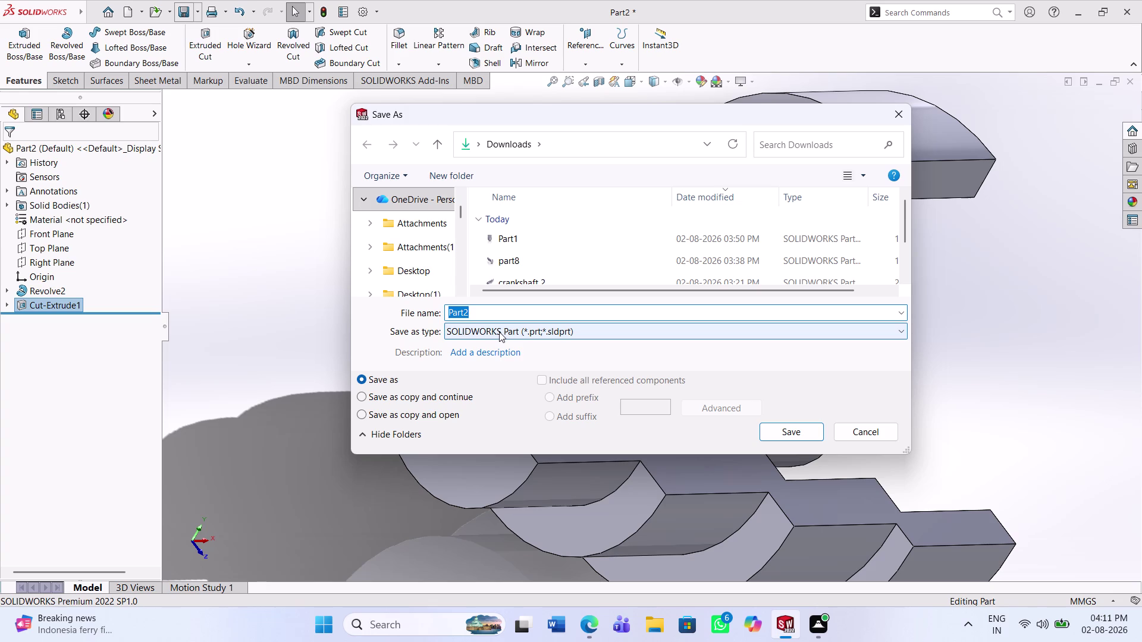
Name the file 'stepped pulley', save, and decline replacing the existing jpeg.
key(BackSpace)
text(s)
text(tepp)
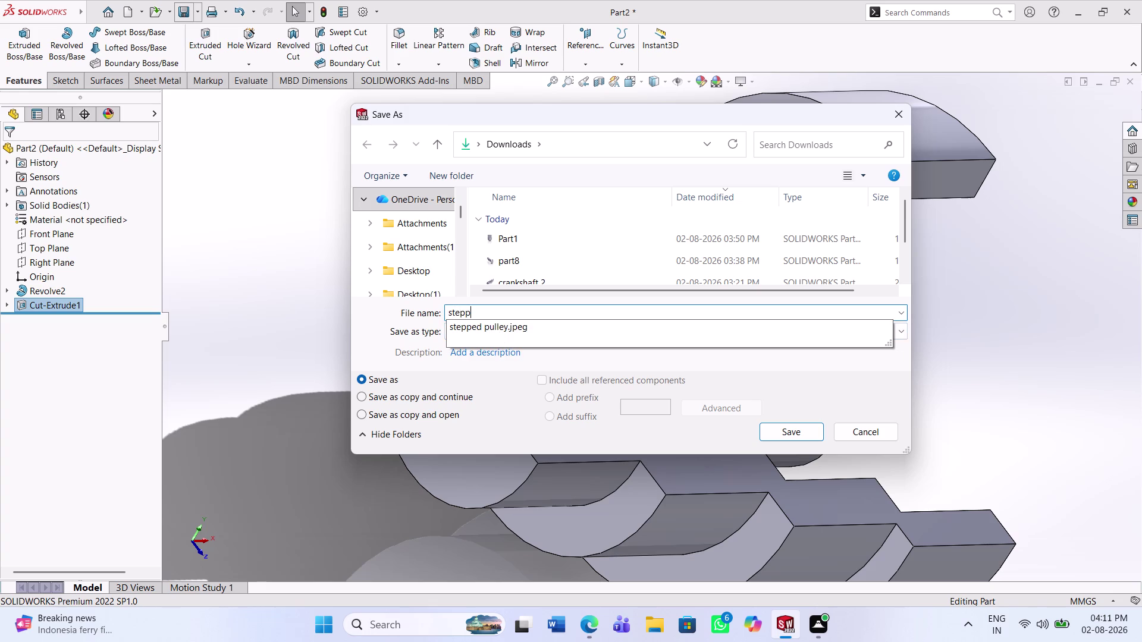
text(ed)
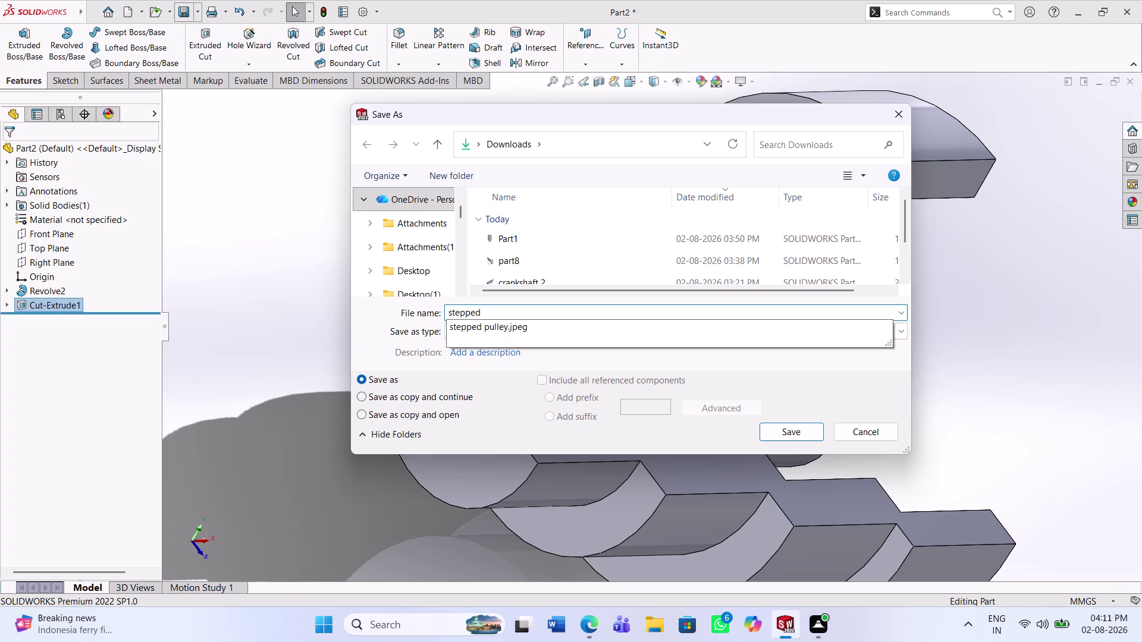
click(497, 324)
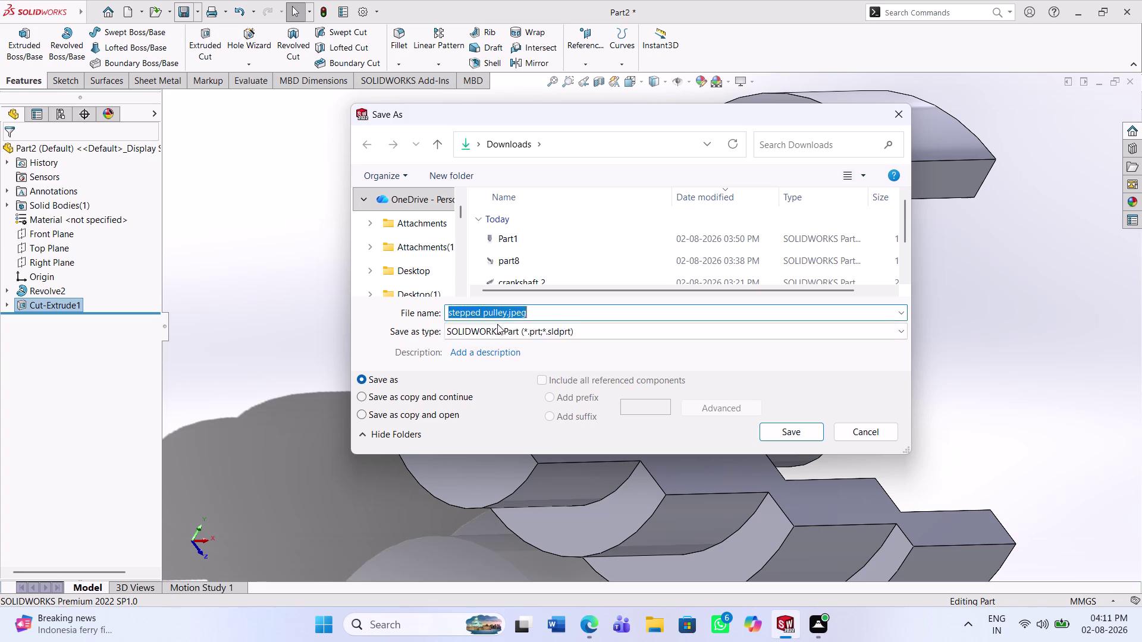
click(782, 436)
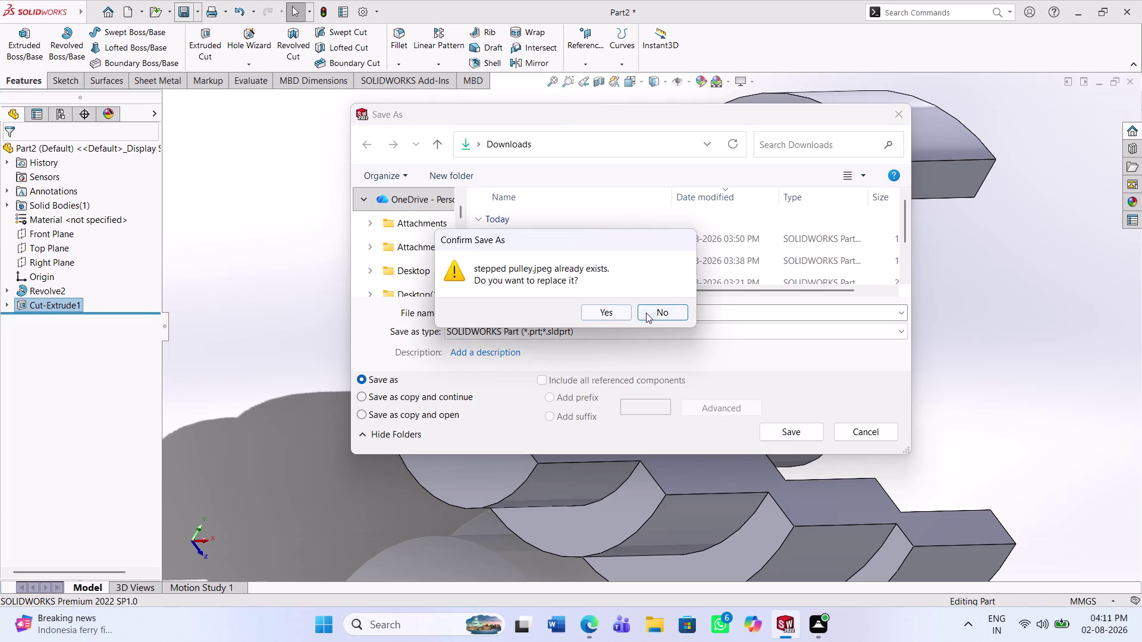
click(646, 313)
Remove the .jpeg extension from the name and save the part as 'stepped pulley'.
click(589, 314)
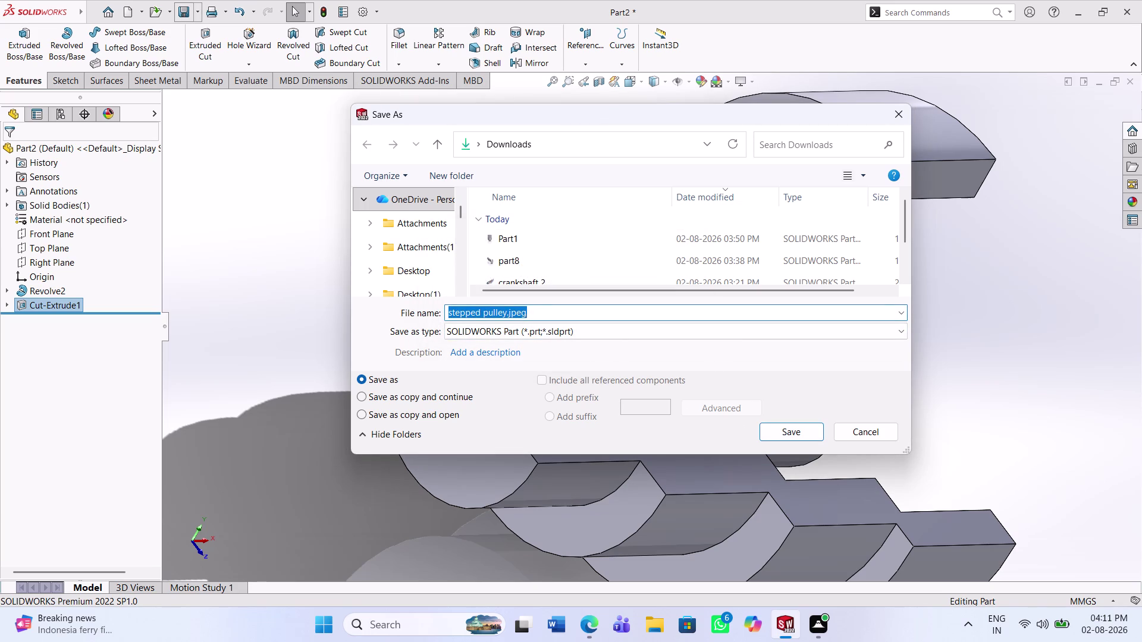
click(531, 315)
key(BackSpace)
key(BackSpace)
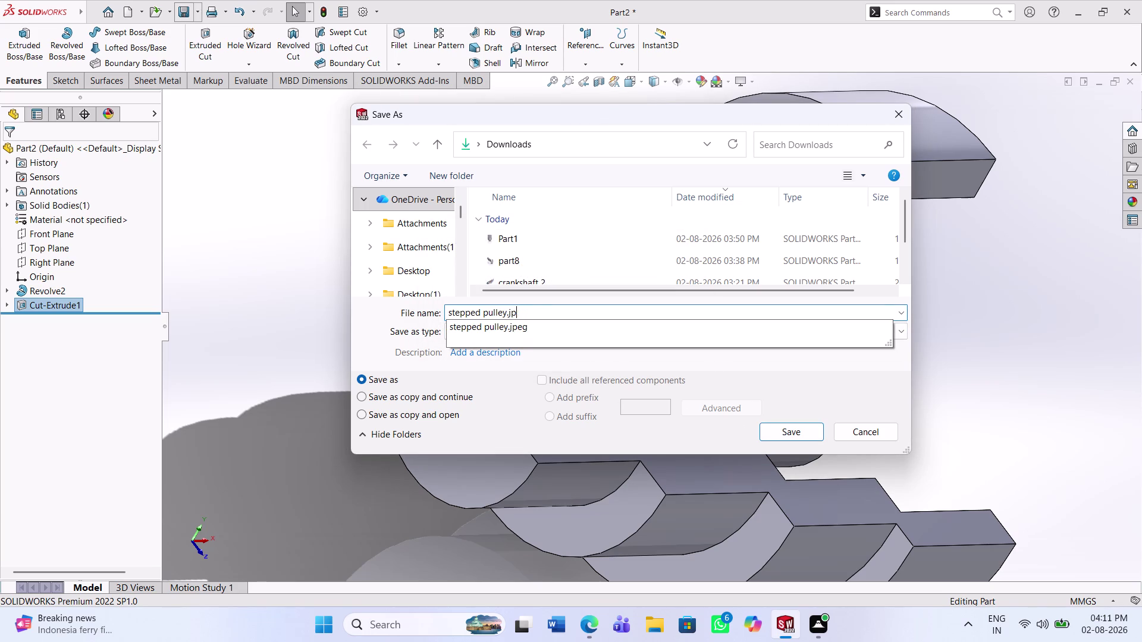
key(BackSpace)
key(BackSpace)
key(BackSpace)
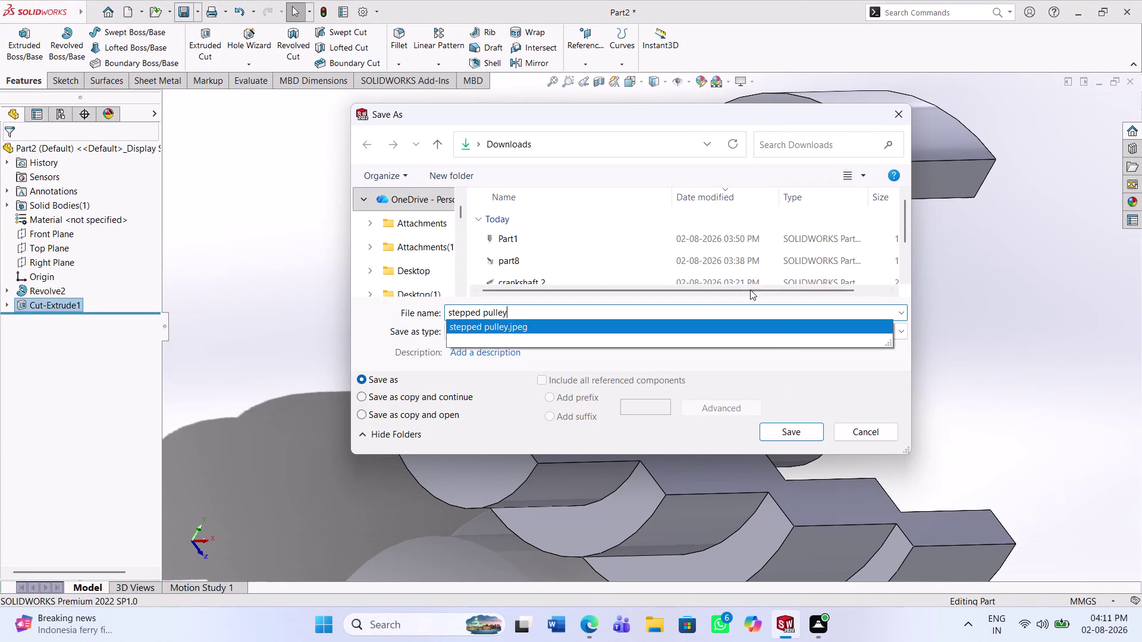
click(643, 308)
click(777, 436)
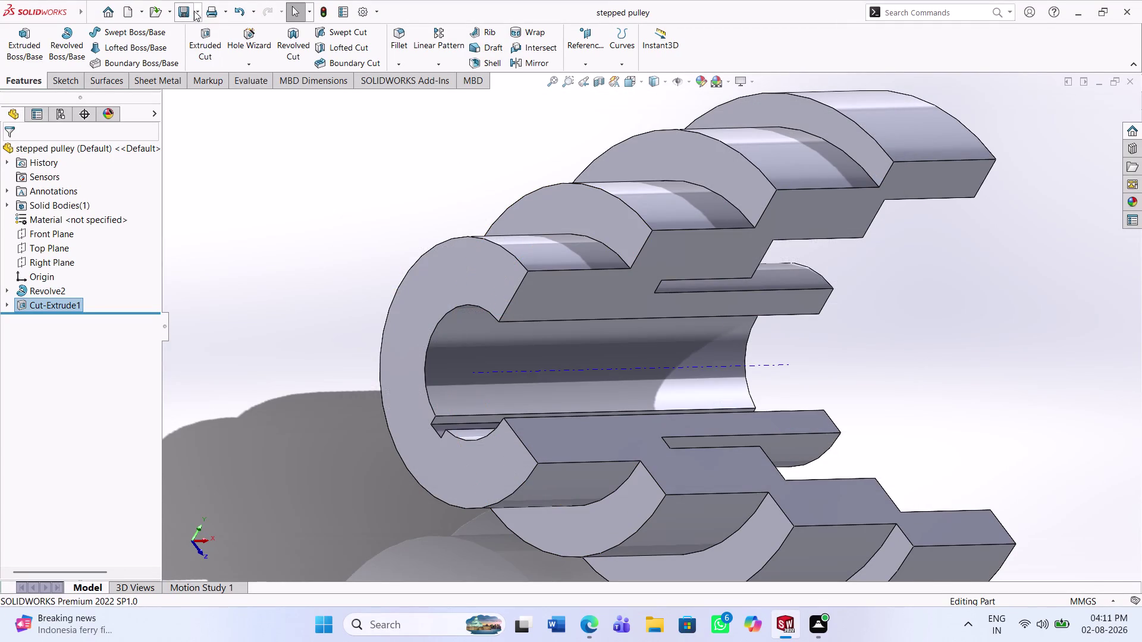
Save the part again with type Adobe Portable Document Format (*.pdf).
click(194, 11)
click(209, 42)
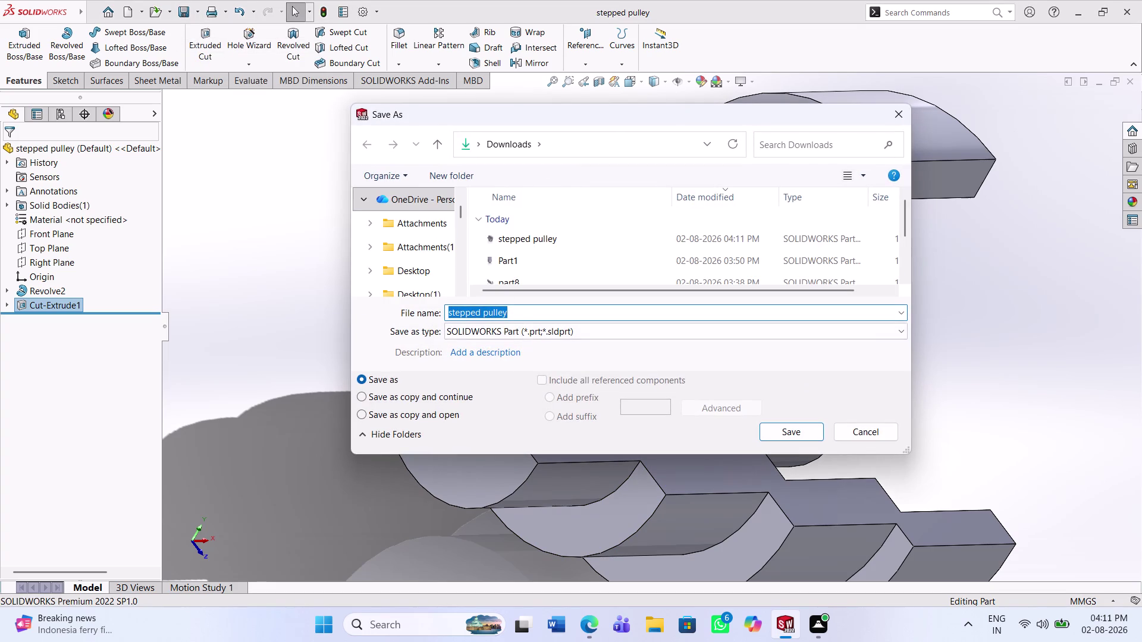
click(548, 336)
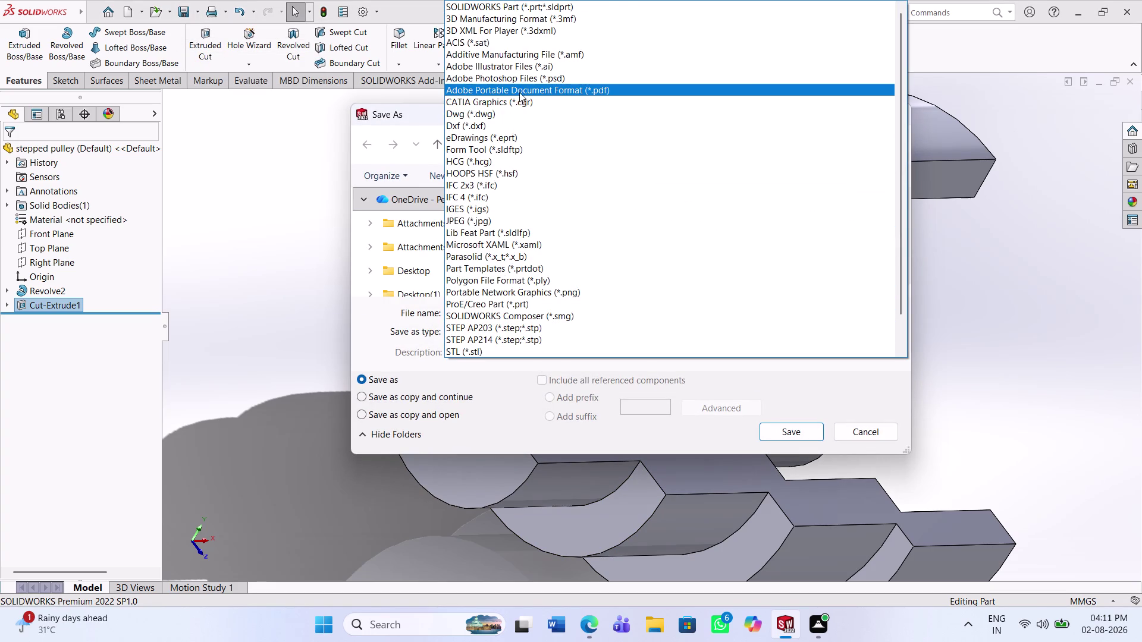
click(520, 91)
click(803, 463)
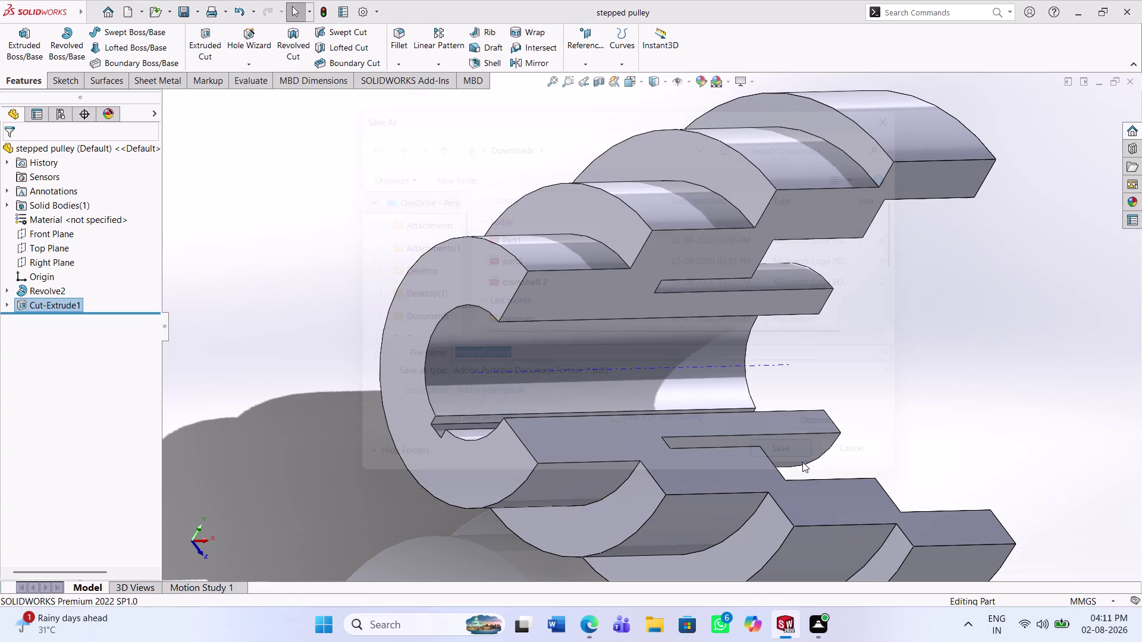